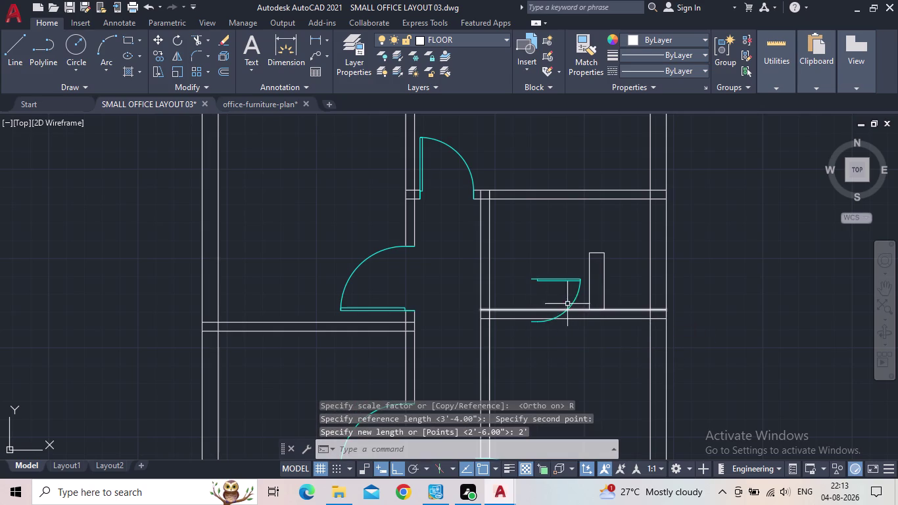
Move the resized door swing from its end point onto the wall stub corner, with Ortho off.
click(546, 279)
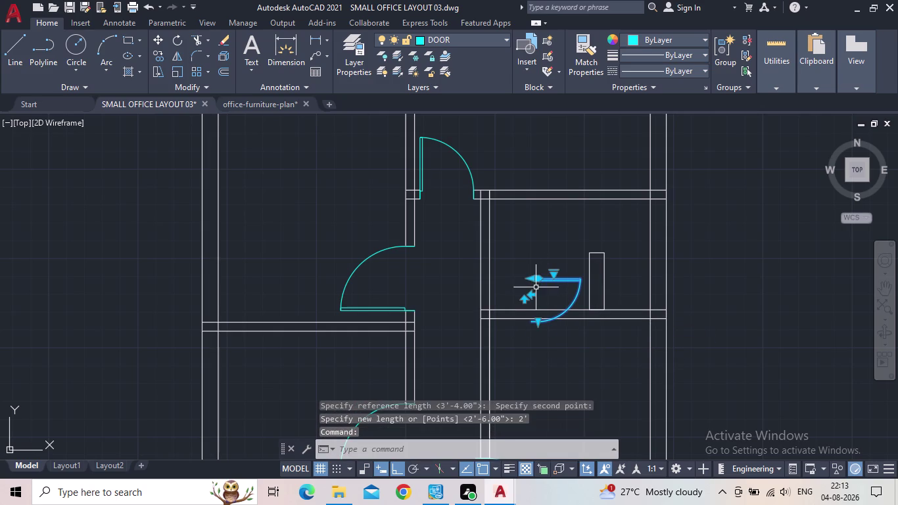
text(m)
key(space)
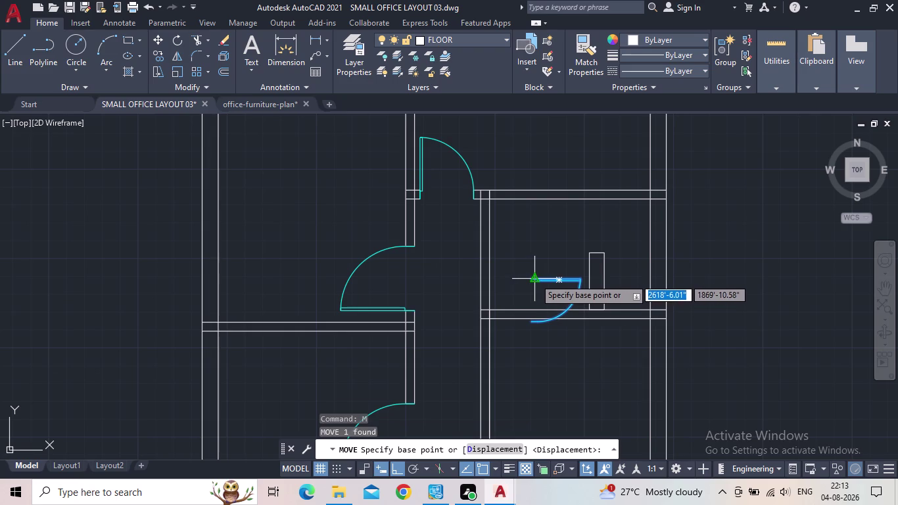
scroll(up, 3)
click(541, 277)
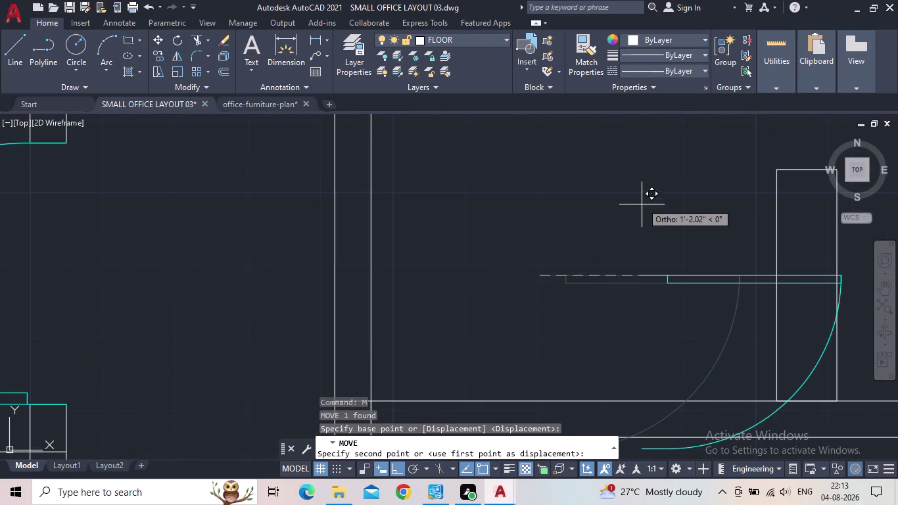
click(404, 464)
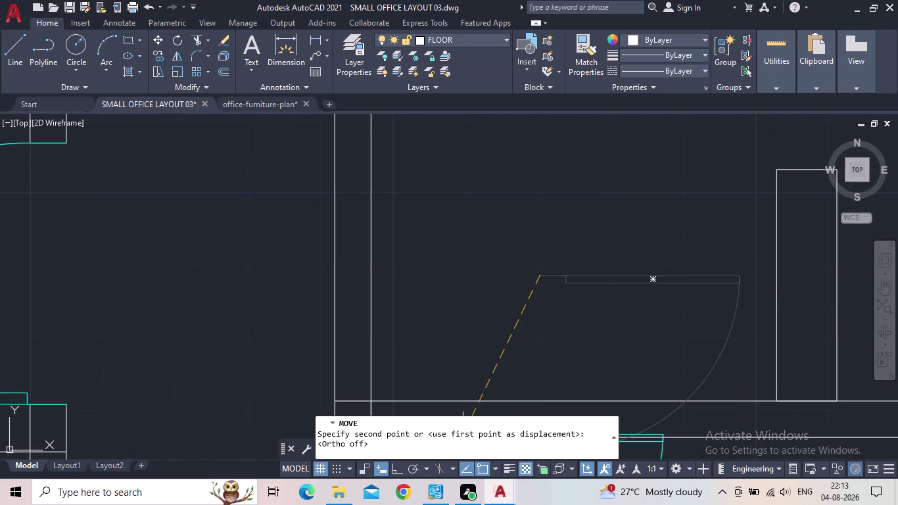
middle_drag(671, 303, 485, 351)
scroll(down, 3)
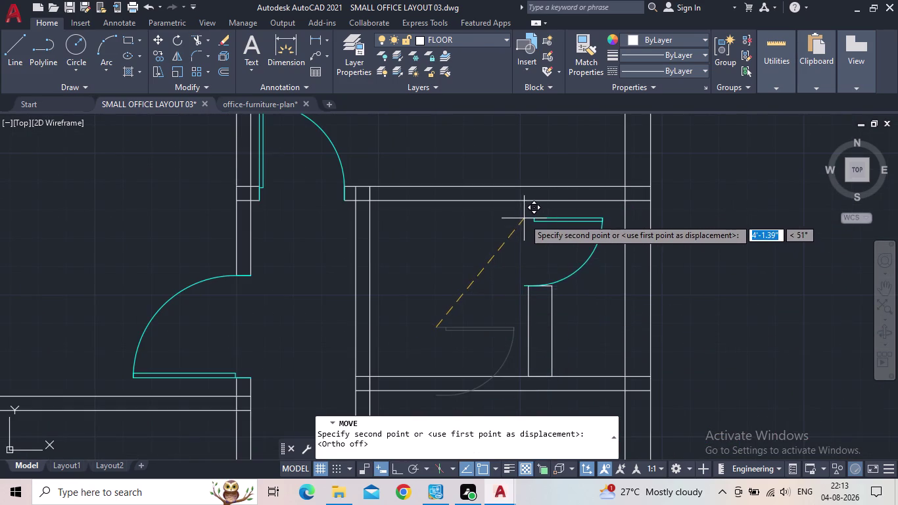
scroll(up, 3)
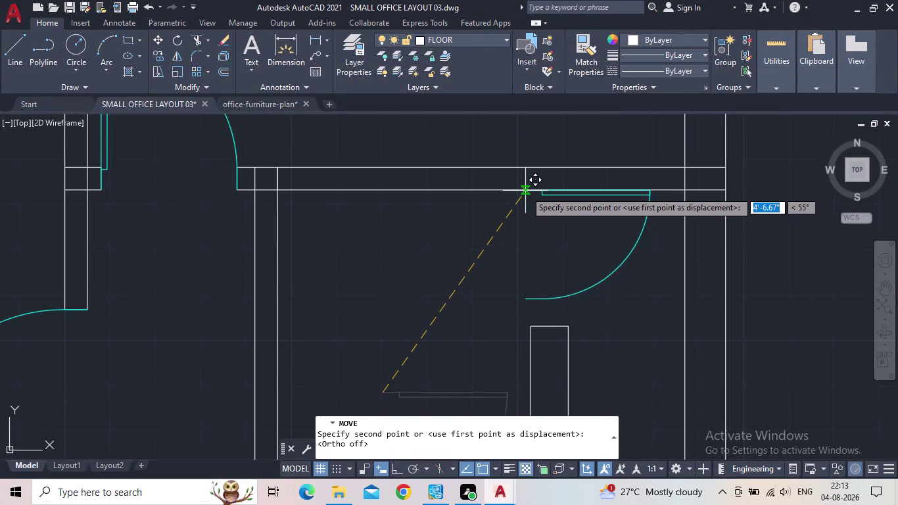
scroll(up, 3)
scroll(down, 3)
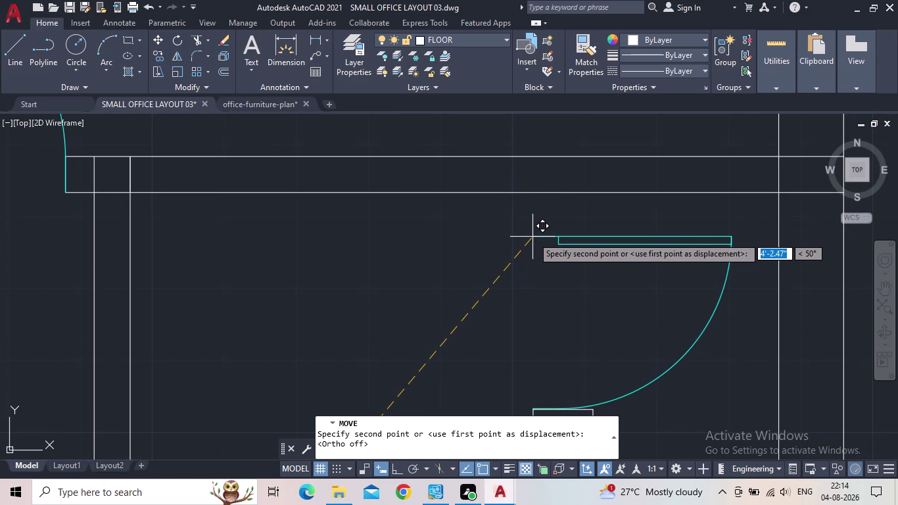
click(532, 236)
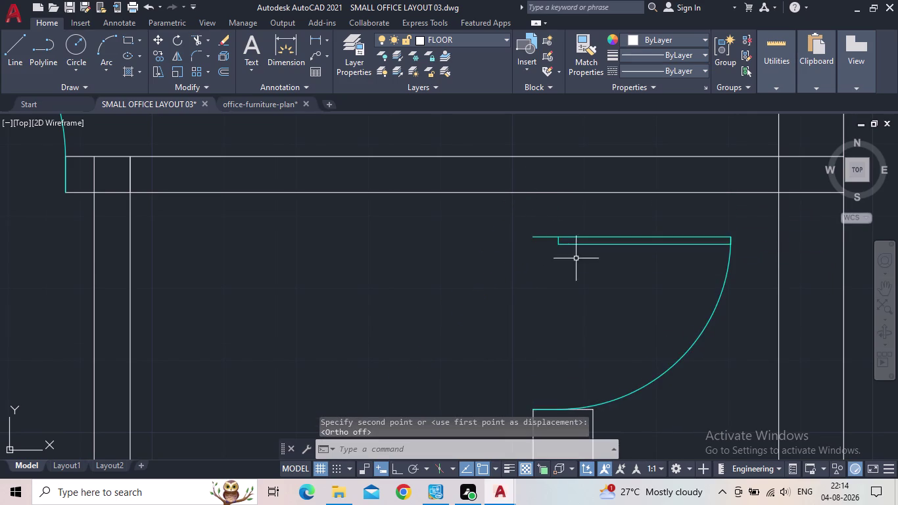
scroll(down, 3)
middle_click(564, 370)
scroll(up, 3)
scroll(up, 3)
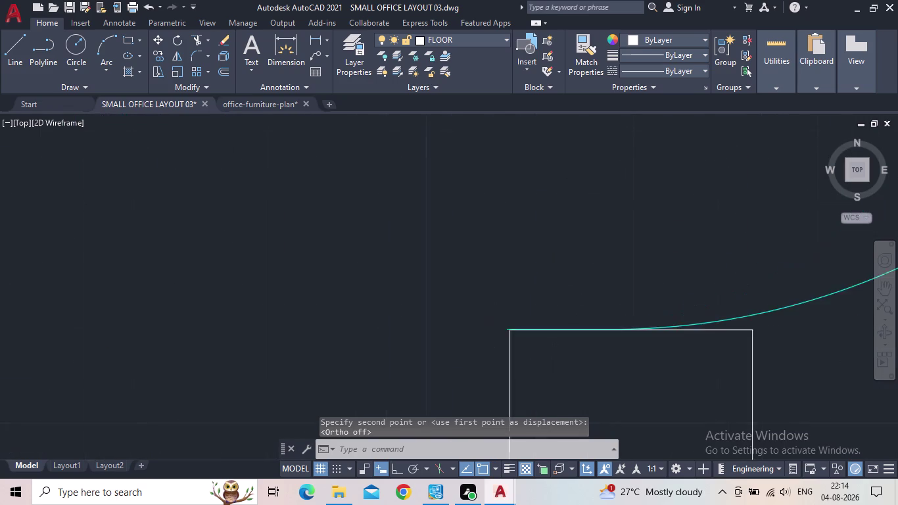
middle_drag(751, 347, 564, 320)
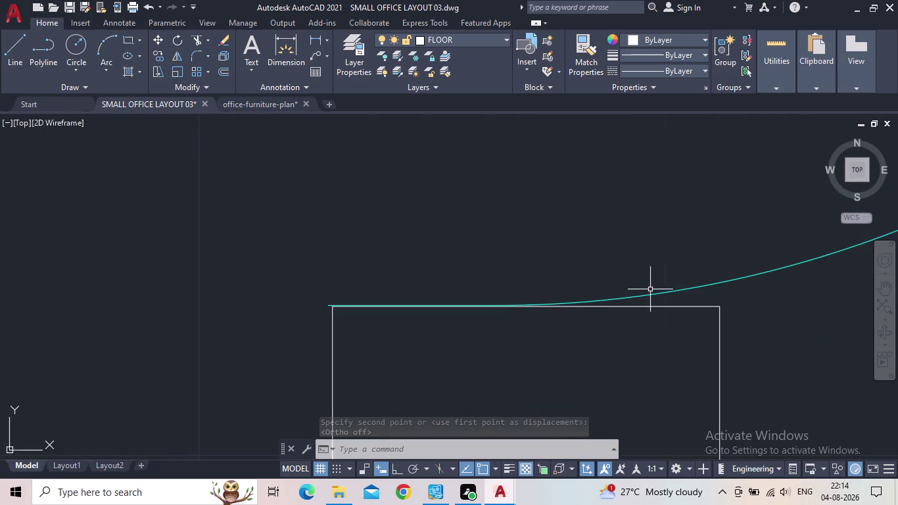
Window-select the door again and nudge it into exact alignment with the stub.
click(655, 295)
scroll(up, 3)
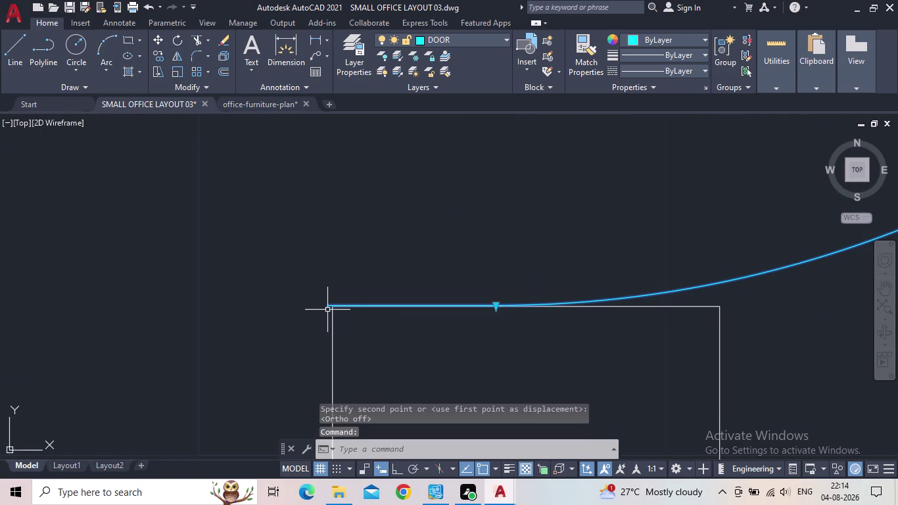
scroll(up, 3)
click(331, 299)
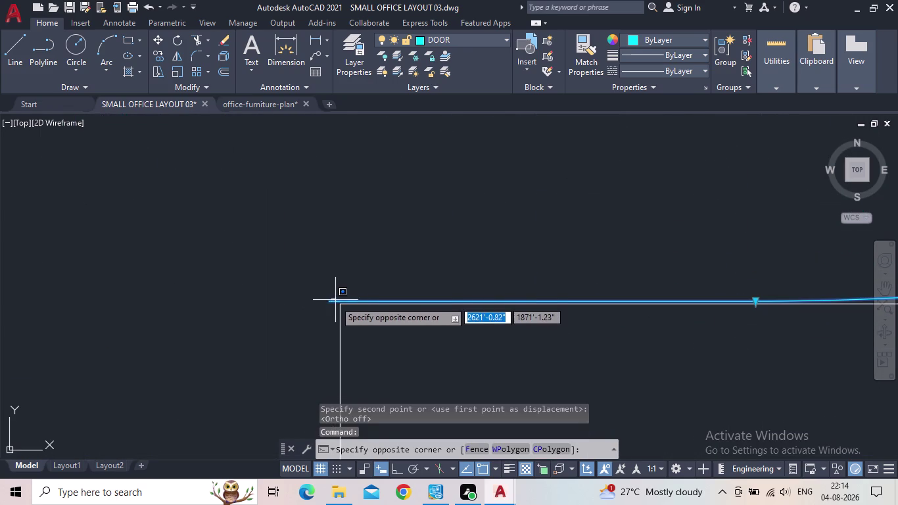
click(333, 294)
text(m)
key(space)
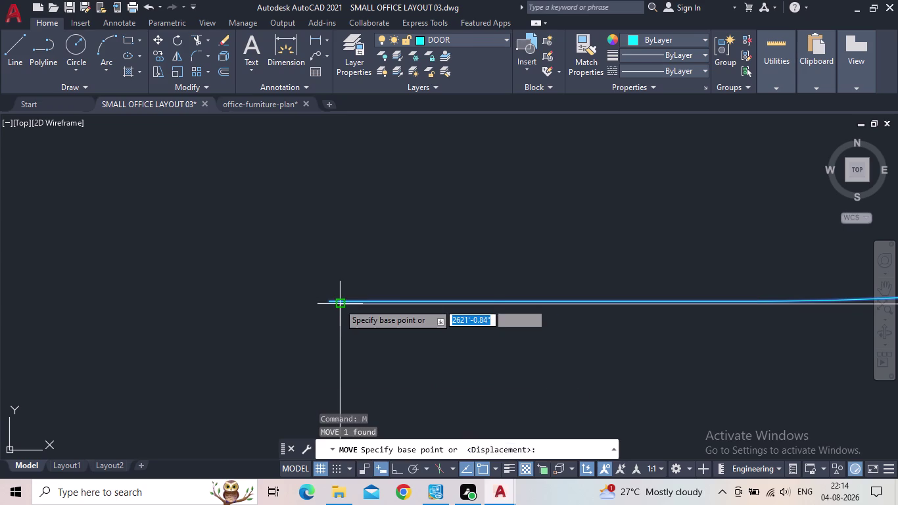
click(328, 302)
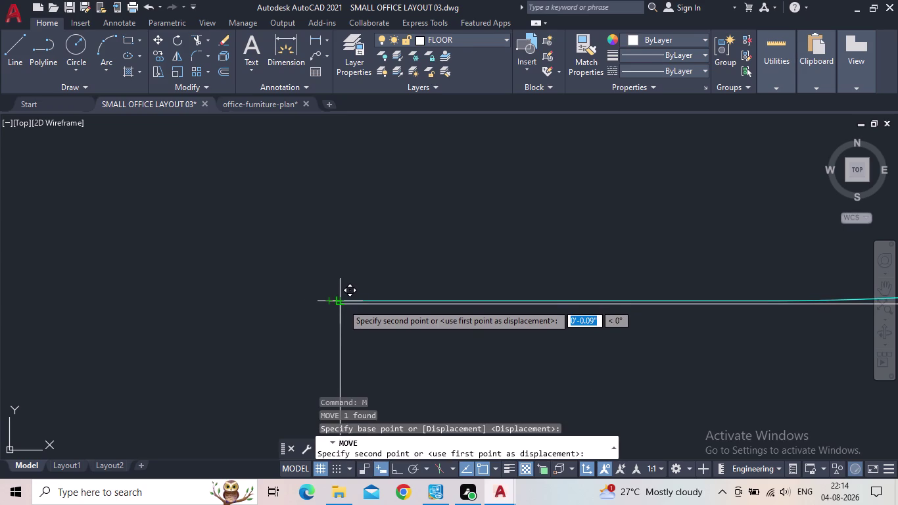
scroll(up, 3)
click(337, 303)
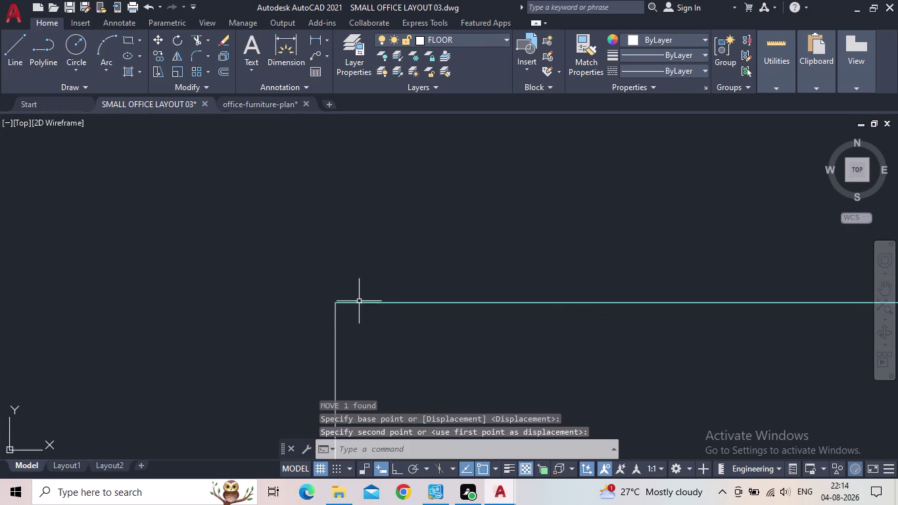
key(Escape)
scroll(down, 3)
scroll(down, 3)
middle_drag(398, 291, 388, 305)
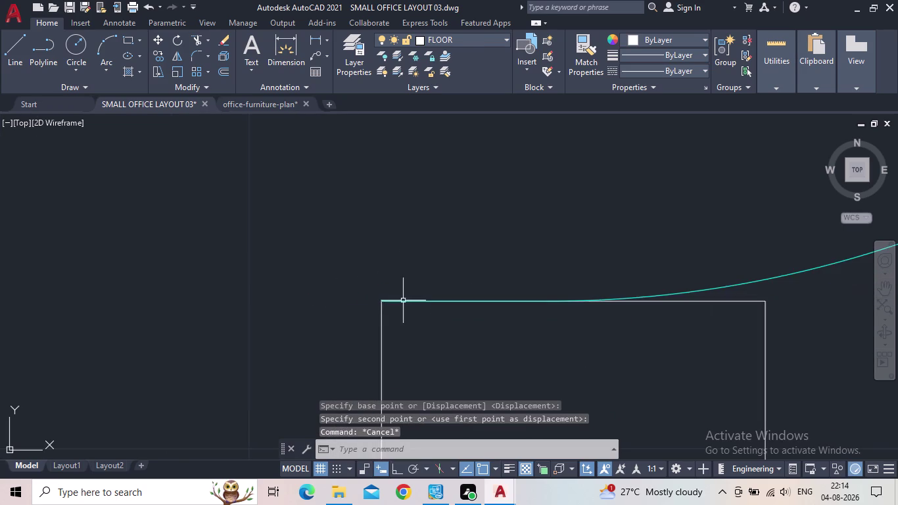
scroll(down, 3)
middle_drag(479, 267, 459, 381)
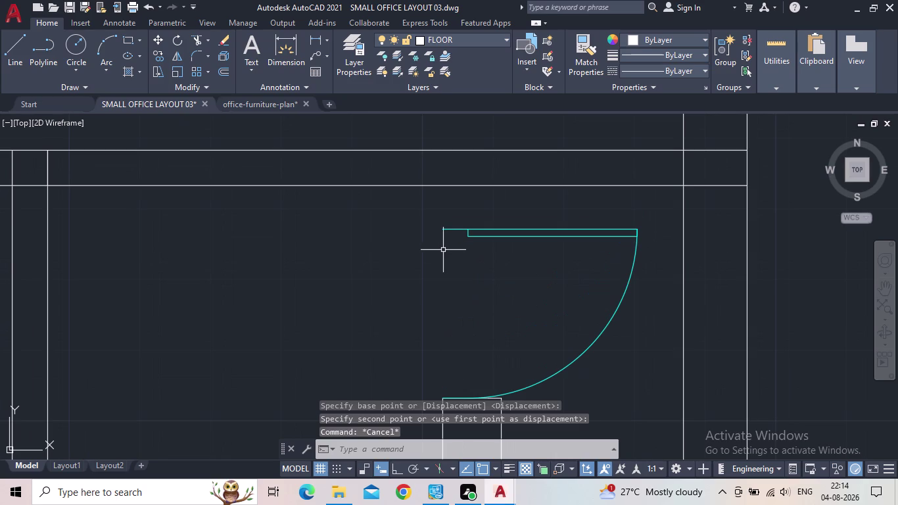
middle_drag(459, 304, 453, 281)
scroll(up, 3)
scroll(down, 3)
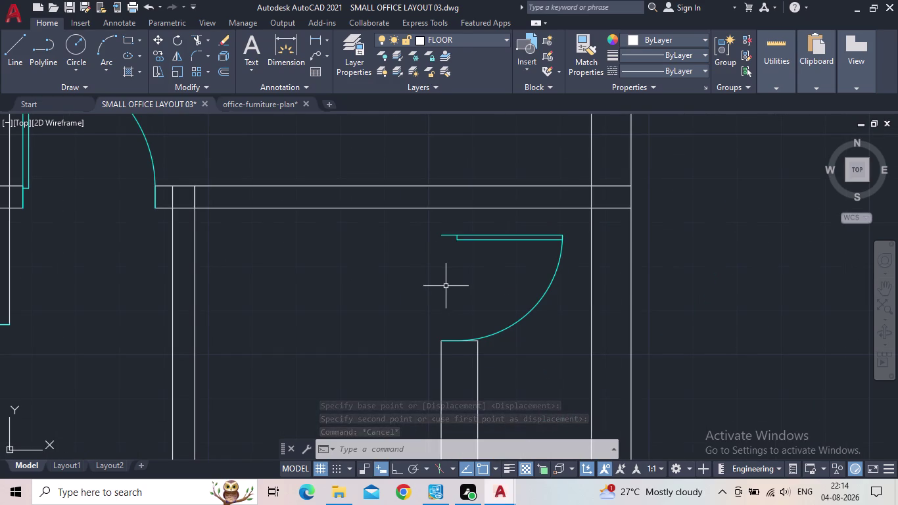
Try extending the wall stub with an EXTEND fence, then cancel it.
text(ex)
key(space)
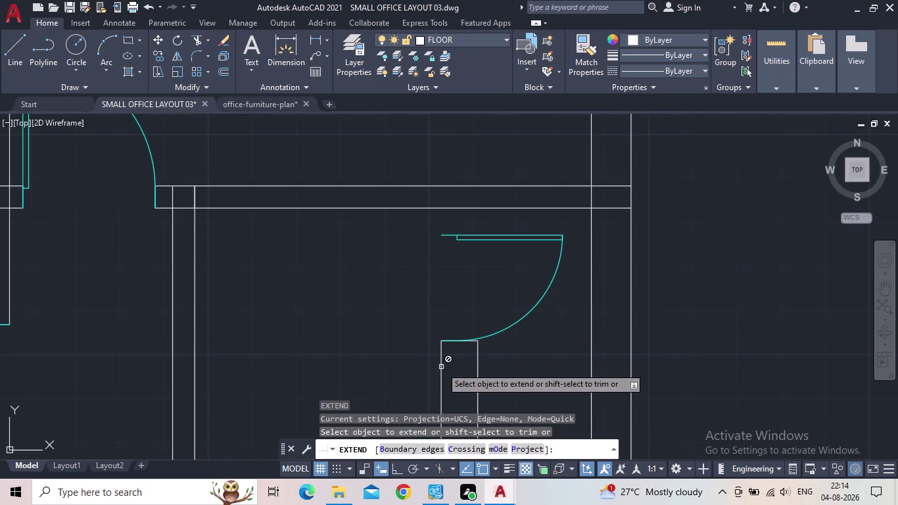
drag(447, 369, 399, 370)
drag(481, 367, 468, 371)
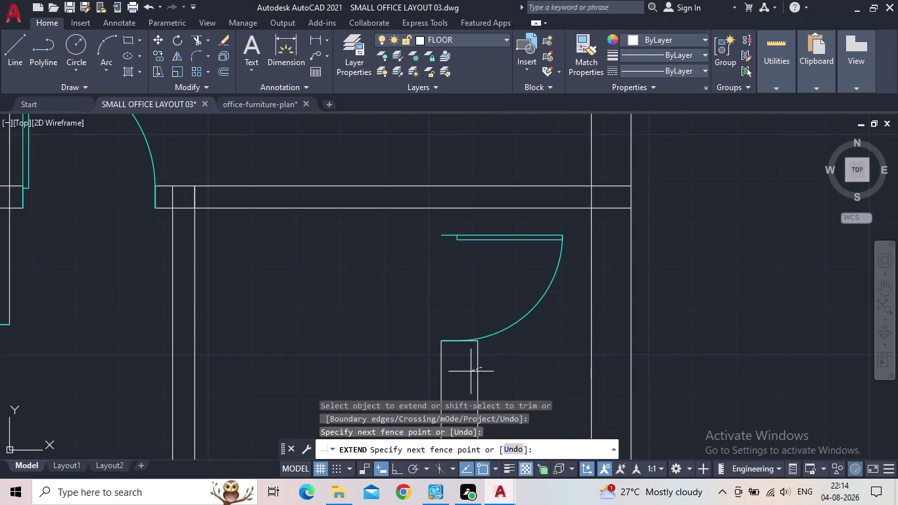
drag(468, 372, 461, 372)
key(Escape)
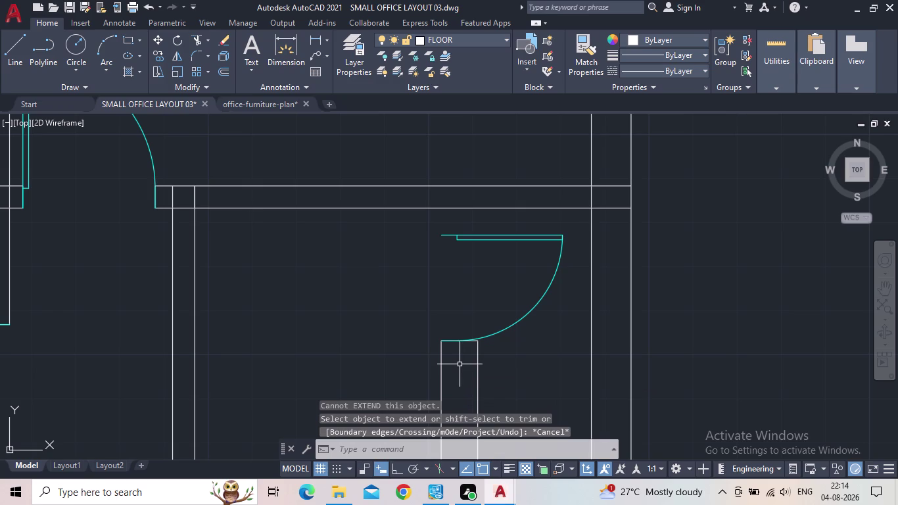
Draw two vertical lines from the stub's left and right edges up to the top wall.
key(l)
key(space)
click(443, 341)
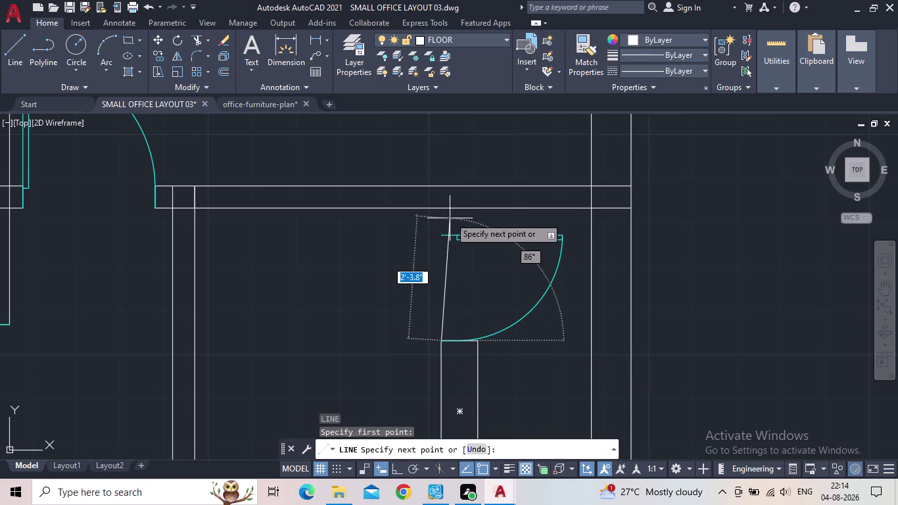
click(441, 210)
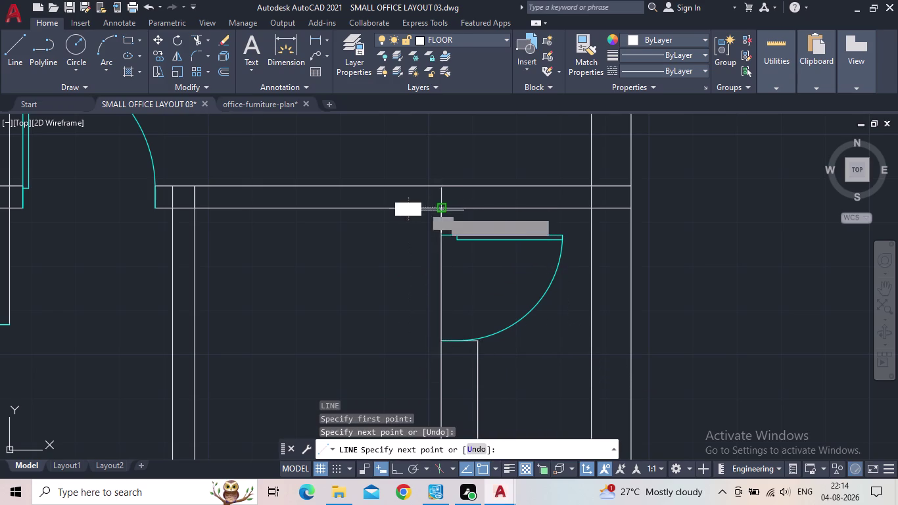
key(Escape)
key(space)
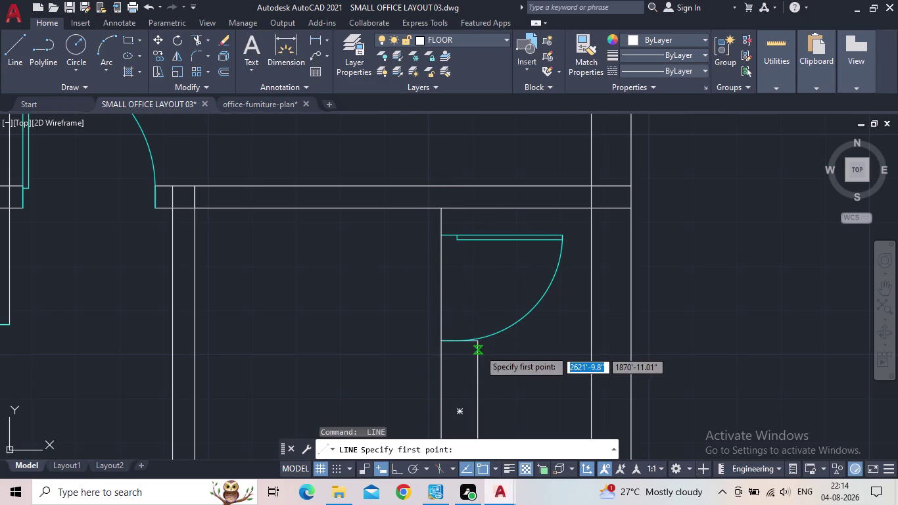
click(478, 346)
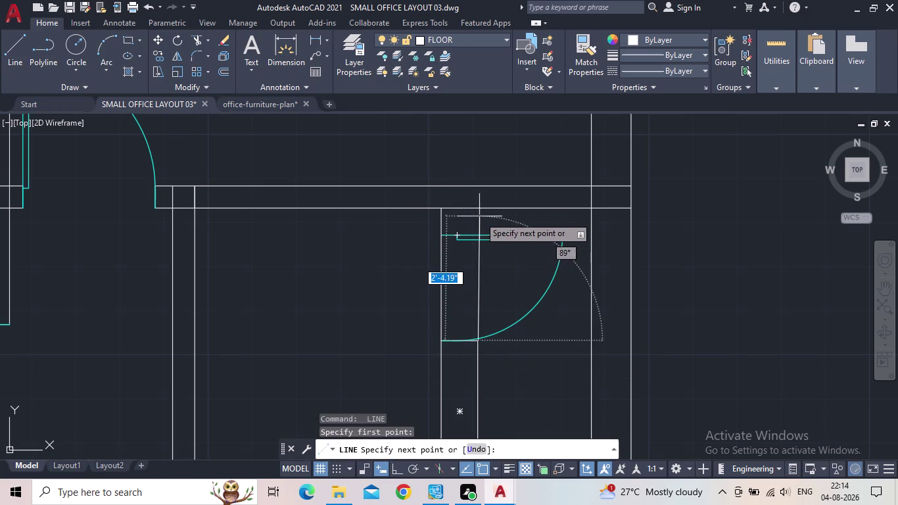
click(478, 209)
key(Escape)
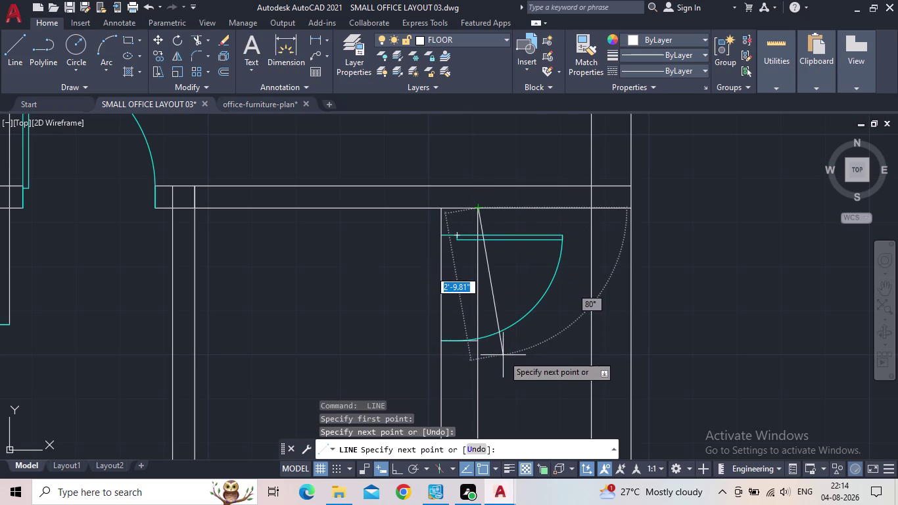
text(tr)
key(space)
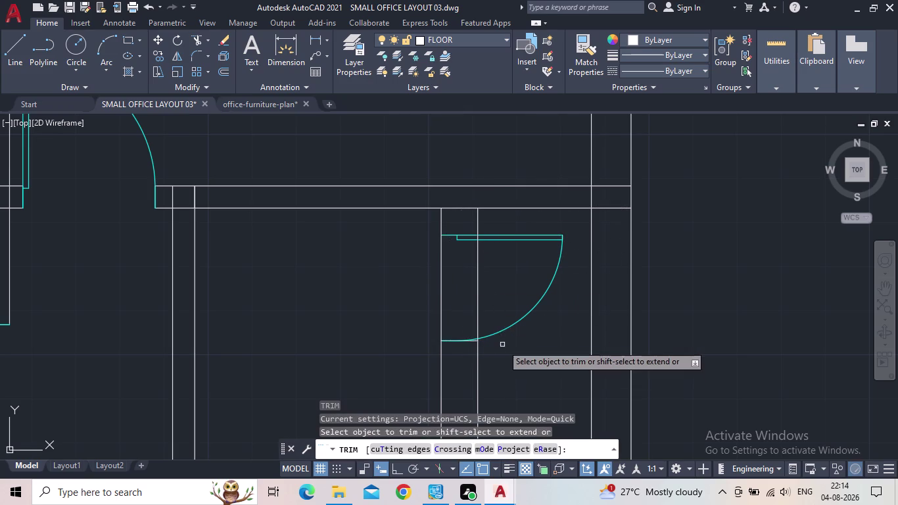
Trim the extra line segments around the new door opening.
drag(493, 311, 417, 304)
scroll(up, 3)
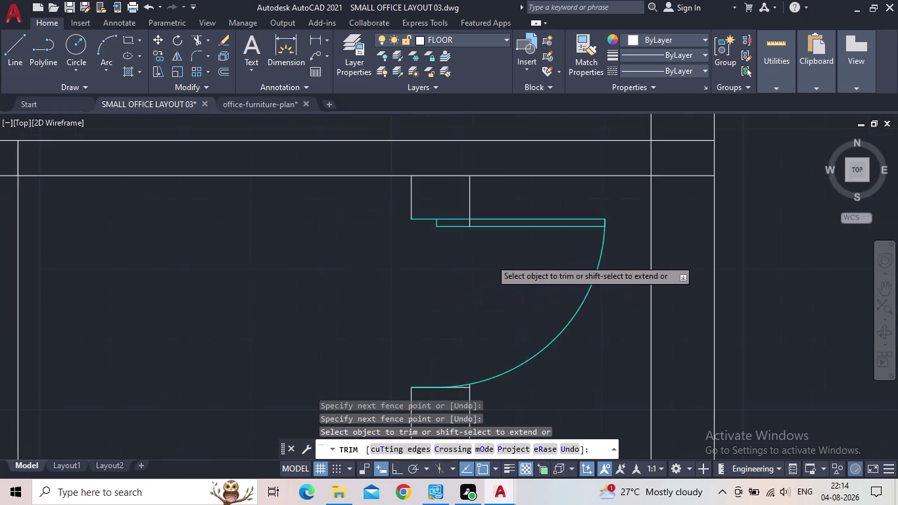
scroll(up, 3)
scroll(up, 3)
drag(456, 202, 442, 205)
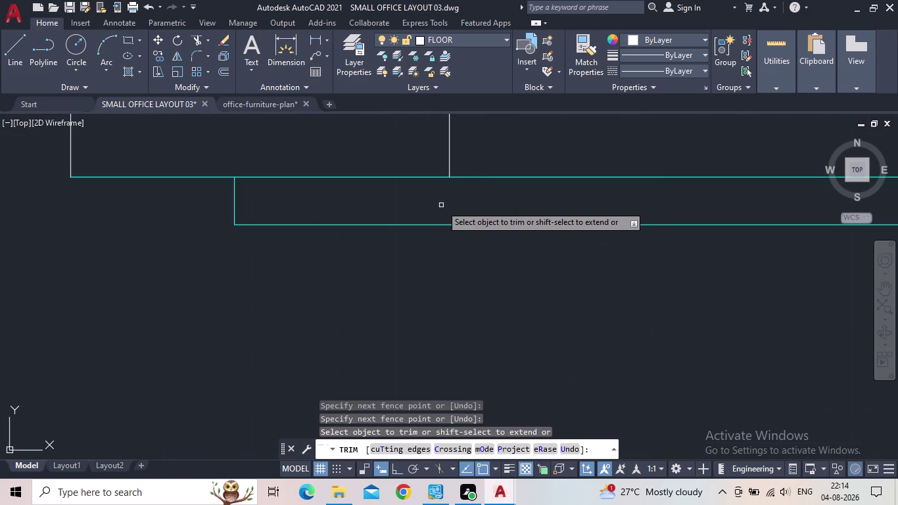
scroll(down, 3)
middle_drag(453, 290, 466, 289)
scroll(down, 3)
middle_click(482, 297)
scroll(down, 3)
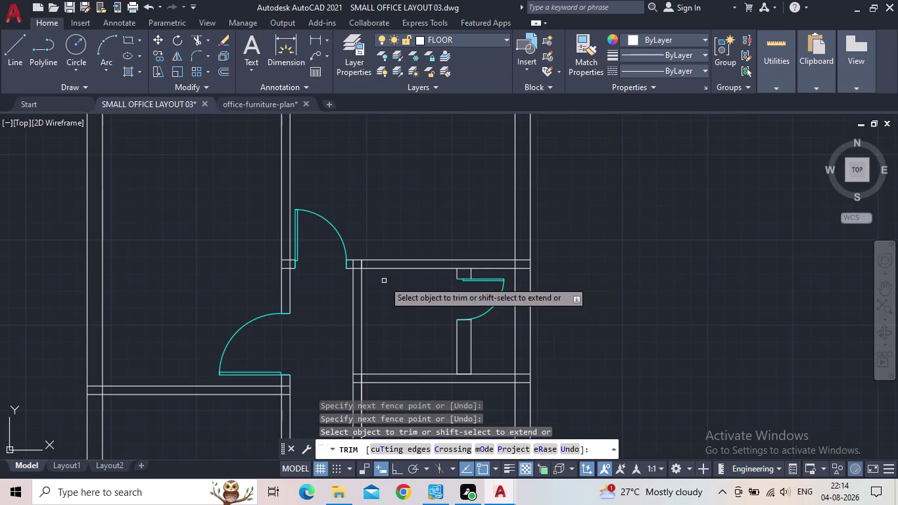
scroll(up, 3)
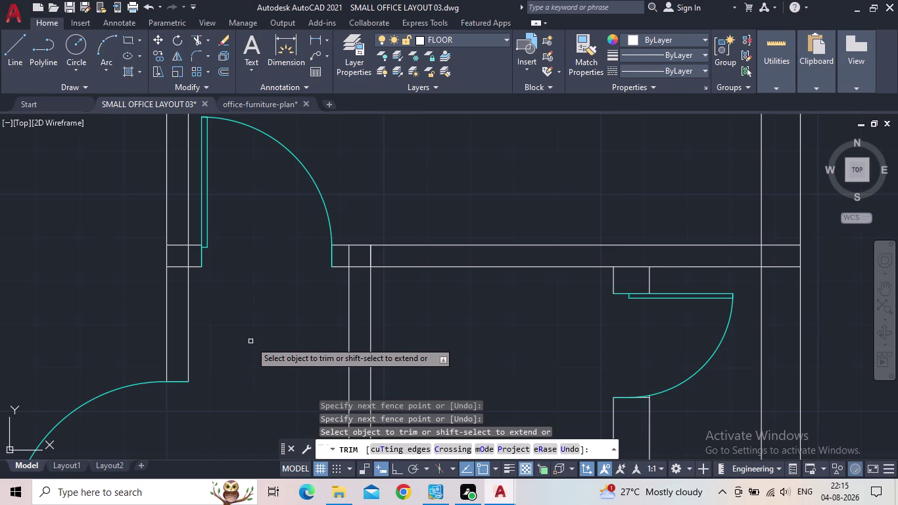
scroll(up, 3)
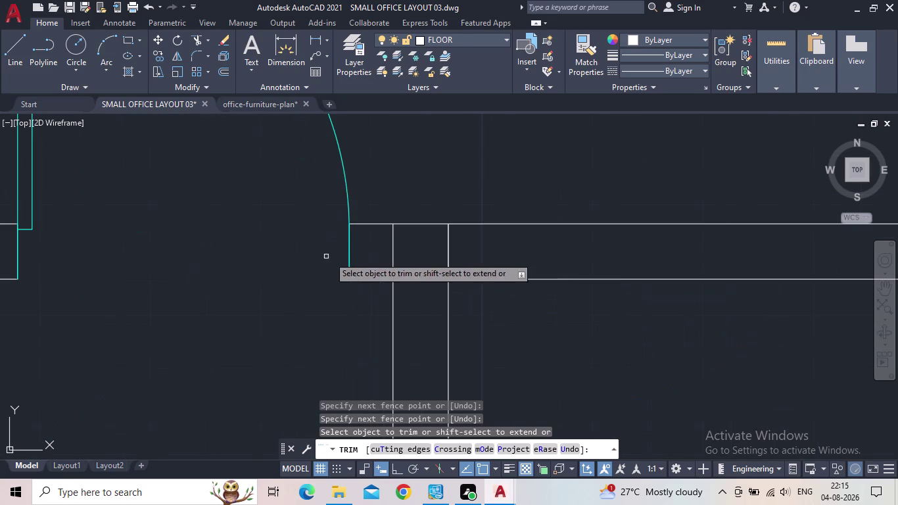
Fence-trim the wall lines crossing the first doorway.
drag(461, 258, 387, 254)
drag(418, 274, 427, 326)
scroll(down, 3)
scroll(down, 3)
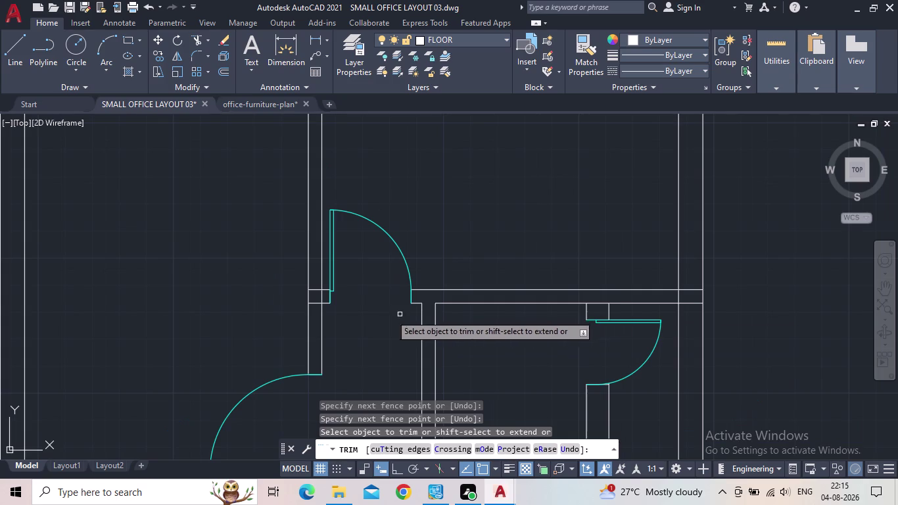
scroll(up, 3)
Trim the wall lines at the next doorway, then end trimming and save the drawing.
drag(397, 291, 350, 249)
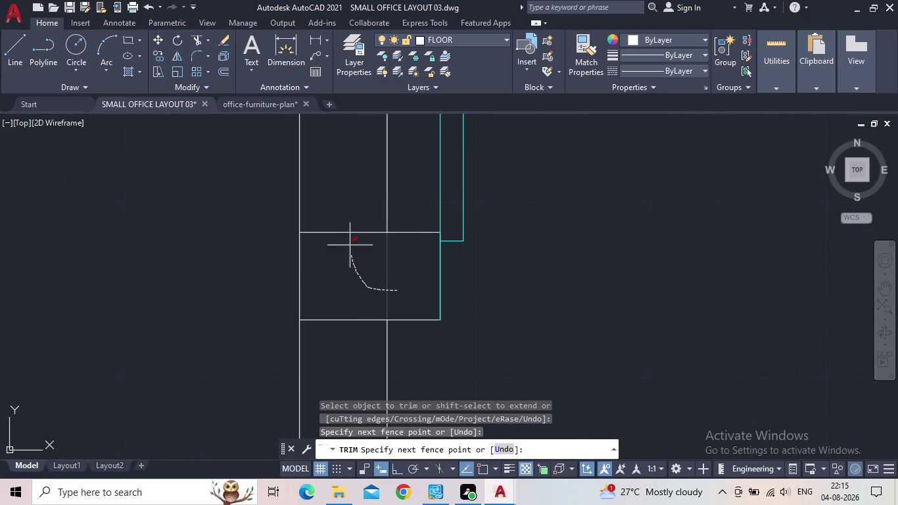
drag(350, 249, 345, 204)
drag(337, 277, 344, 341)
scroll(down, 3)
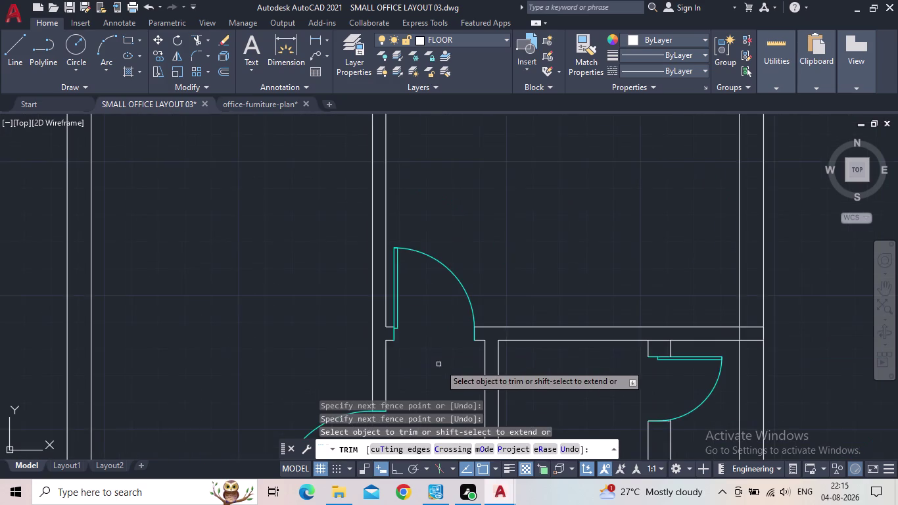
scroll(down, 3)
middle_drag(446, 364, 463, 284)
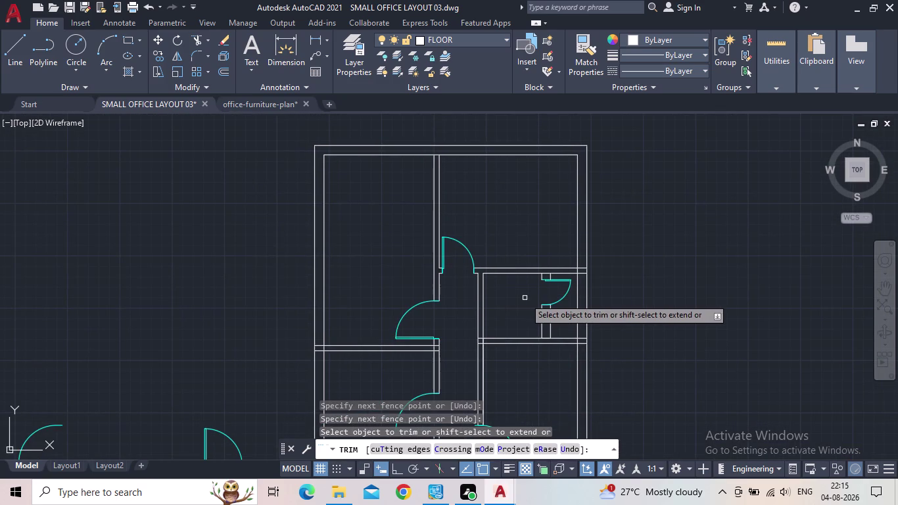
key(Escape)
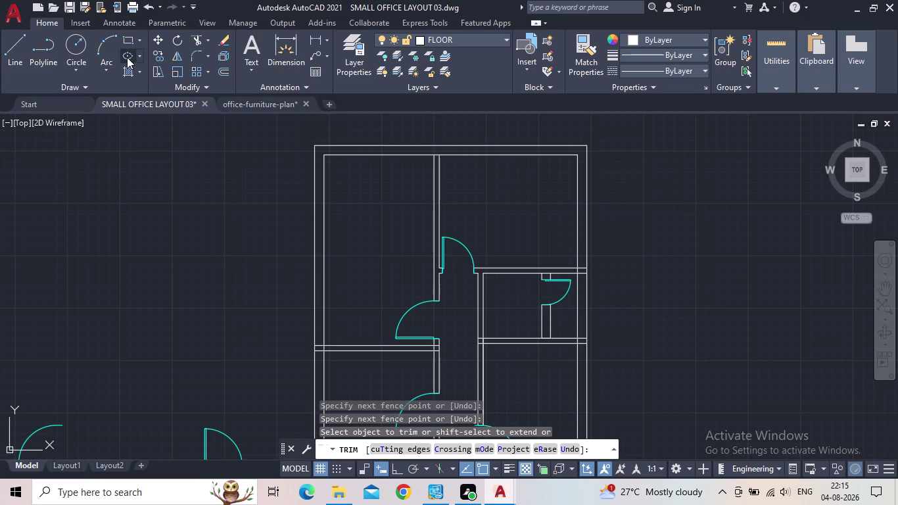
click(73, 7)
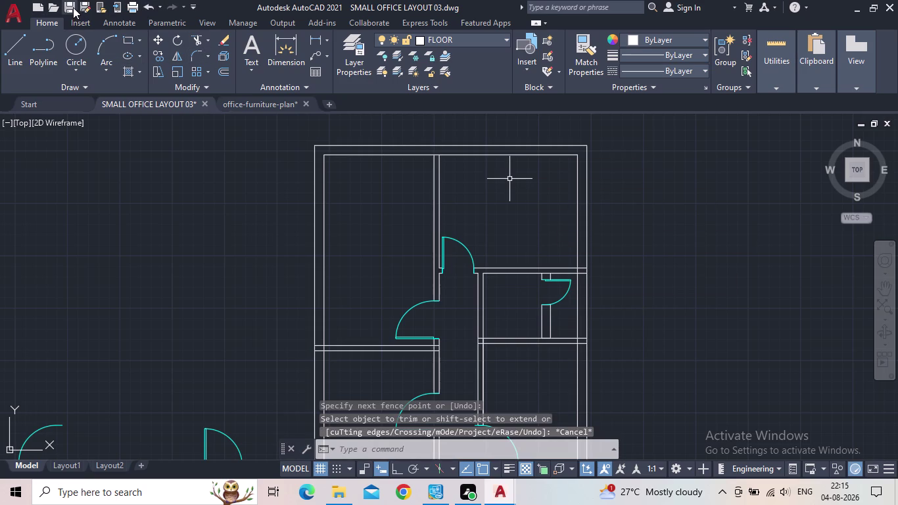
Window-select the loose door symbols left of the plan, then clear the selection.
scroll(down, 3)
middle_drag(282, 193, 284, 158)
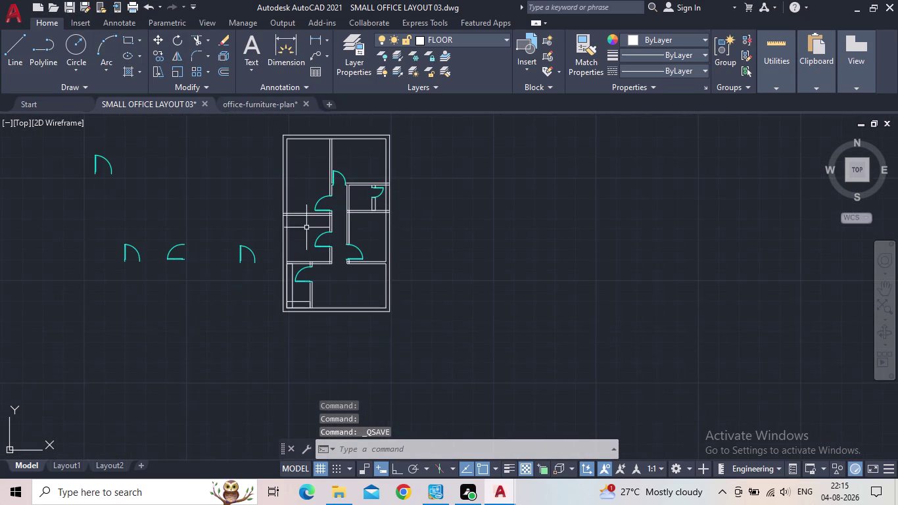
scroll(up, 3)
middle_drag(359, 208, 358, 248)
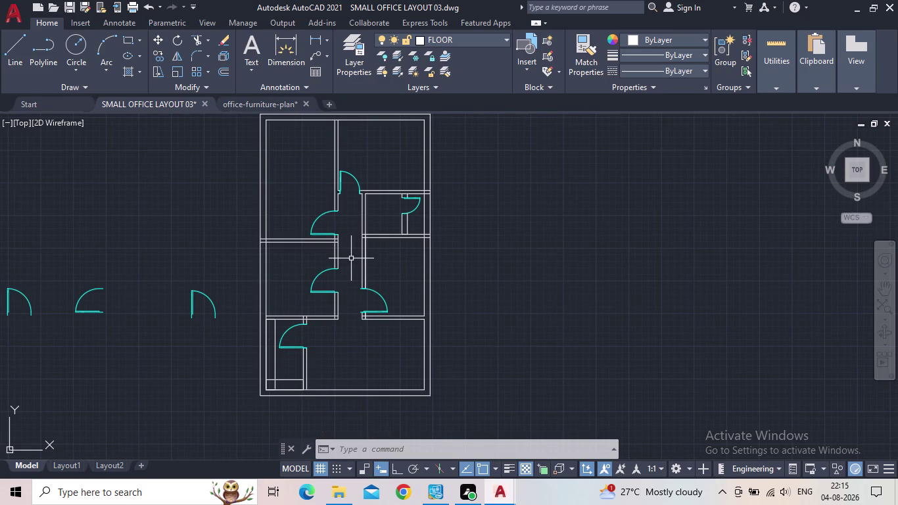
scroll(down, 3)
scroll(down, 3)
scroll(up, 3)
drag(234, 324, 225, 322)
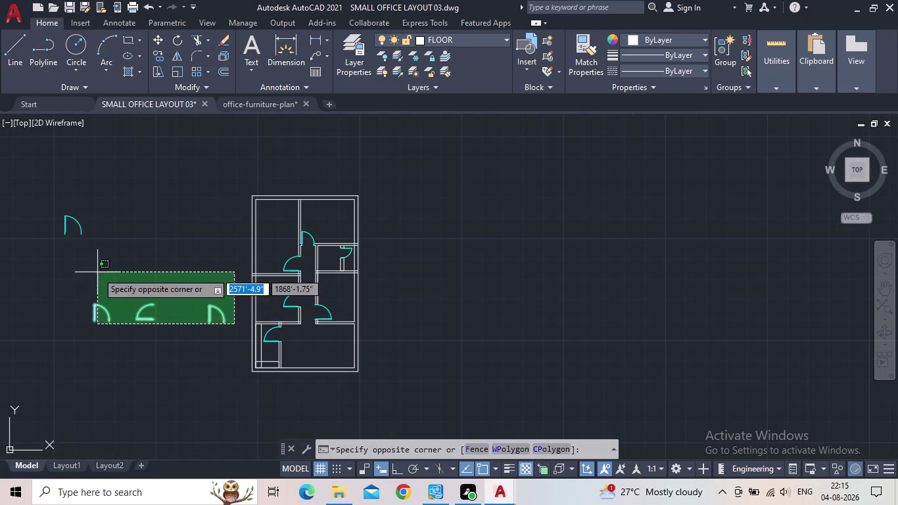
click(44, 215)
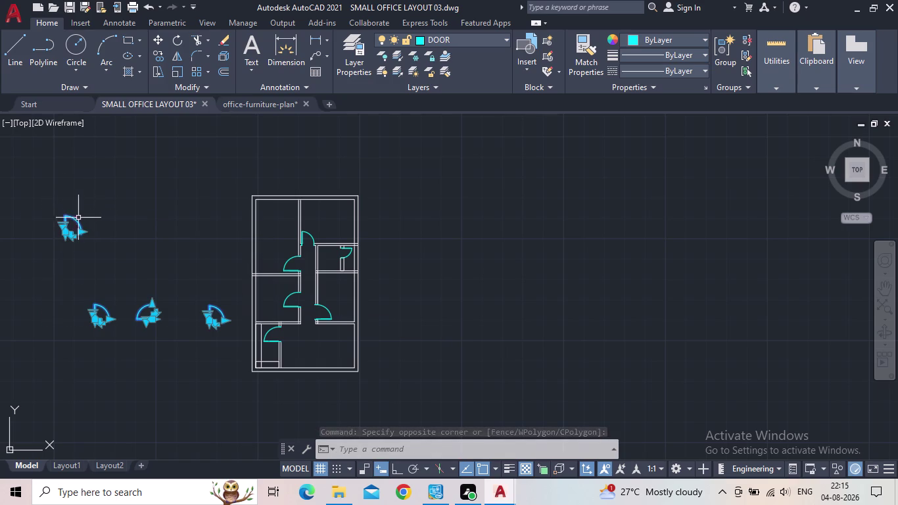
key(Escape)
Pan around a loose door symbol and back over the floor plan rooms.
scroll(up, 3)
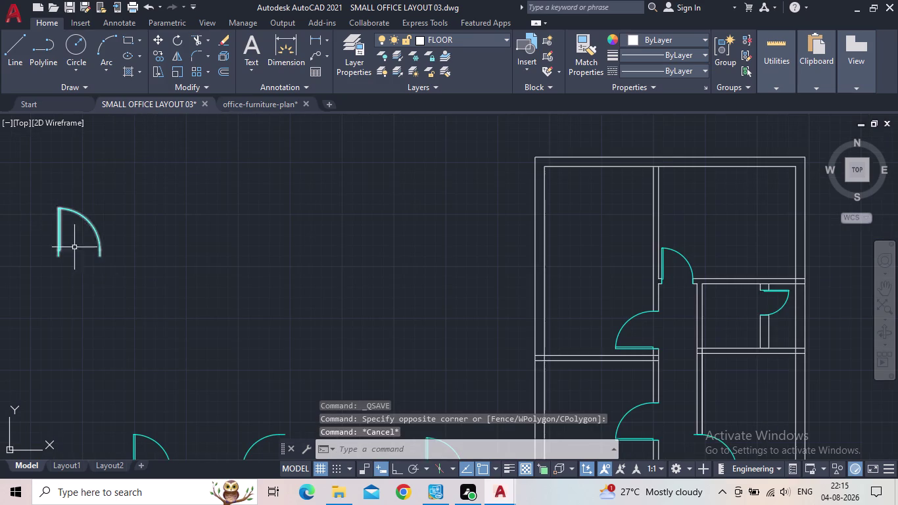
middle_drag(107, 290, 111, 283)
scroll(up, 3)
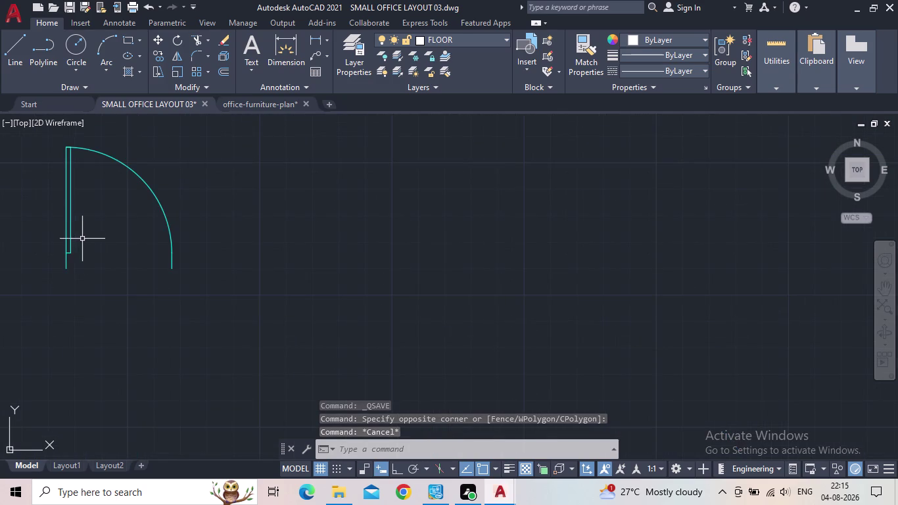
middle_drag(86, 251, 93, 276)
scroll(down, 3)
middle_drag(174, 301, 187, 212)
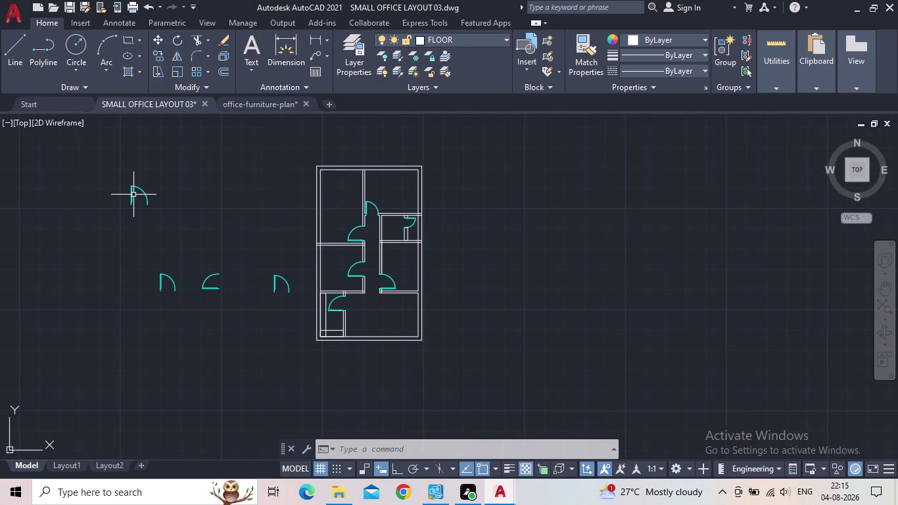
scroll(up, 3)
middle_drag(271, 328, 181, 256)
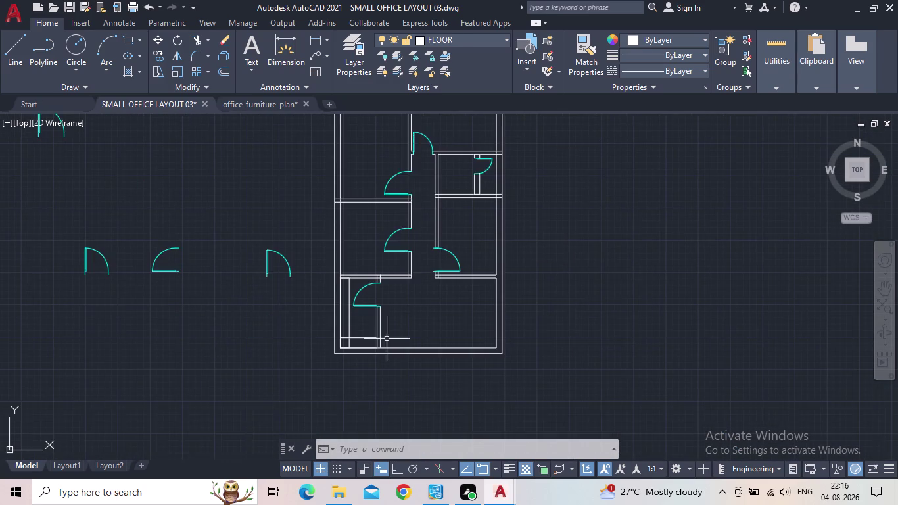
scroll(up, 3)
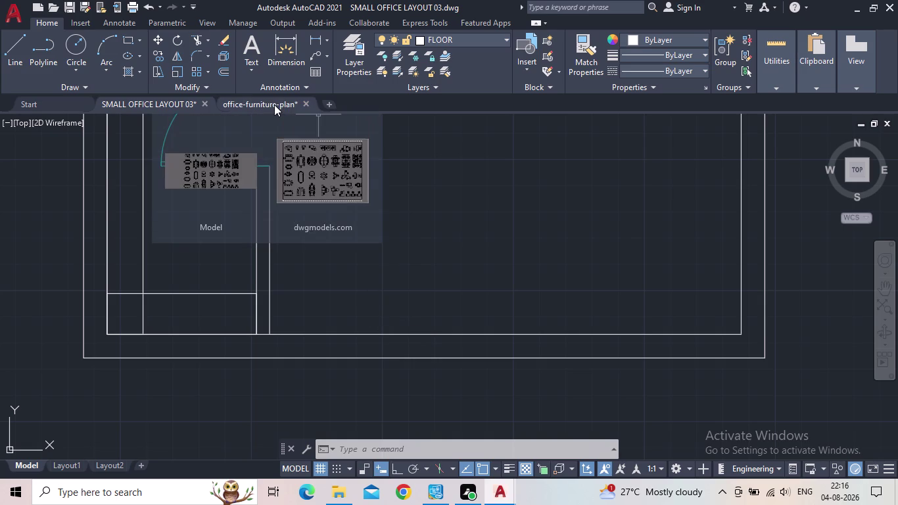
scroll(down, 3)
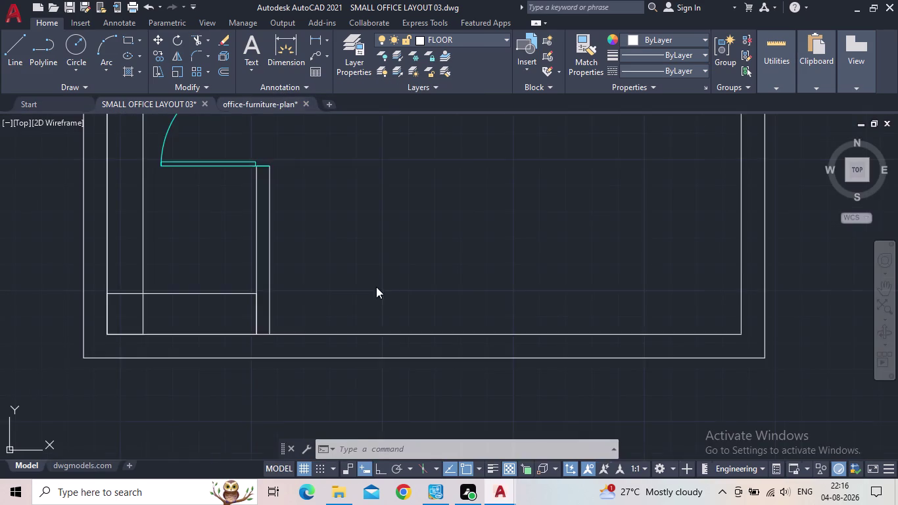
Pan and zoom around the floor plan to inspect the doors in their openings.
scroll(down, 3)
middle_drag(376, 287, 351, 303)
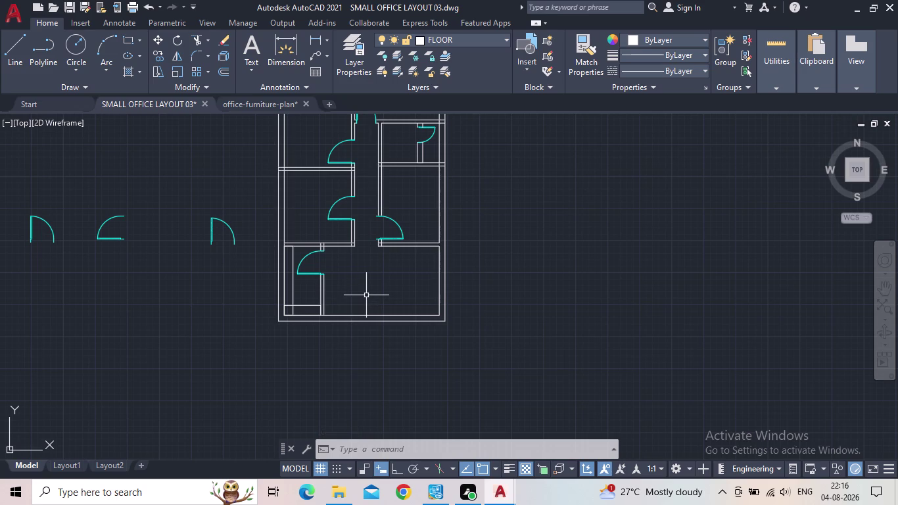
scroll(down, 3)
middle_drag(360, 302, 360, 336)
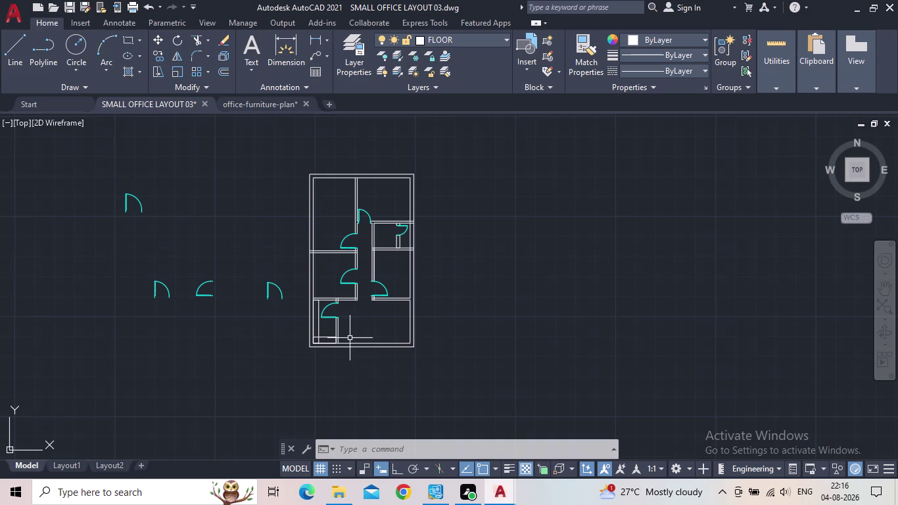
middle_click(354, 351)
scroll(up, 3)
middle_click(363, 325)
scroll(up, 3)
middle_drag(362, 322, 368, 303)
scroll(up, 3)
scroll(down, 3)
middle_drag(361, 303, 362, 297)
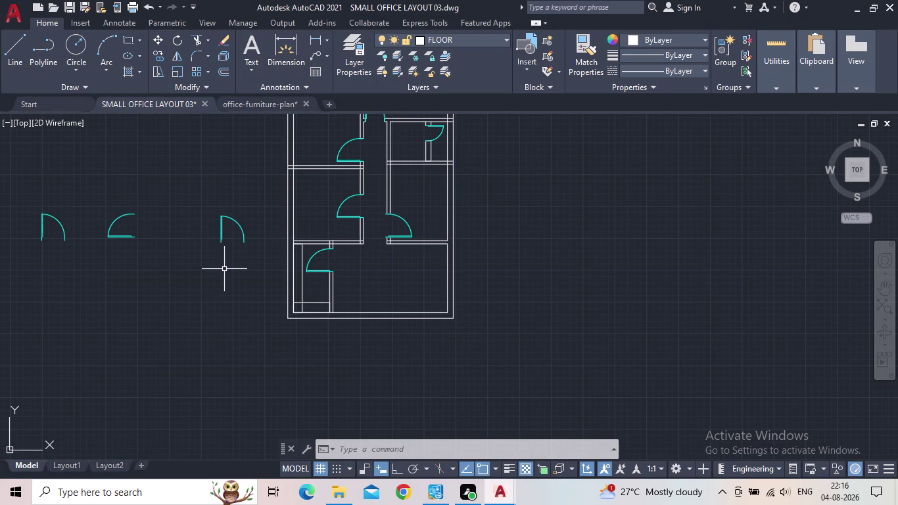
Pan toward the four spare door symbols and zoom around them.
middle_drag(224, 265, 231, 301)
scroll(up, 3)
scroll(up, 3)
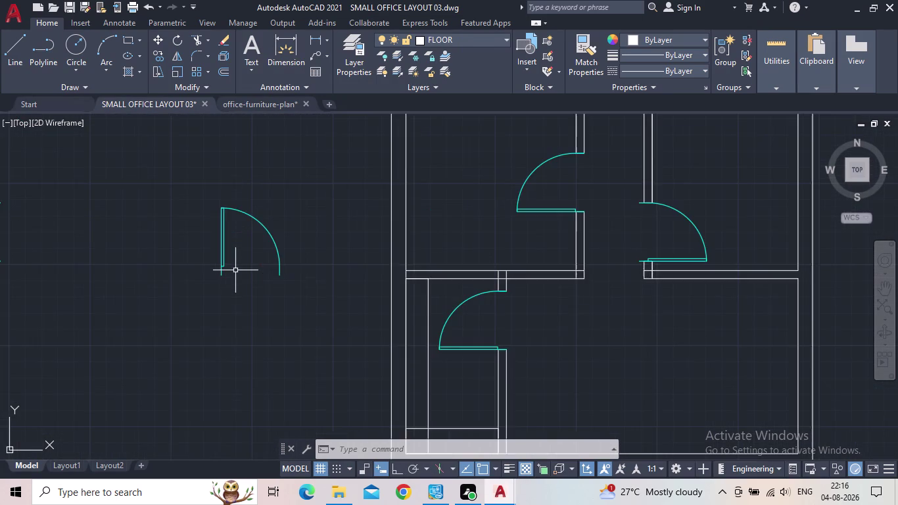
scroll(down, 3)
scroll(down, 3)
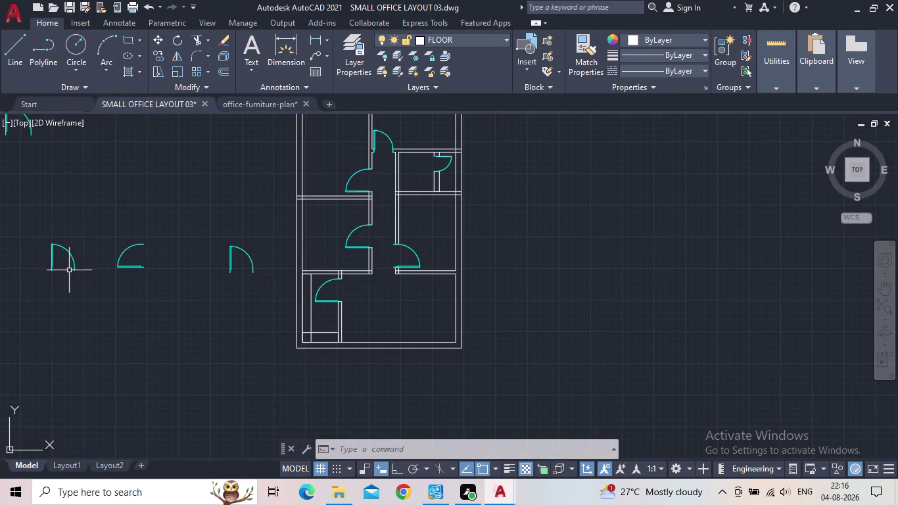
scroll(down, 3)
scroll(up, 3)
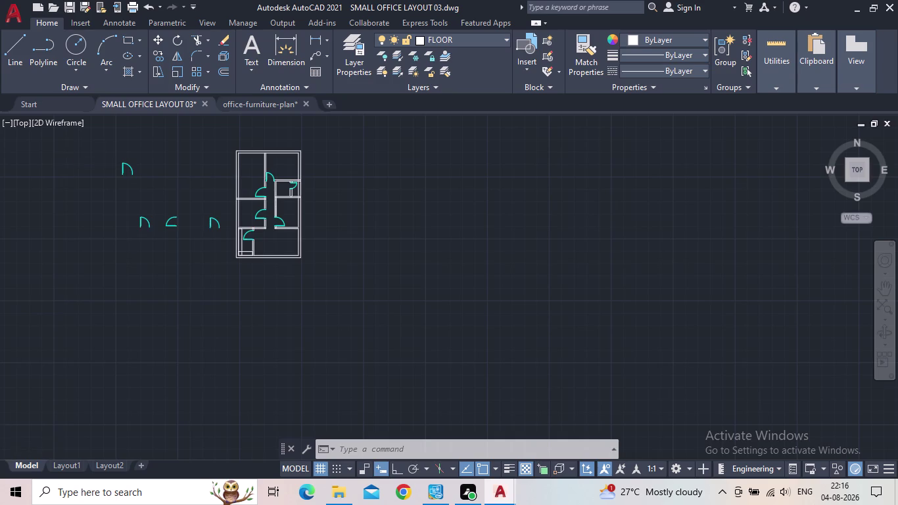
scroll(up, 3)
click(318, 41)
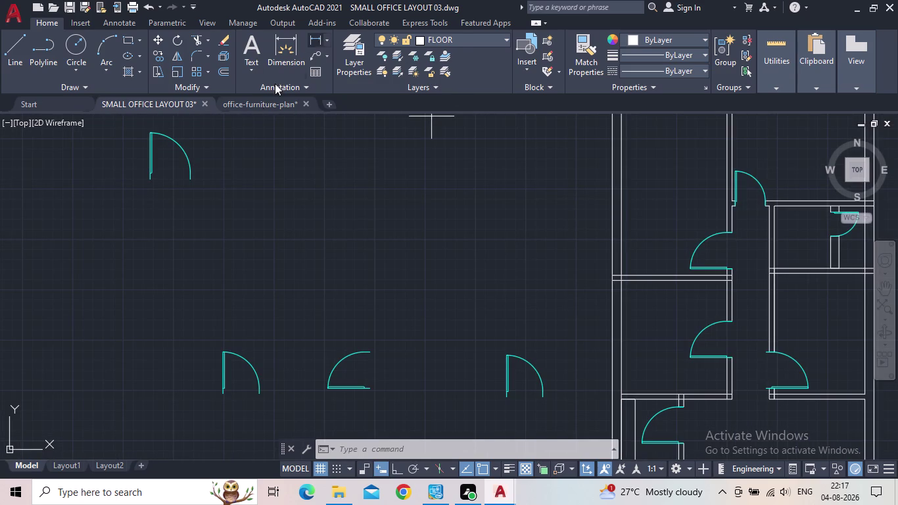
click(153, 180)
click(190, 177)
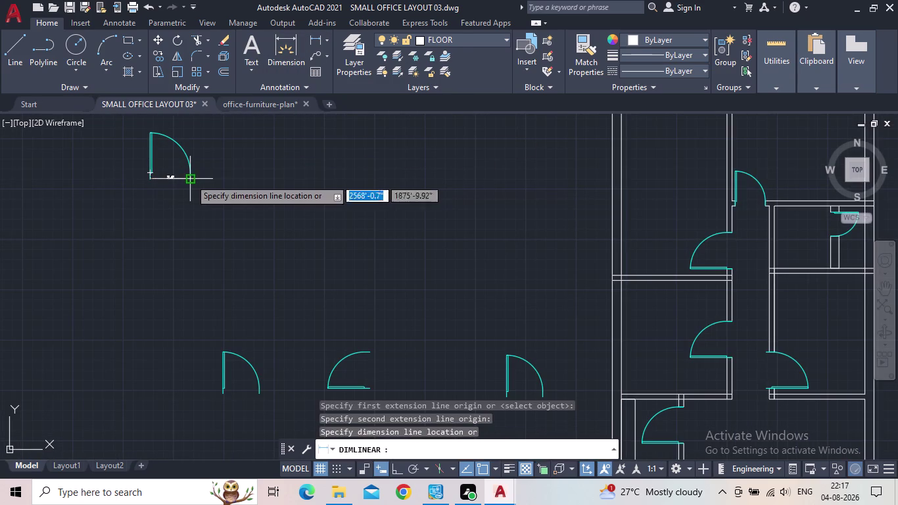
scroll(up, 3)
scroll(up, 3)
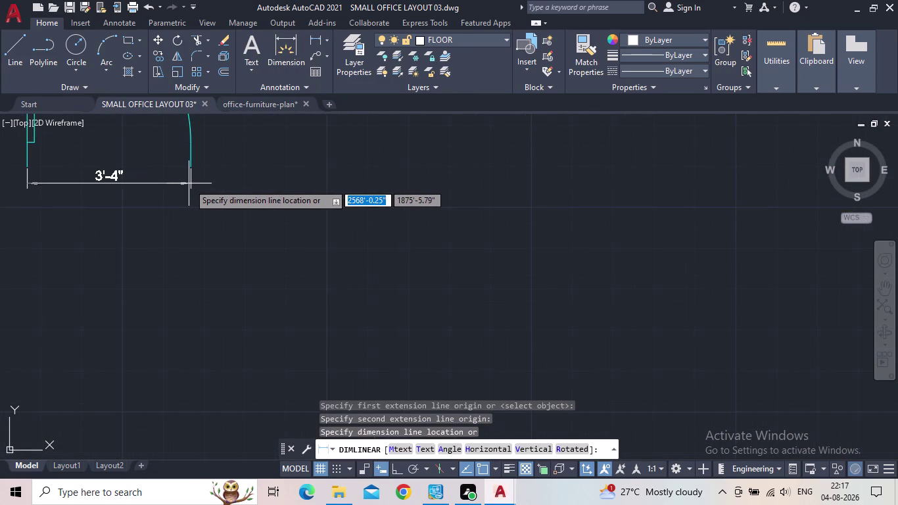
scroll(up, 3)
middle_drag(188, 186, 226, 229)
scroll(down, 3)
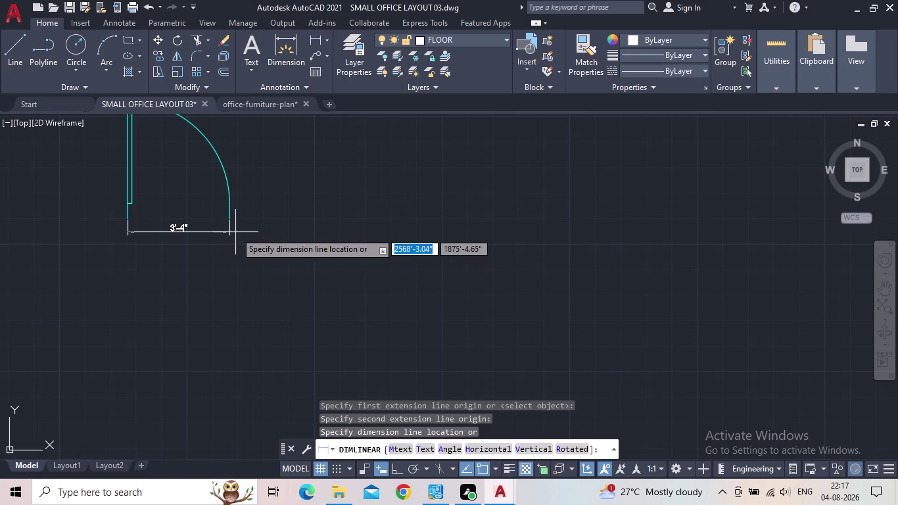
key(Escape)
key(space)
middle_drag(314, 342, 244, 126)
scroll(down, 3)
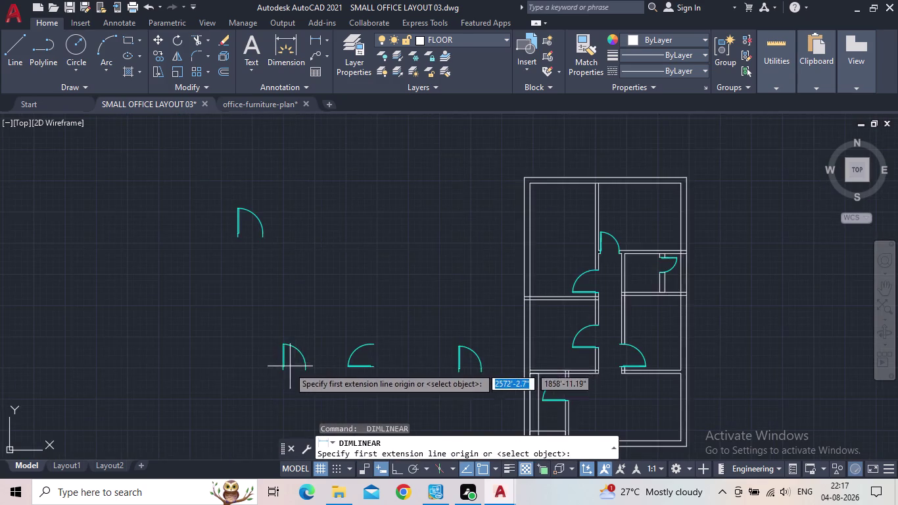
scroll(up, 3)
click(342, 322)
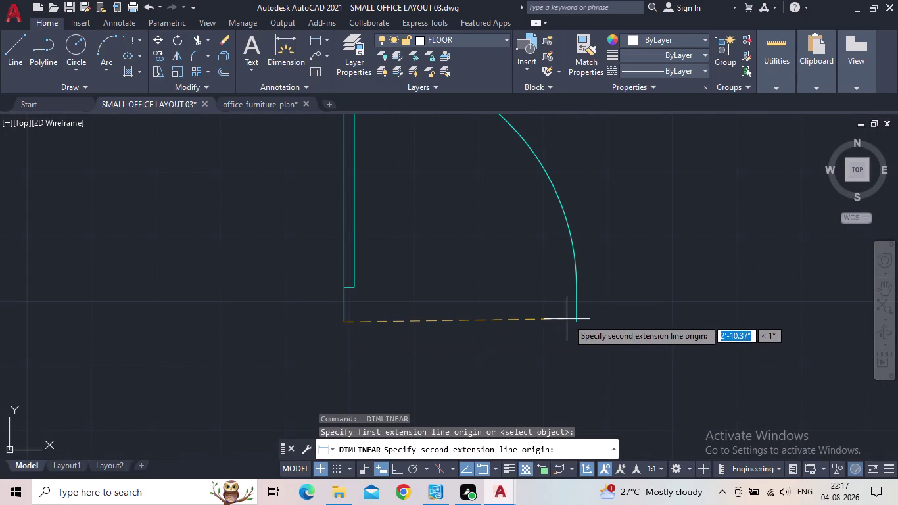
click(578, 322)
click(576, 331)
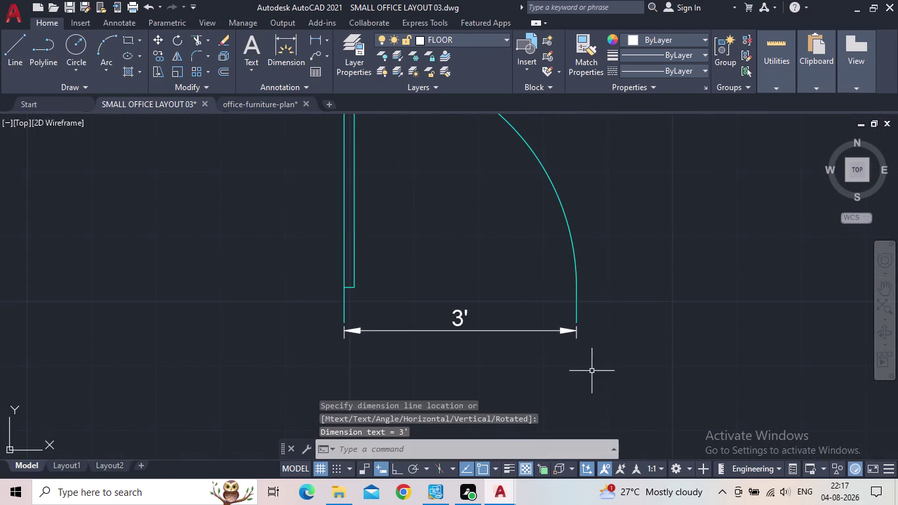
key(Escape)
drag(485, 352, 479, 350)
click(448, 321)
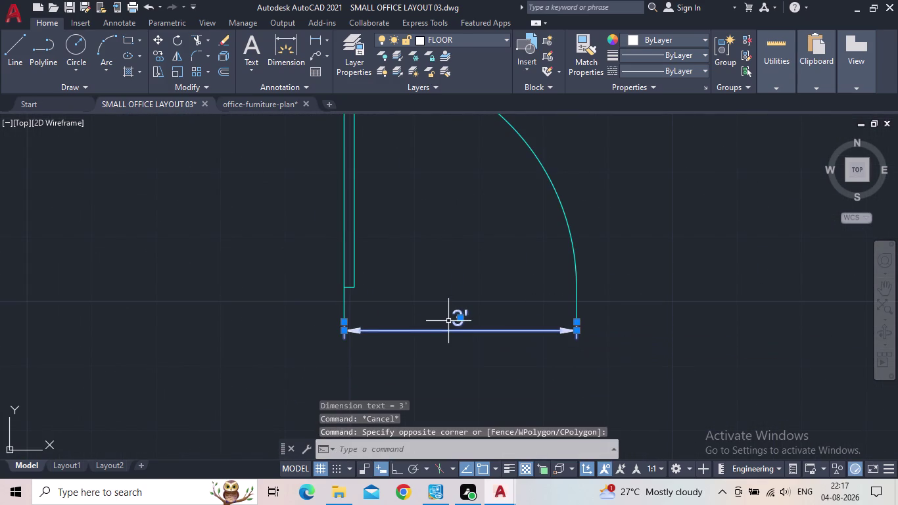
key(Delete)
scroll(down, 3)
middle_drag(452, 316, 438, 340)
drag(435, 331, 424, 324)
click(358, 299)
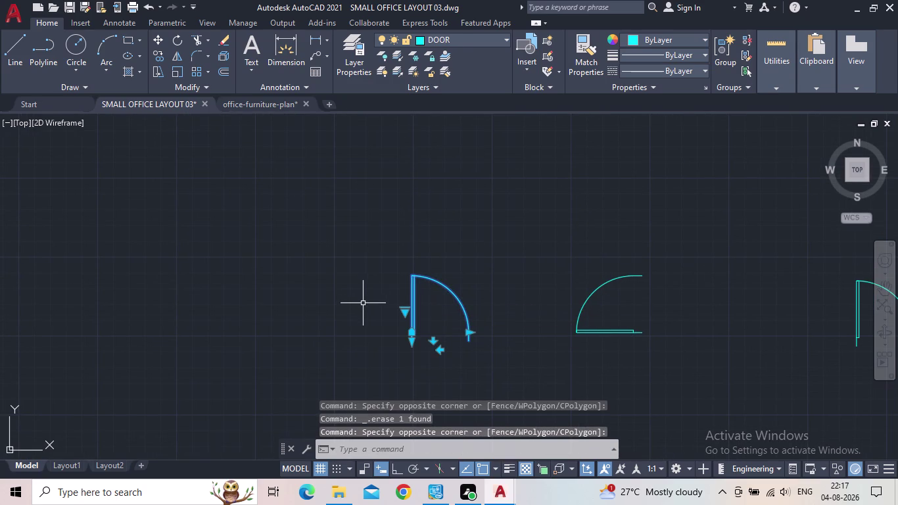
Move a spare door symbol to just below the plan's bottom wall.
key(s)
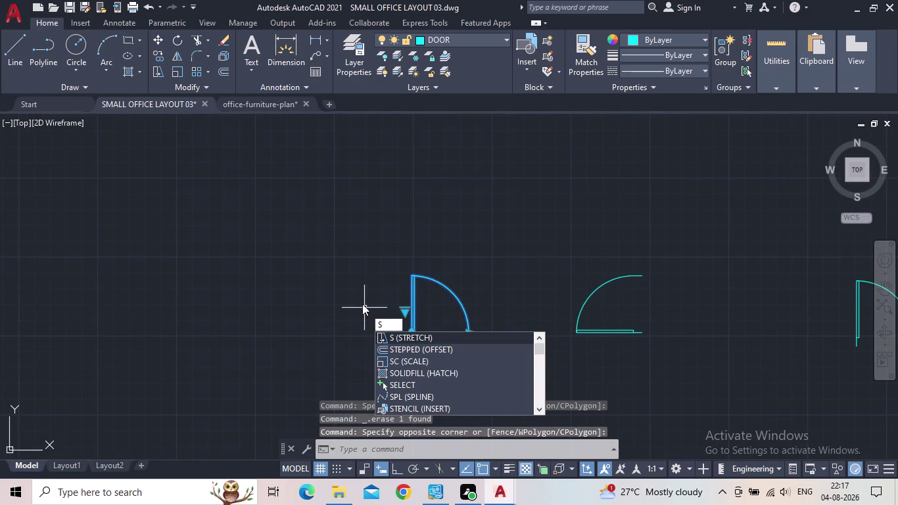
key(BackSpace)
key(m)
key(Return)
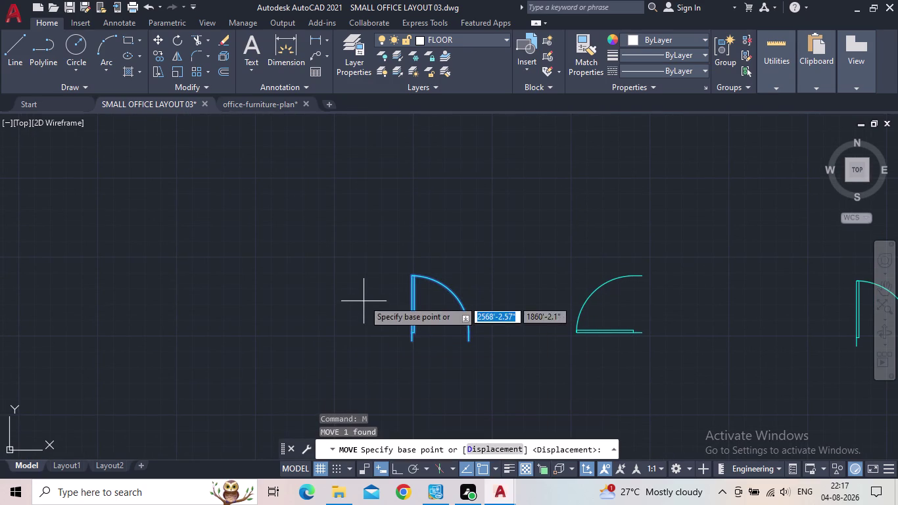
click(410, 343)
middle_drag(446, 353, 257, 318)
scroll(down, 3)
middle_drag(513, 381, 434, 350)
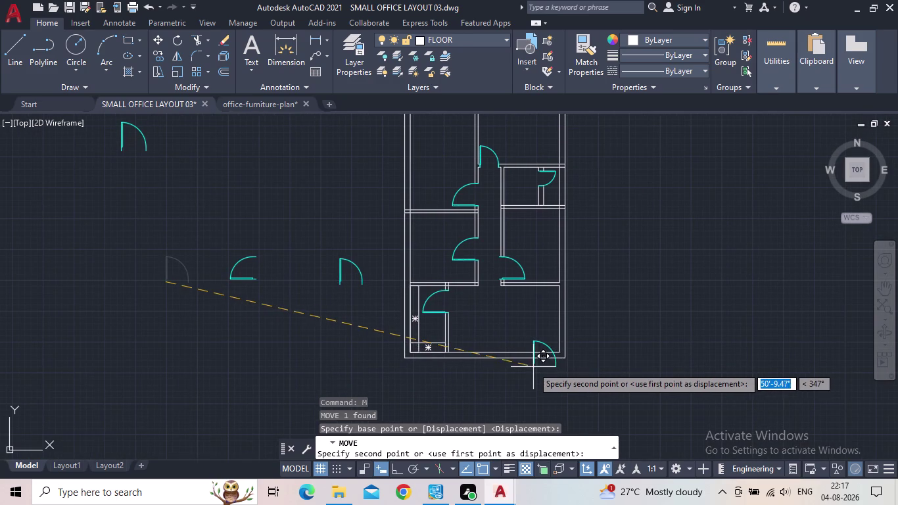
click(496, 391)
key(Escape)
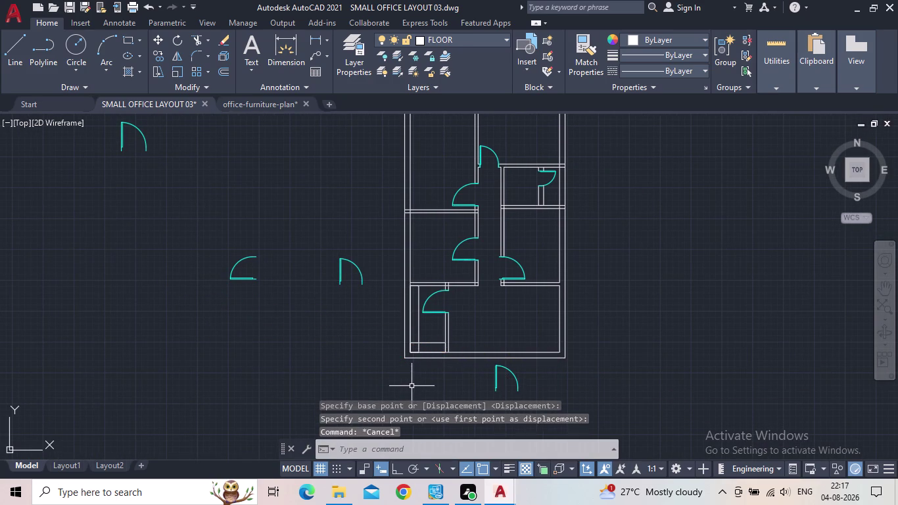
Recenter the floor plan and switch to the office furniture drawing.
middle_drag(408, 376, 319, 458)
scroll(down, 3)
middle_drag(332, 394, 340, 365)
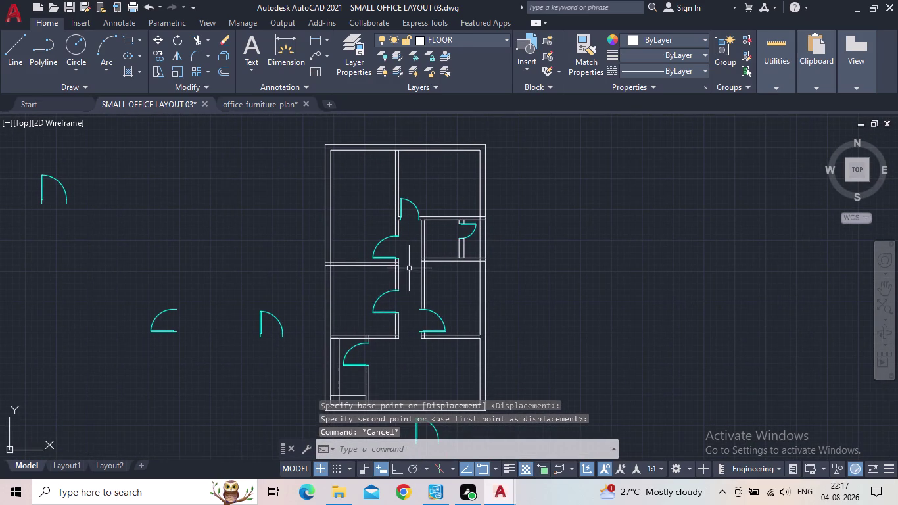
middle_drag(408, 262, 415, 244)
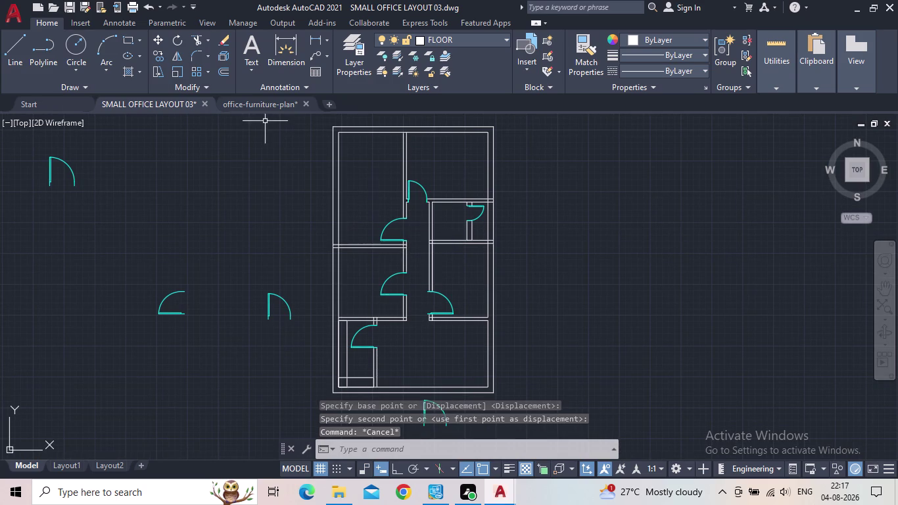
click(267, 102)
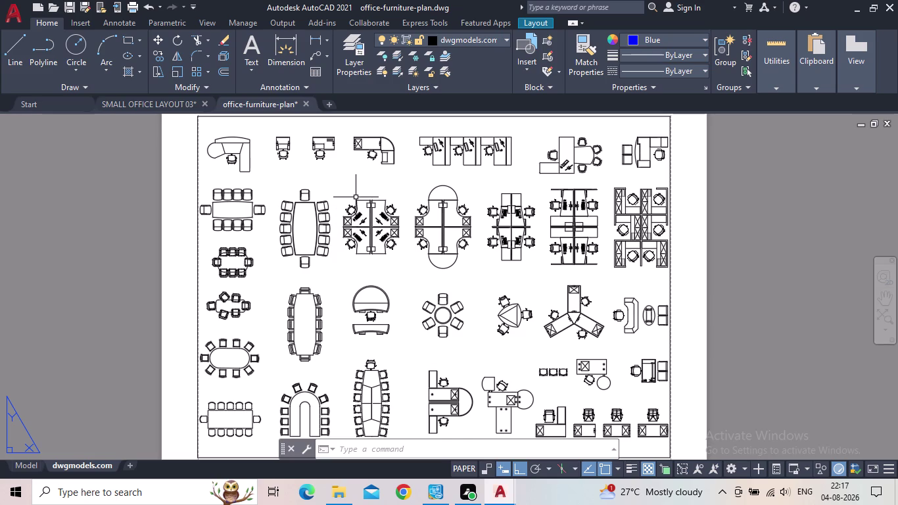
Pan and zoom across the furniture sheet to inspect its conference tables, chairs and workstations.
middle_drag(392, 177, 374, 169)
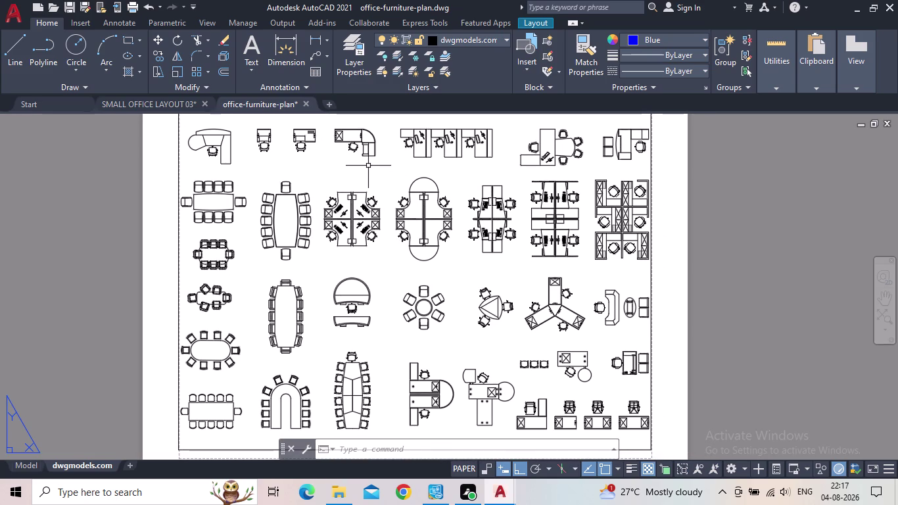
middle_drag(424, 315, 438, 260)
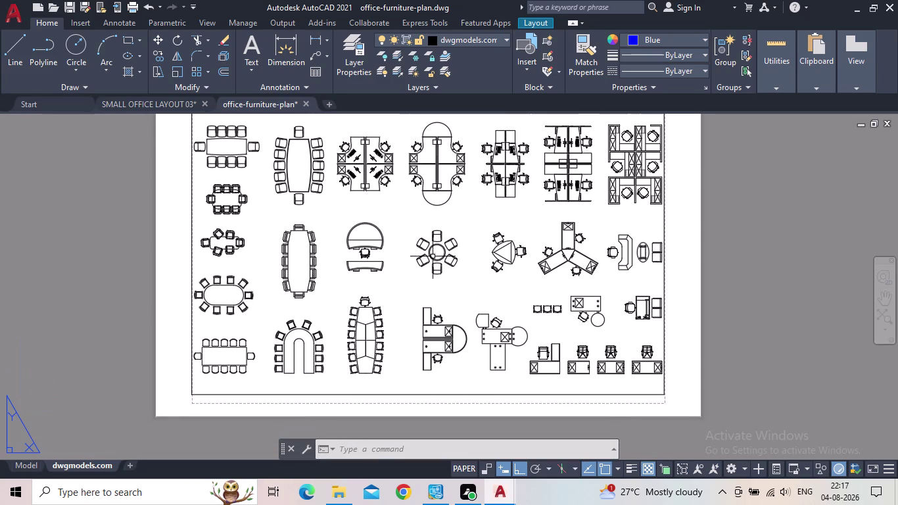
middle_drag(420, 257, 440, 286)
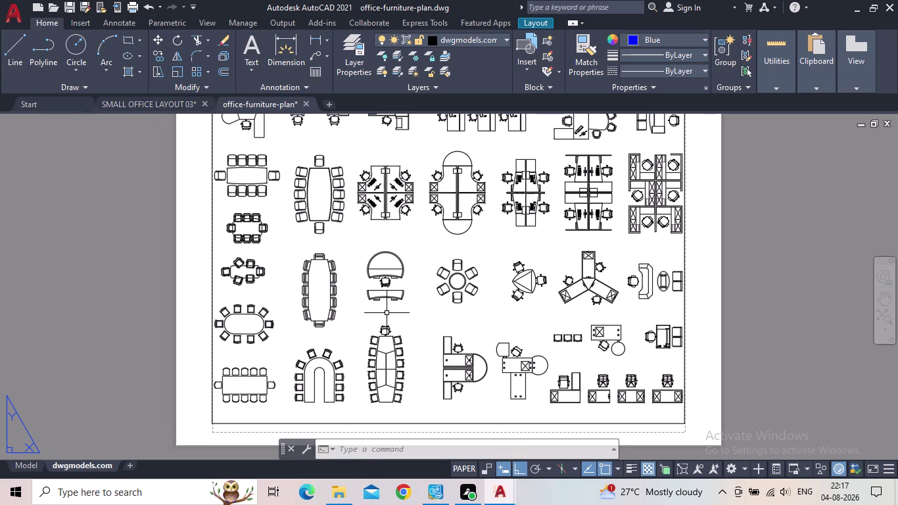
middle_drag(418, 308, 384, 323)
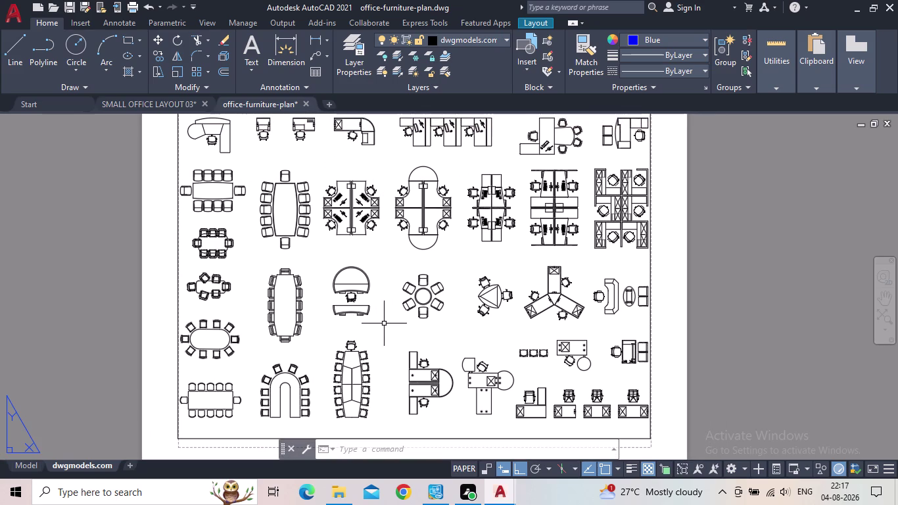
middle_drag(381, 291, 384, 315)
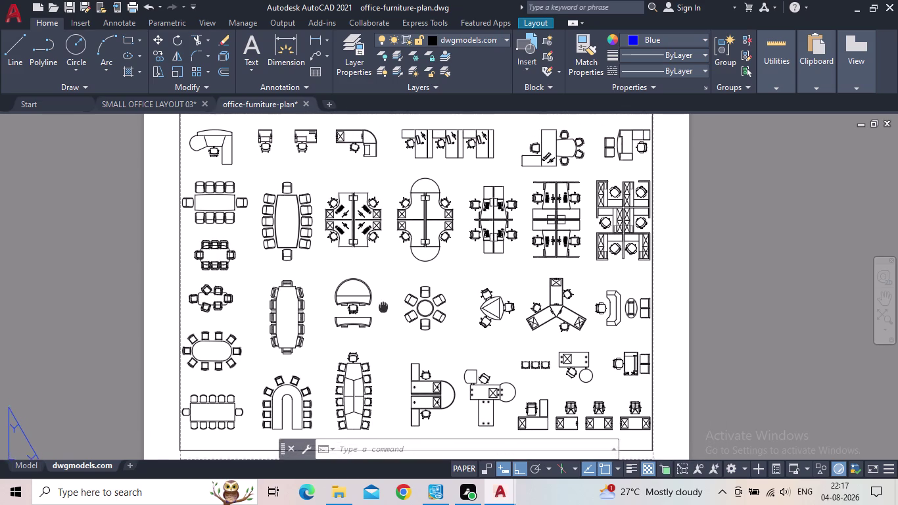
middle_drag(384, 315, 384, 338)
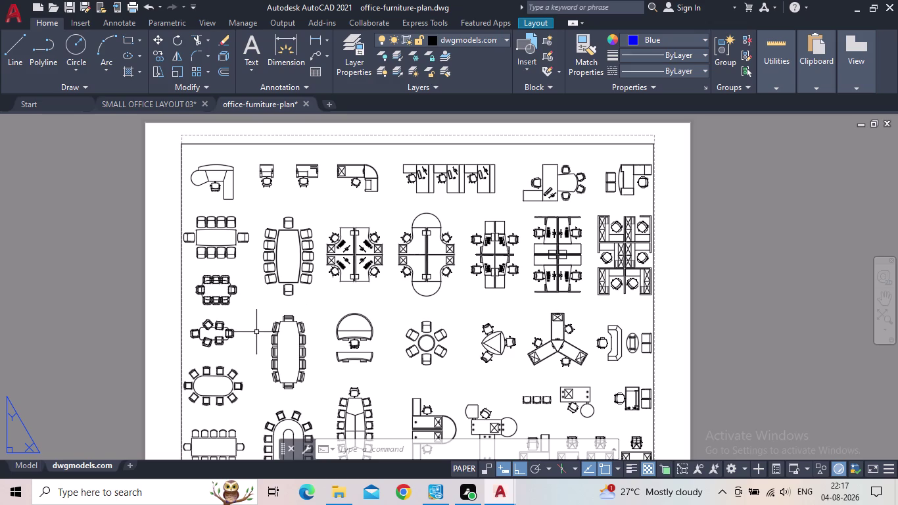
middle_drag(235, 361, 254, 348)
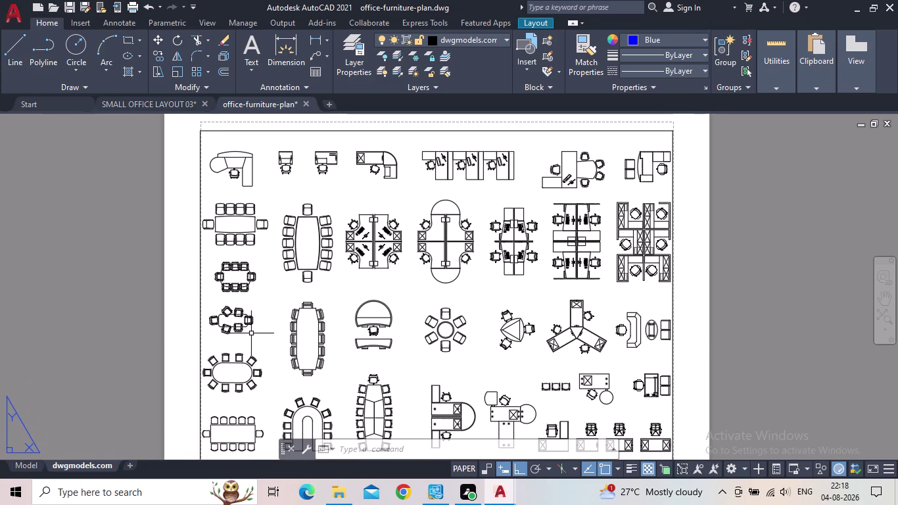
middle_drag(255, 335, 268, 290)
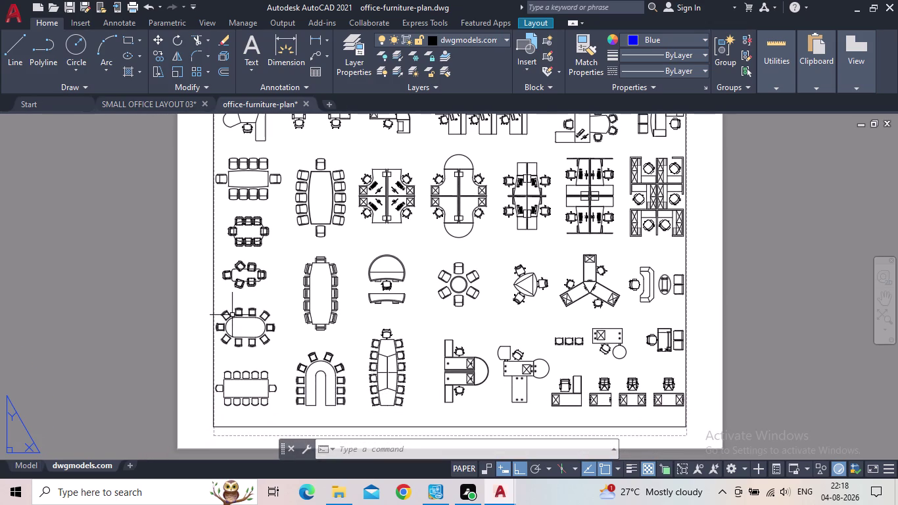
scroll(up, 3)
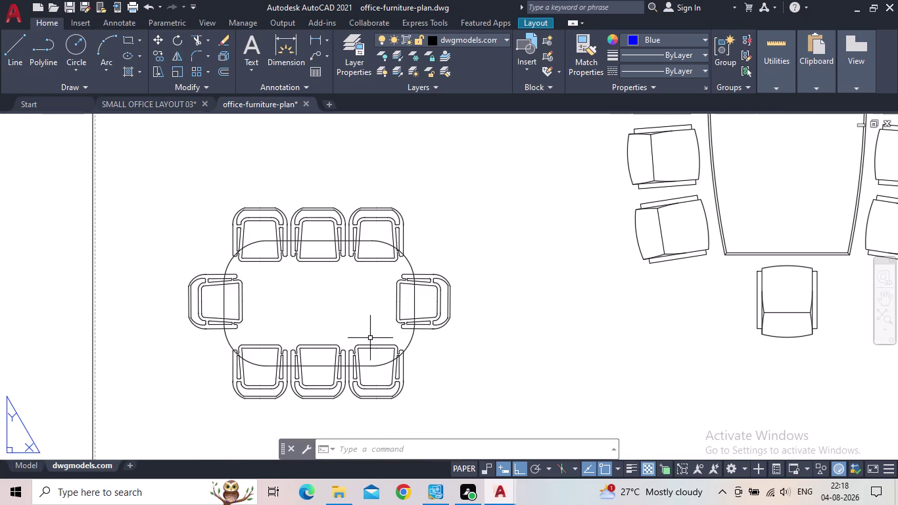
drag(471, 391, 460, 384)
click(332, 341)
scroll(down, 3)
scroll(down, 3)
scroll(up, 3)
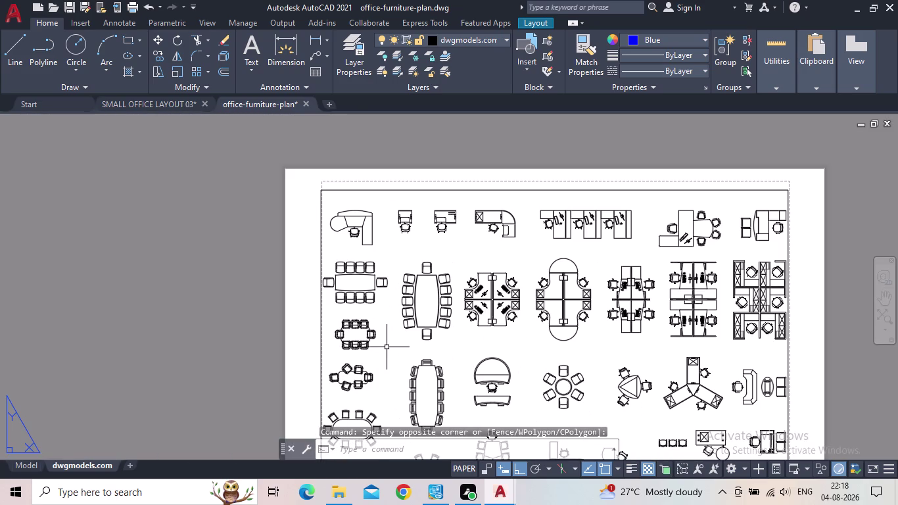
Activate the sheet's viewport and select the small eight-seat conference table.
click(385, 347)
click(322, 325)
click(346, 326)
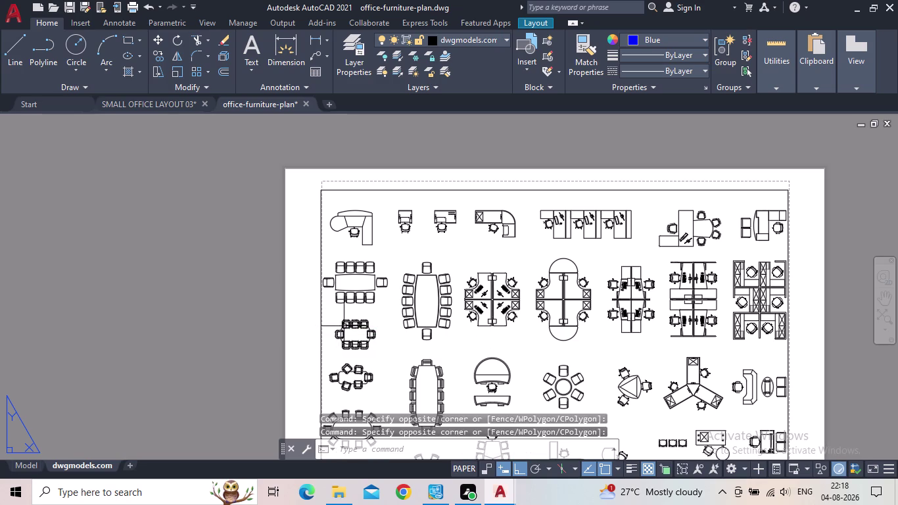
click(355, 329)
click(362, 326)
click(361, 325)
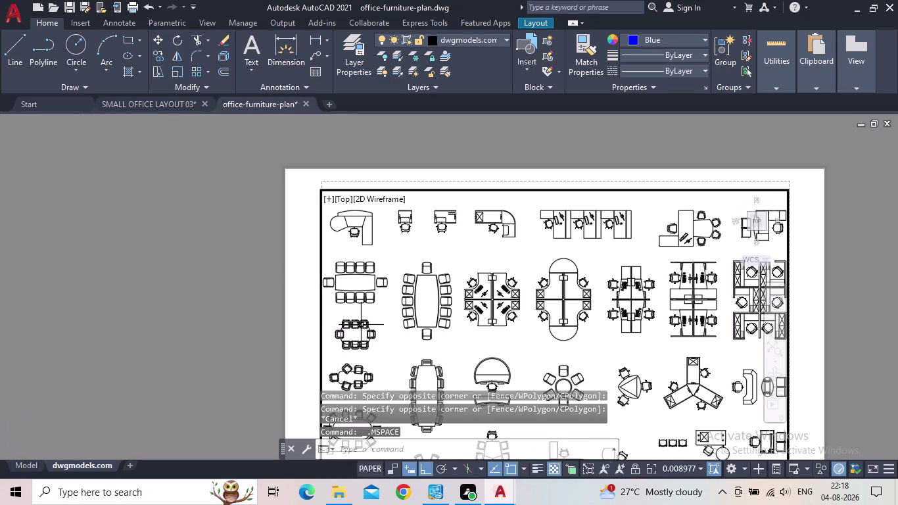
click(361, 325)
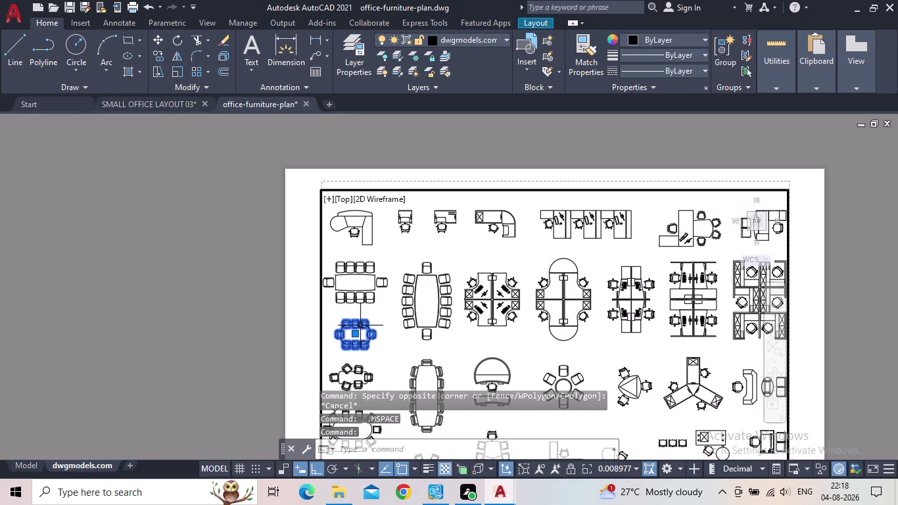
Copy the table to the clipboard and return to the SMALL OFFICE LAYOUT03 drawing.
scroll(up, 3)
scroll(down, 3)
scroll(down, 3)
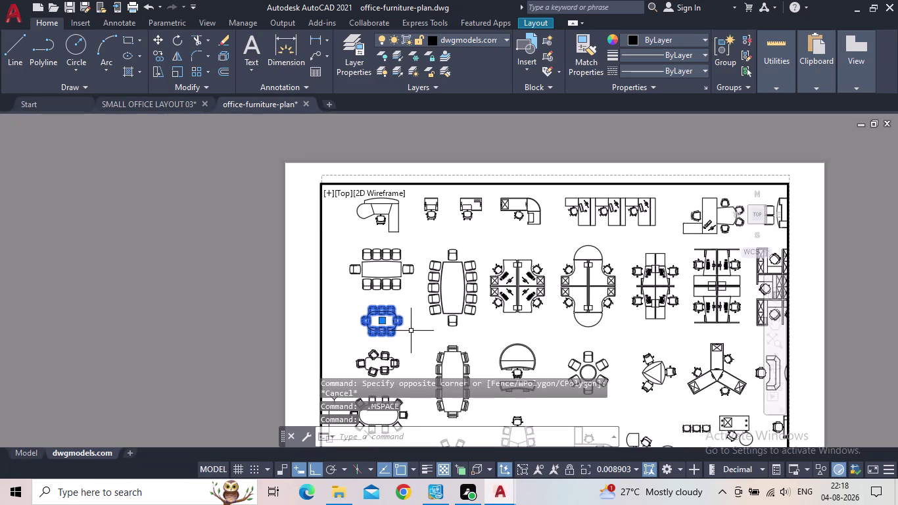
key(c)
key(o)
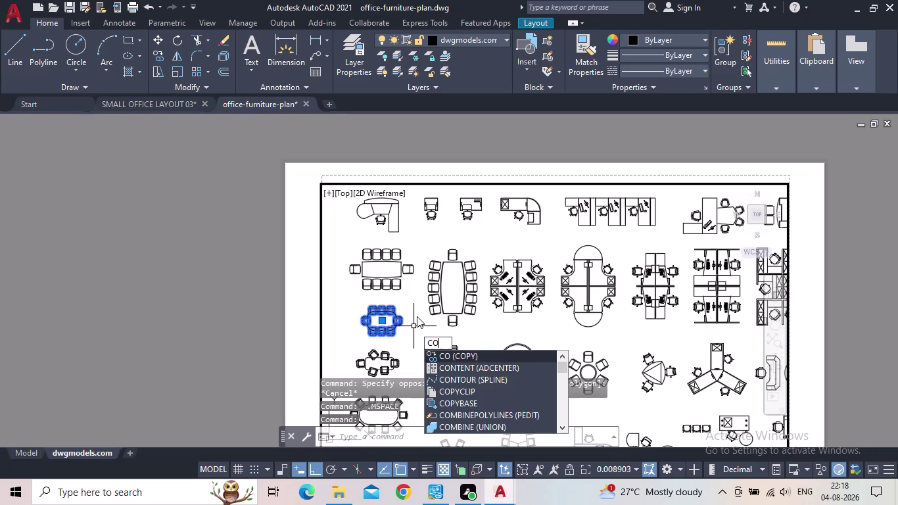
key(Return)
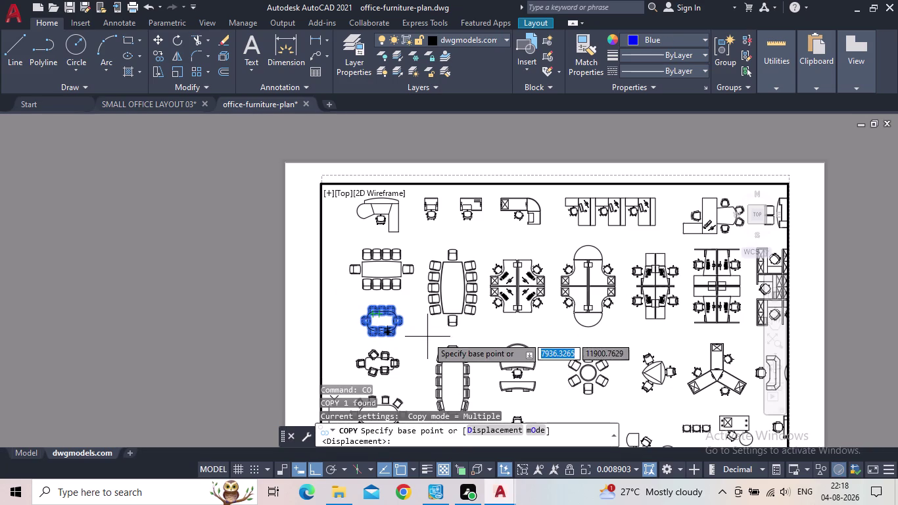
key(Escape)
click(390, 330)
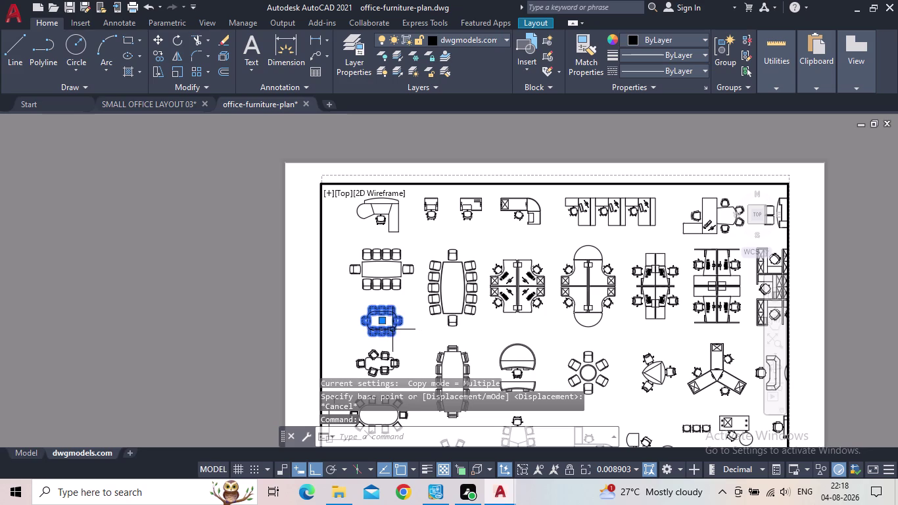
key(ctrl+c)
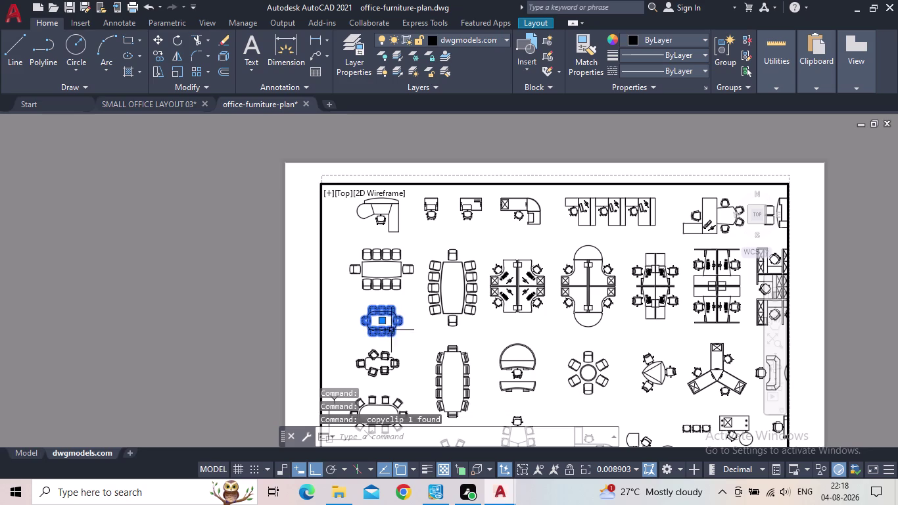
click(151, 102)
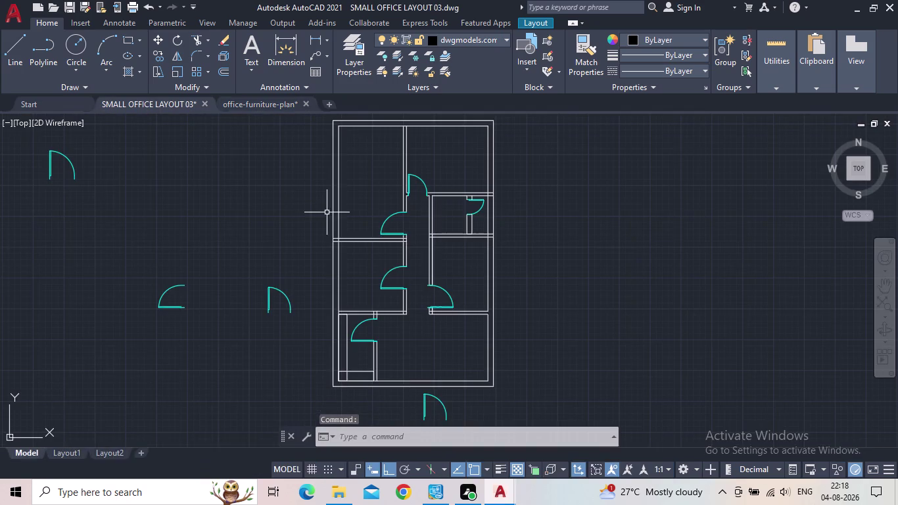
Paste the conference table to the right of the floor plan.
scroll(down, 3)
middle_drag(493, 298, 419, 321)
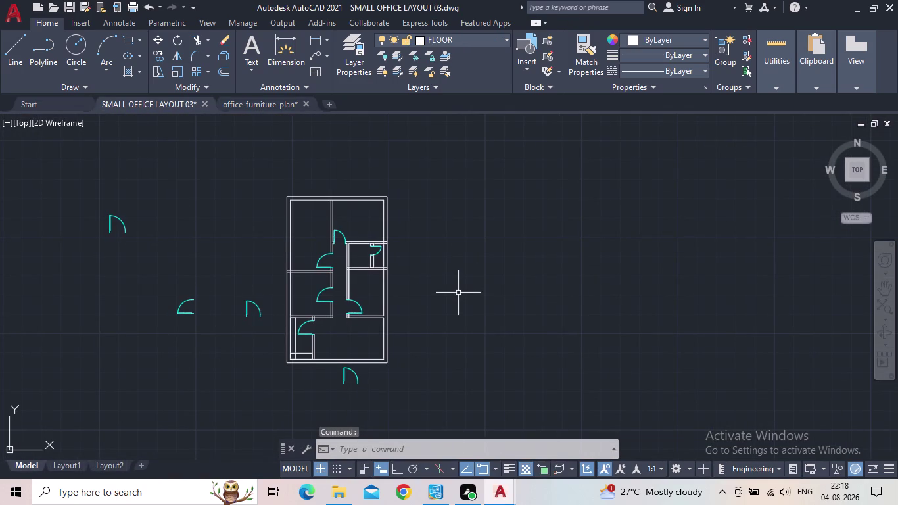
key(ctrl+v)
scroll(down, 3)
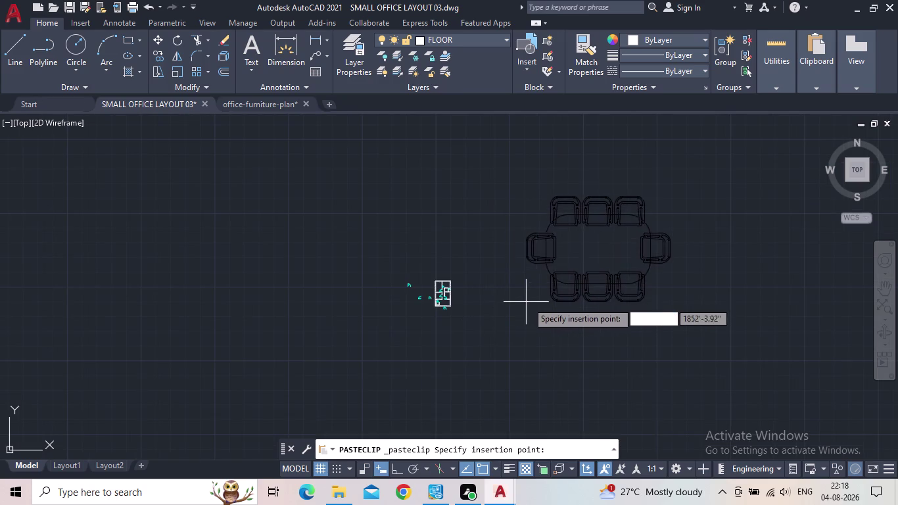
click(487, 341)
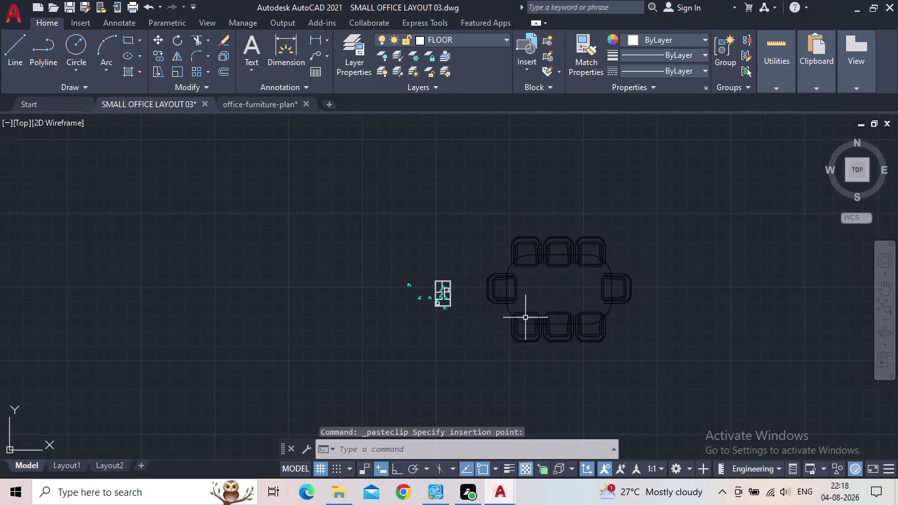
scroll(up, 3)
Put the pasted conference table on the DOOR layer.
click(542, 325)
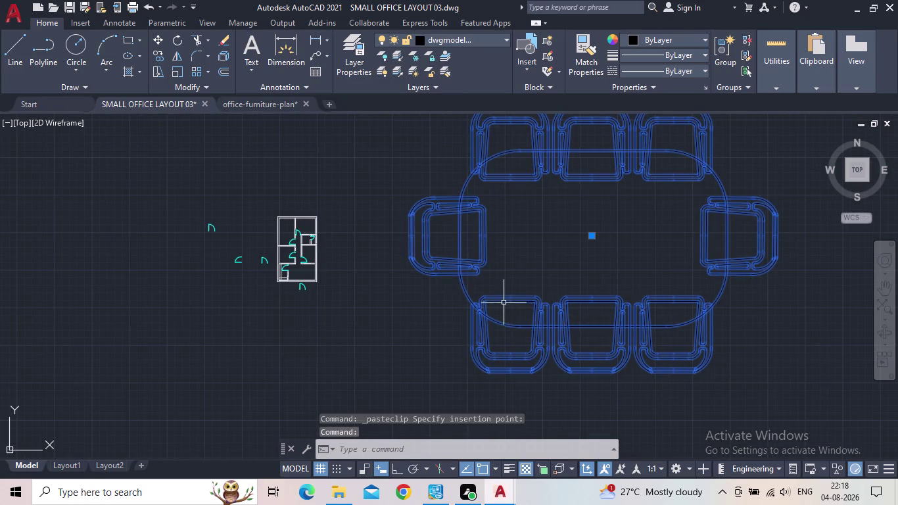
scroll(down, 3)
click(450, 41)
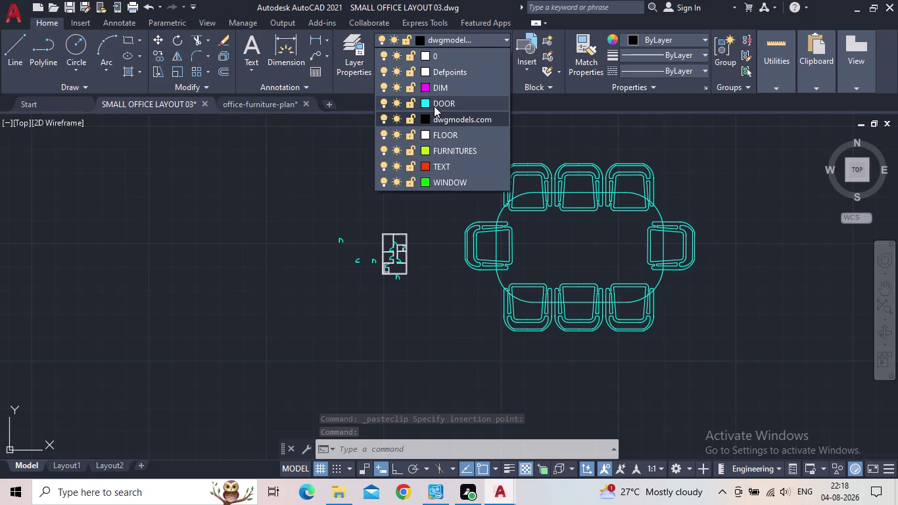
click(433, 105)
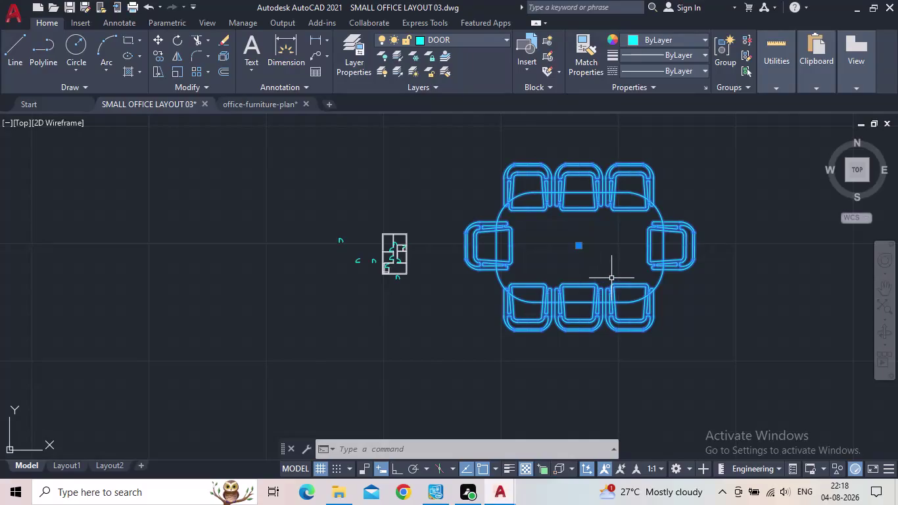
key(Escape)
middle_drag(567, 260, 554, 303)
Window-select the table and chairs and scale them down with SC.
scroll(up, 3)
click(507, 212)
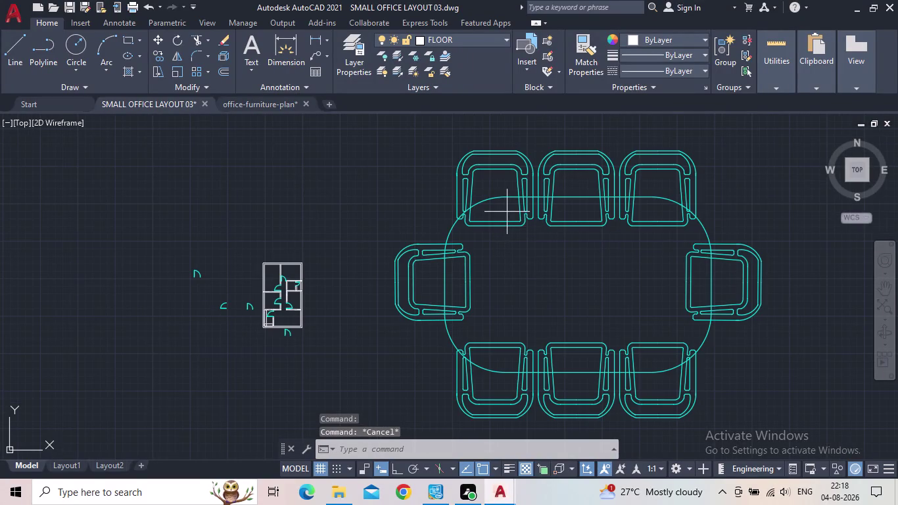
click(490, 211)
click(468, 222)
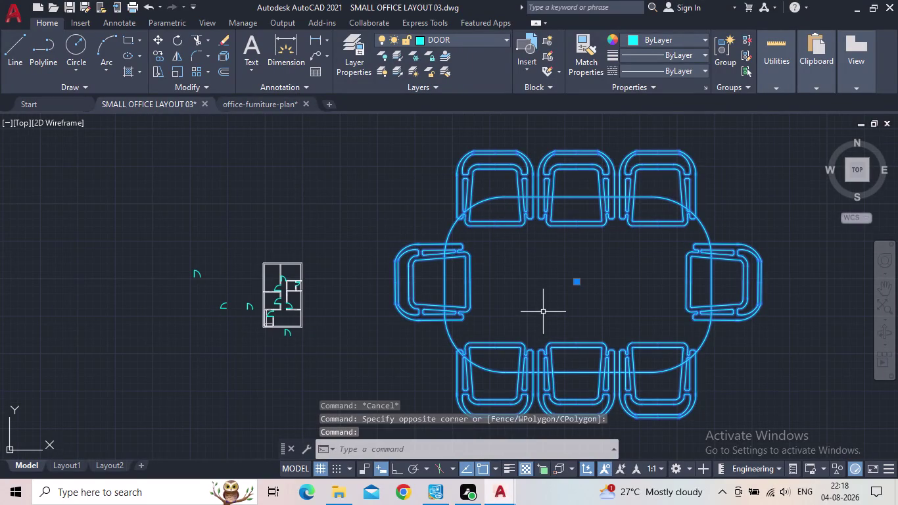
key(s)
key(c)
key(space)
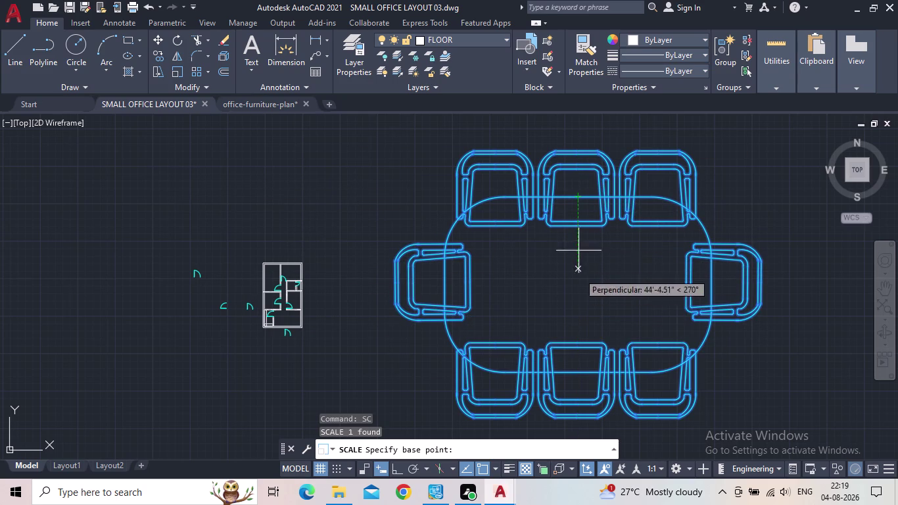
drag(576, 193, 575, 199)
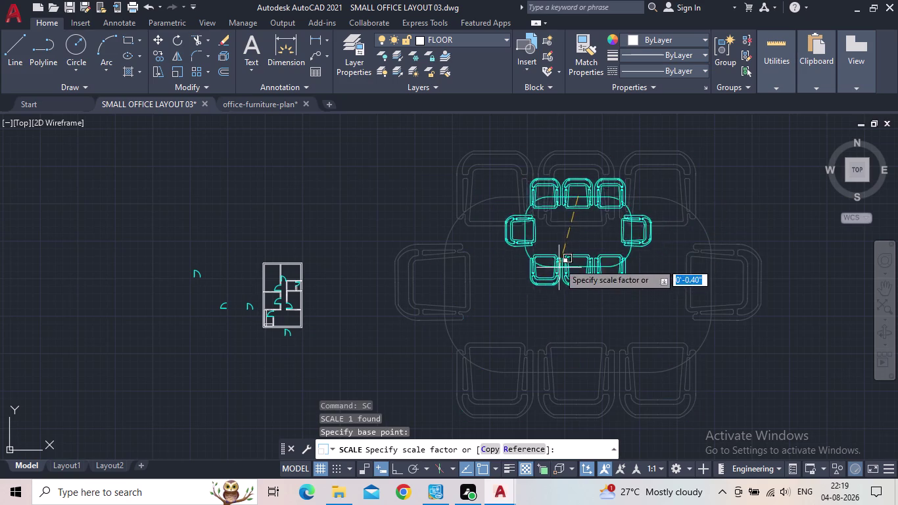
click(564, 211)
Drag the shrunken table set by its grip closer to the floor plan.
scroll(up, 3)
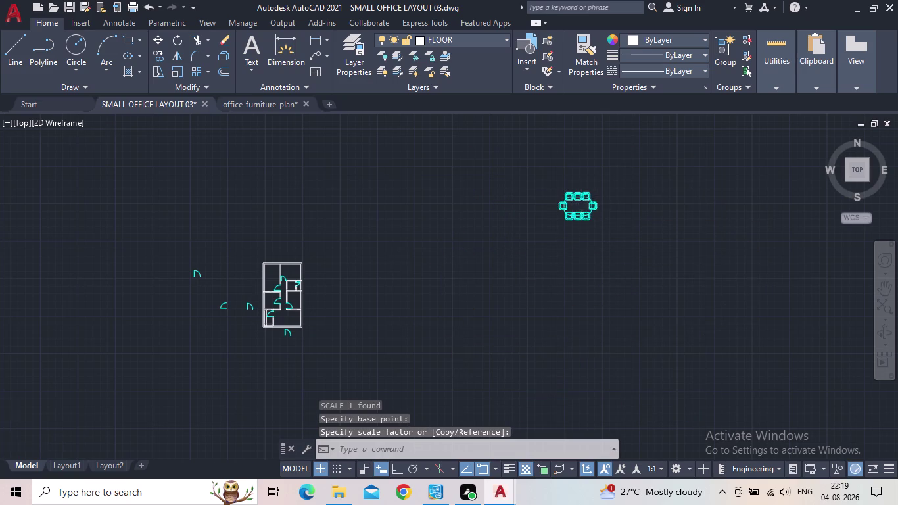
scroll(up, 3)
click(583, 230)
drag(571, 207, 565, 213)
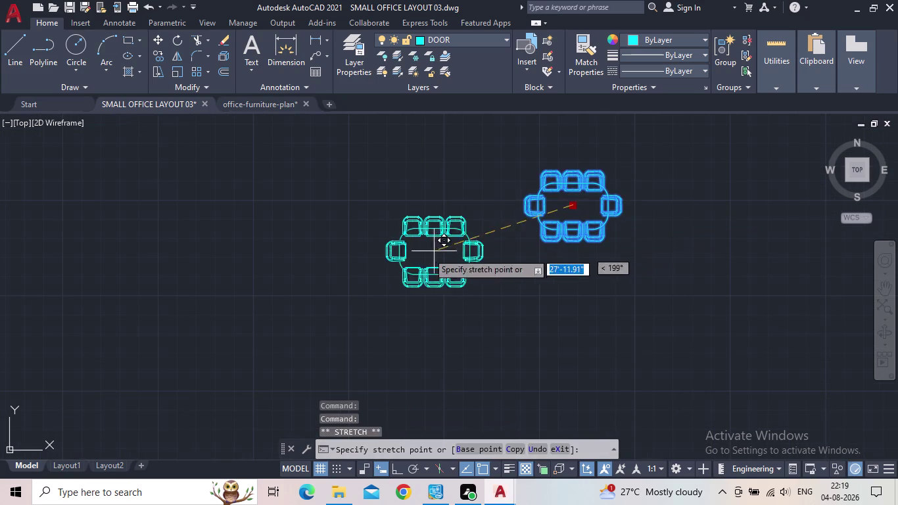
middle_drag(334, 258, 525, 258)
scroll(down, 3)
scroll(up, 3)
middle_drag(360, 316, 391, 297)
click(401, 322)
scroll(down, 3)
middle_drag(410, 322, 420, 290)
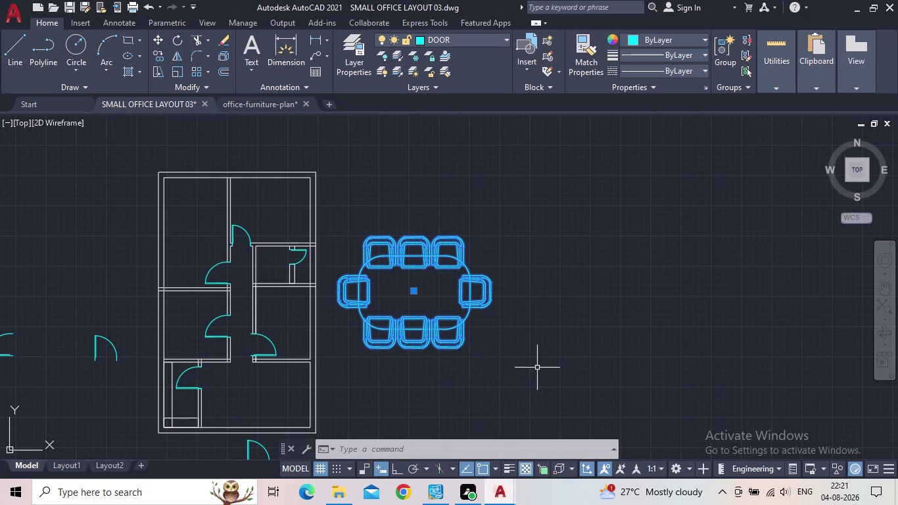
Scale the conference table set down again with SC.
text(sc)
key(Return)
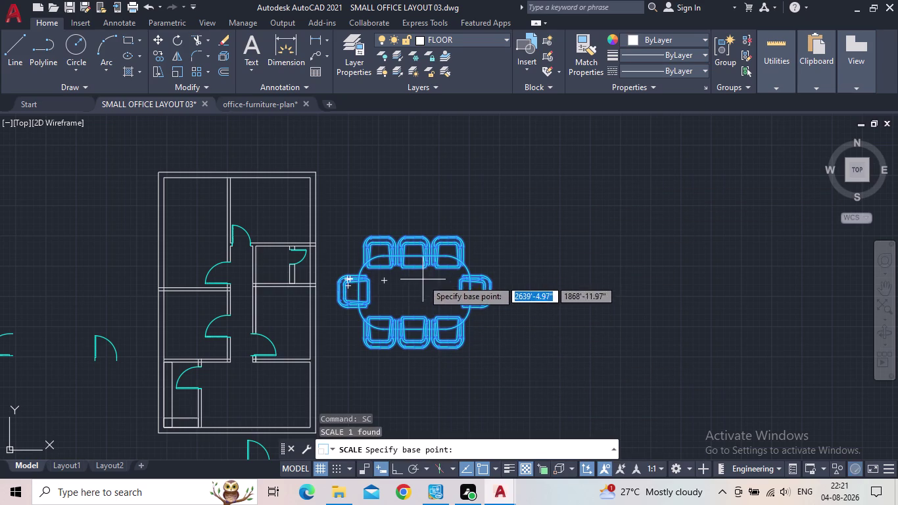
click(409, 258)
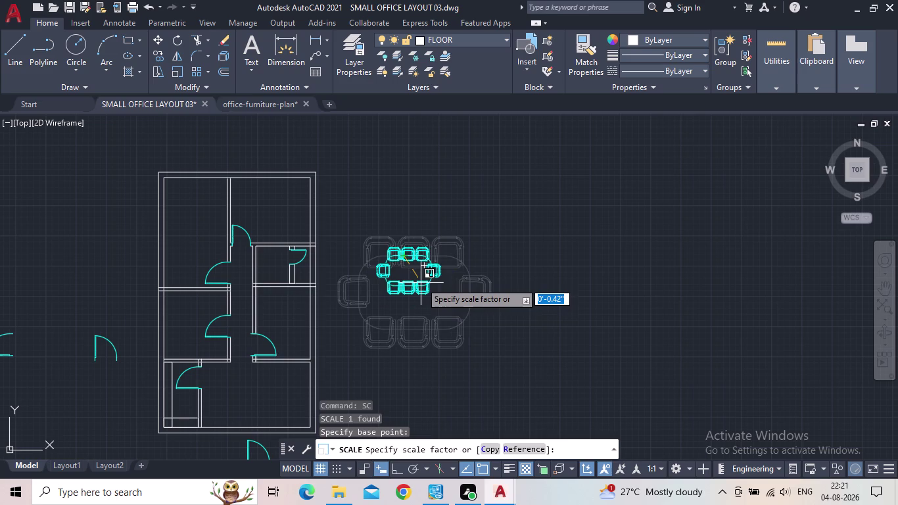
click(419, 281)
scroll(up, 3)
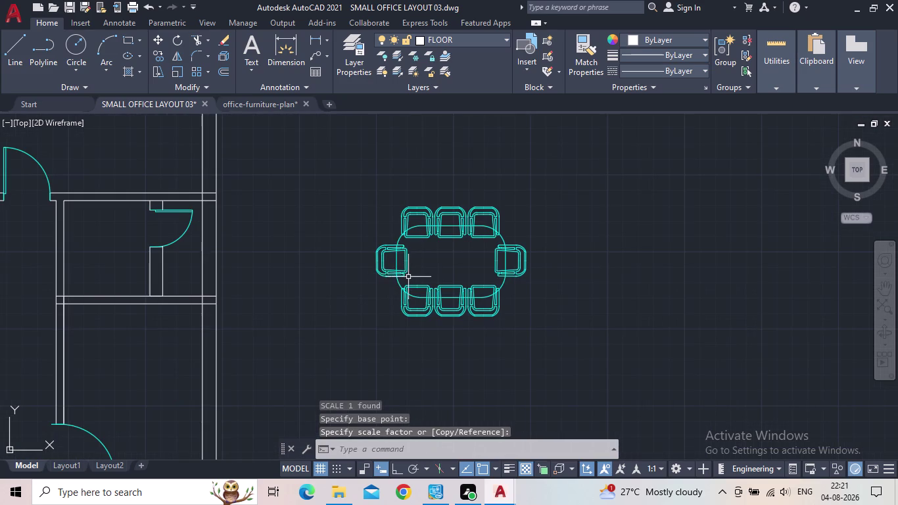
scroll(down, 3)
middle_drag(414, 313, 480, 289)
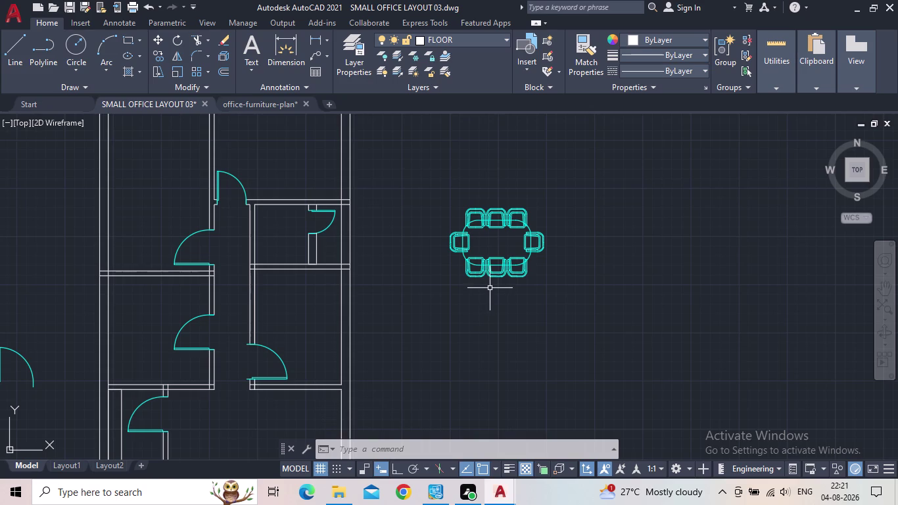
scroll(down, 3)
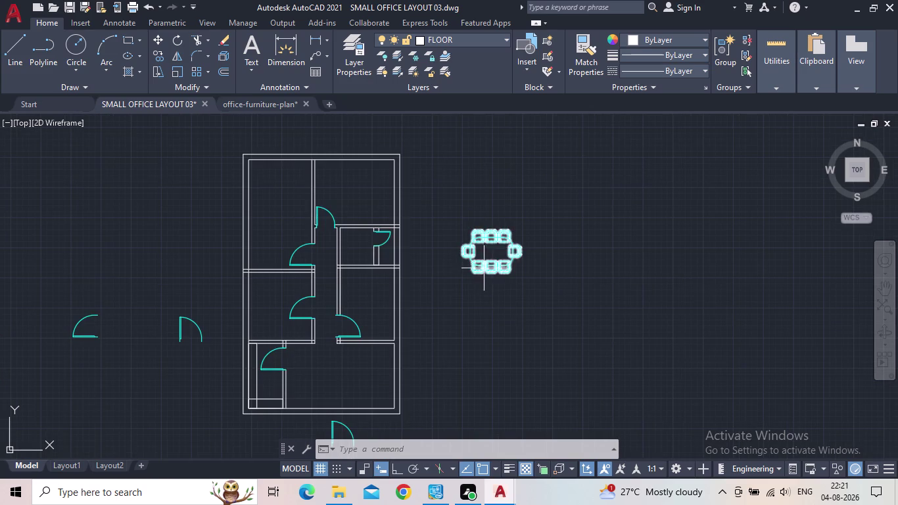
scroll(up, 3)
Move the table set beside the plan's right outer wall.
click(469, 250)
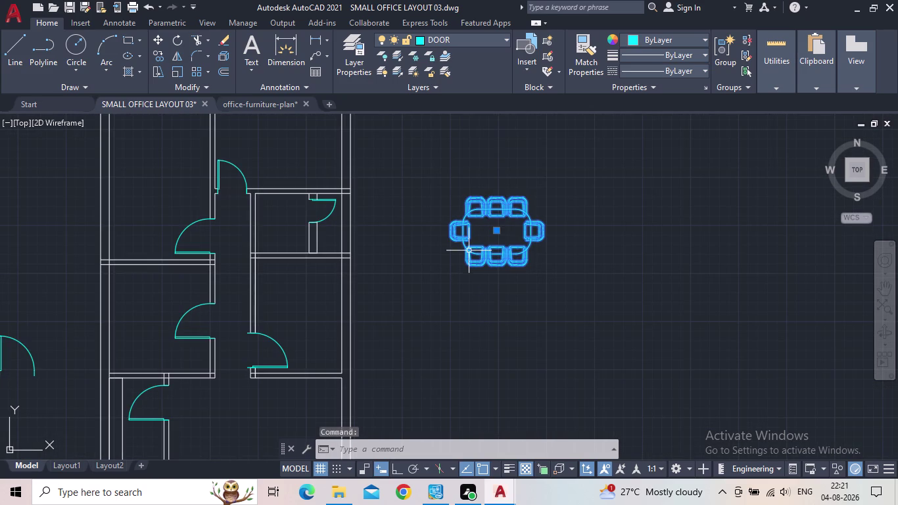
click(495, 229)
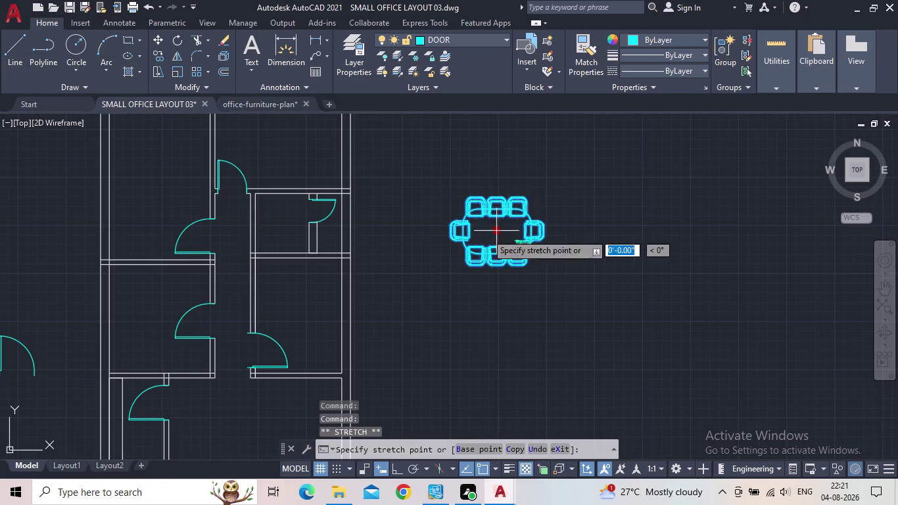
middle_drag(267, 329, 370, 335)
scroll(up, 3)
scroll(up, 3)
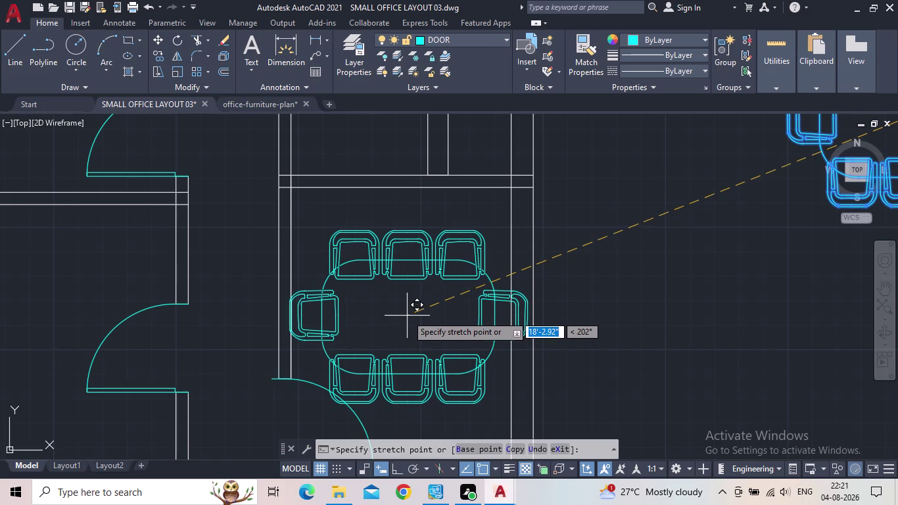
scroll(down, 3)
middle_drag(409, 319, 404, 325)
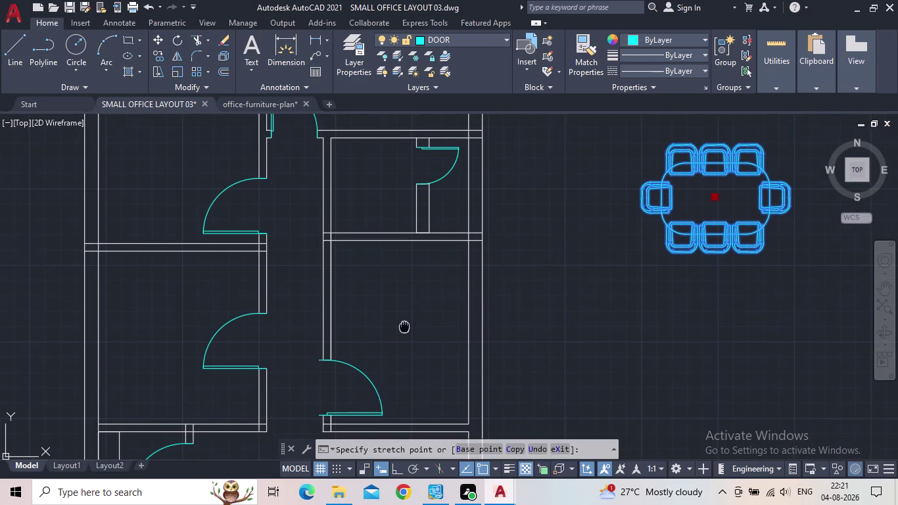
middle_drag(404, 325, 403, 326)
click(554, 326)
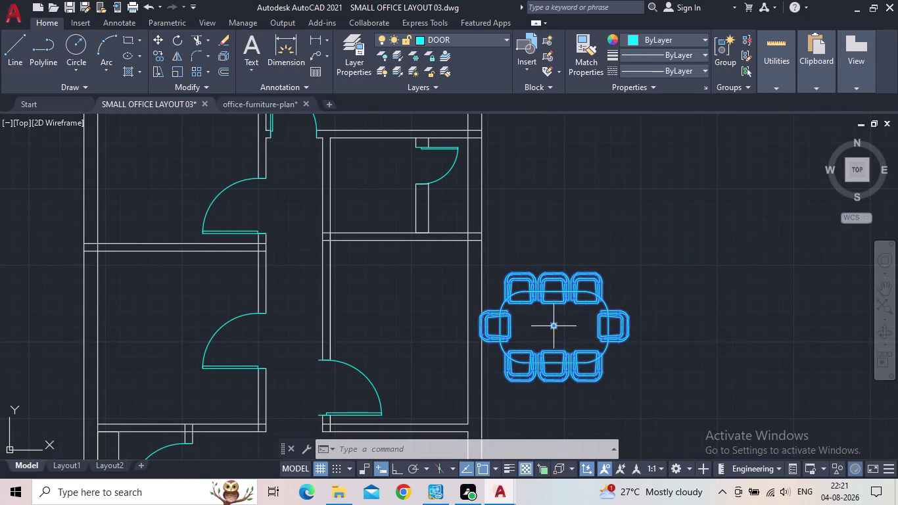
middle_drag(557, 337, 510, 337)
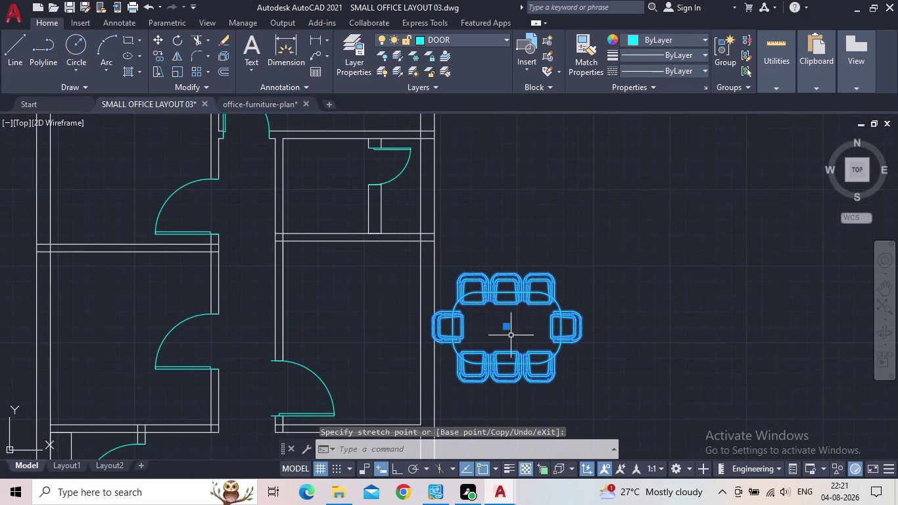
Shrink the conference table set slightly with SC.
text(sc)
key(Return)
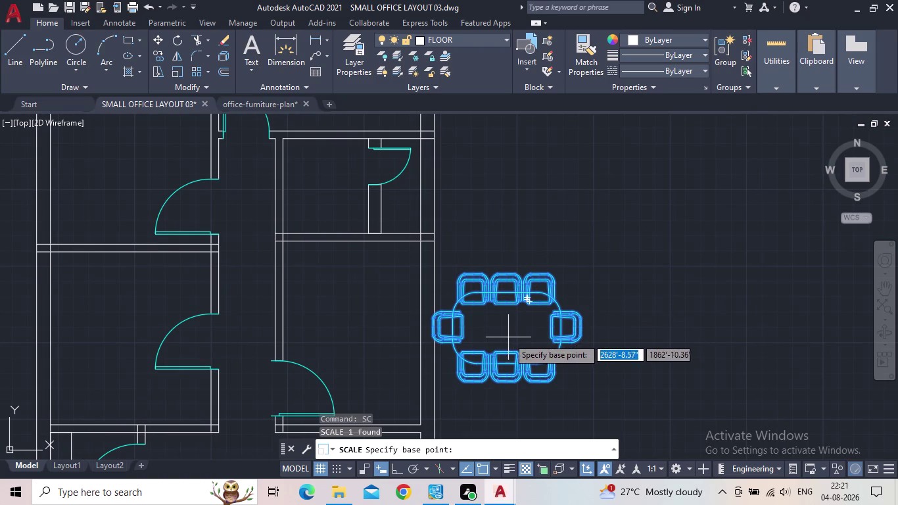
click(509, 366)
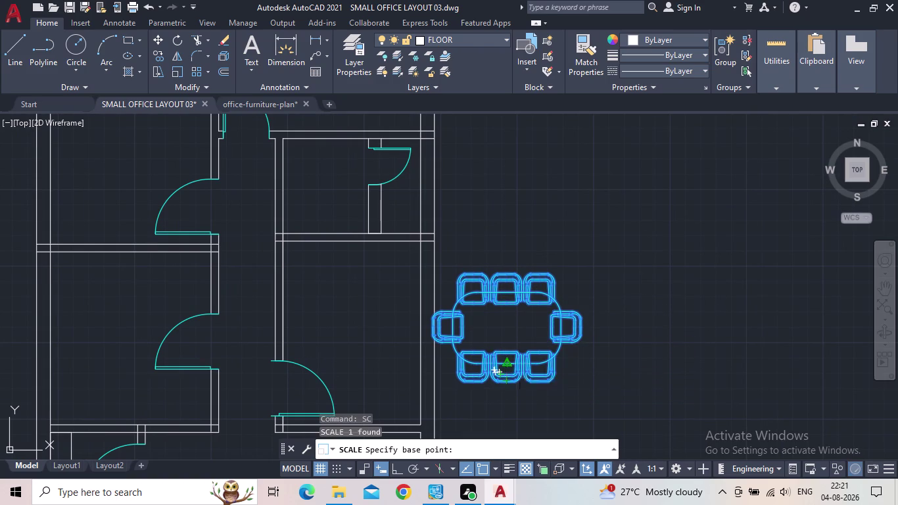
click(537, 315)
click(512, 313)
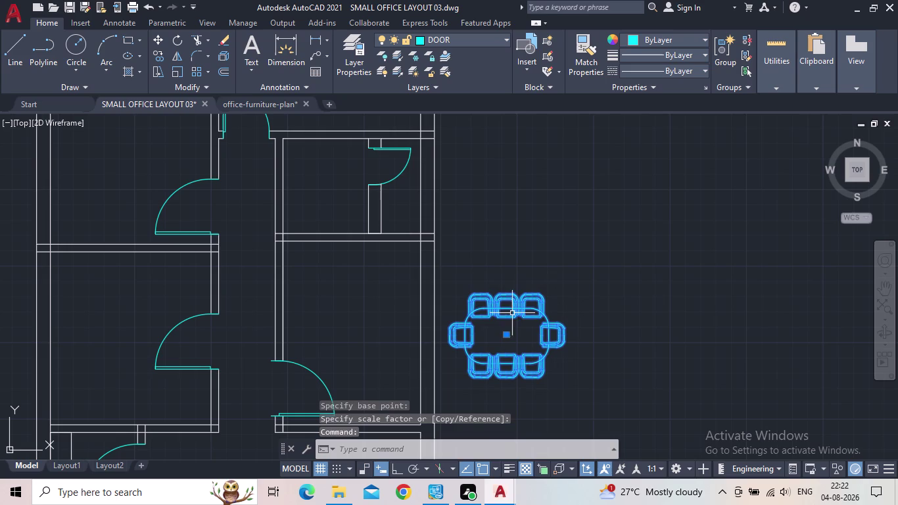
Move the table set into the right-hand room of the plan.
click(505, 335)
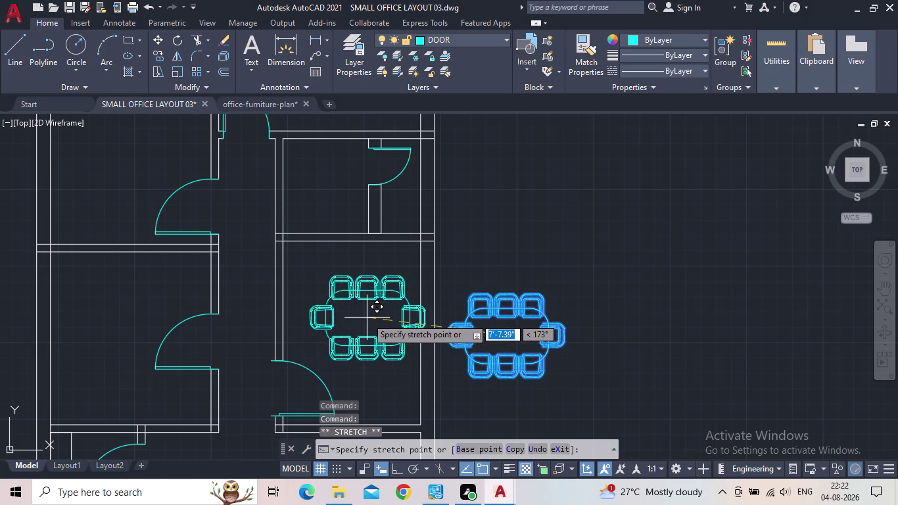
scroll(up, 3)
middle_drag(366, 315, 410, 302)
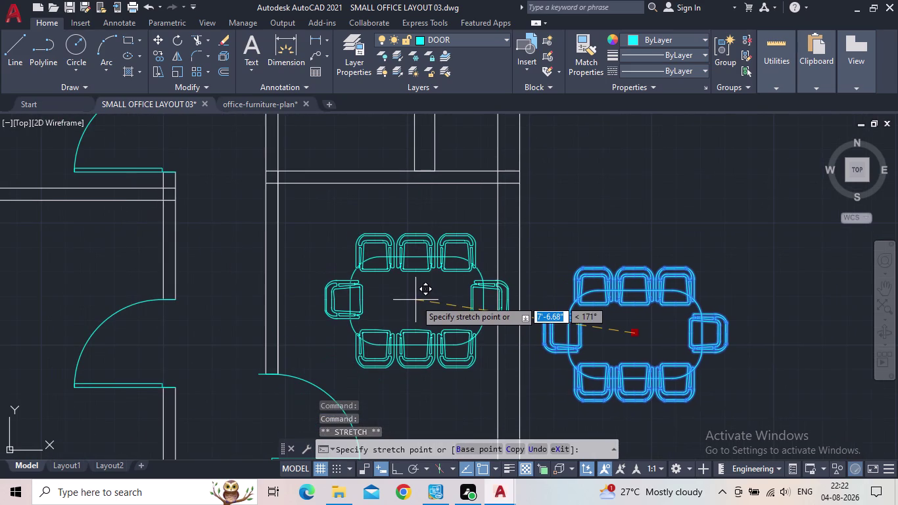
scroll(down, 3)
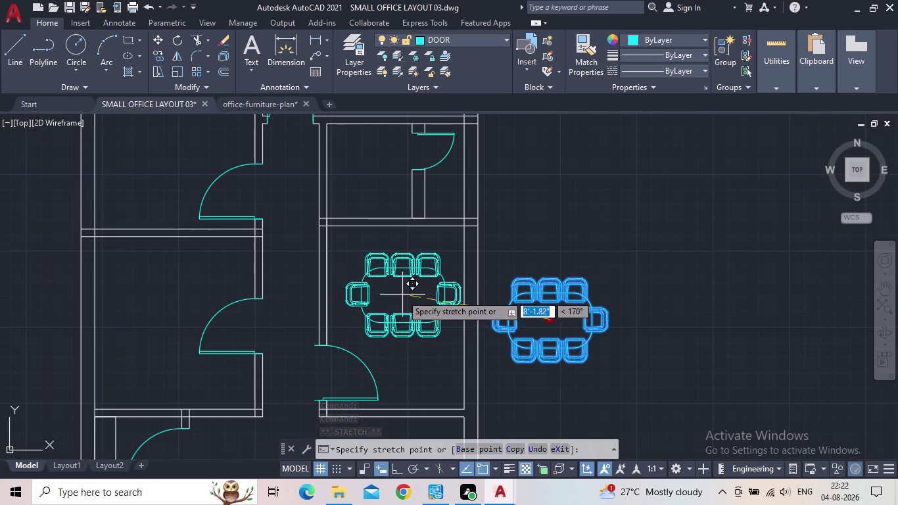
click(401, 294)
key(r)
key(o)
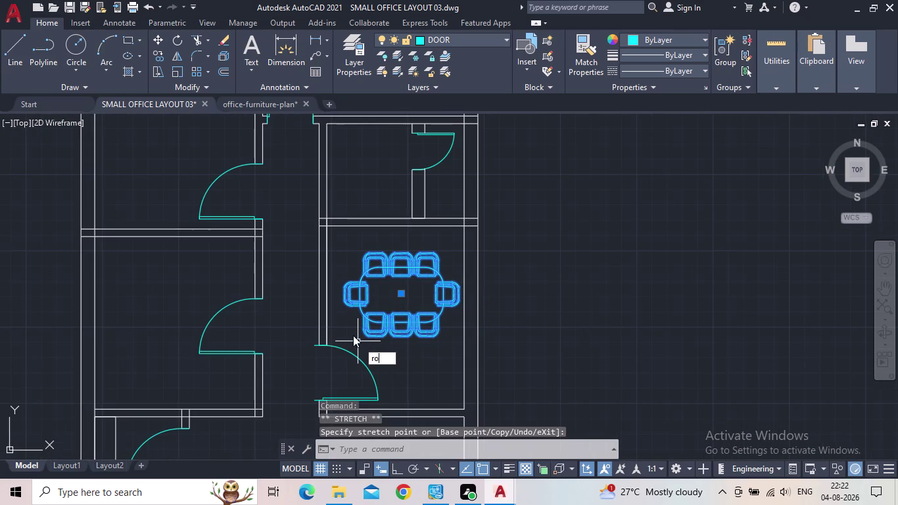
key(Return)
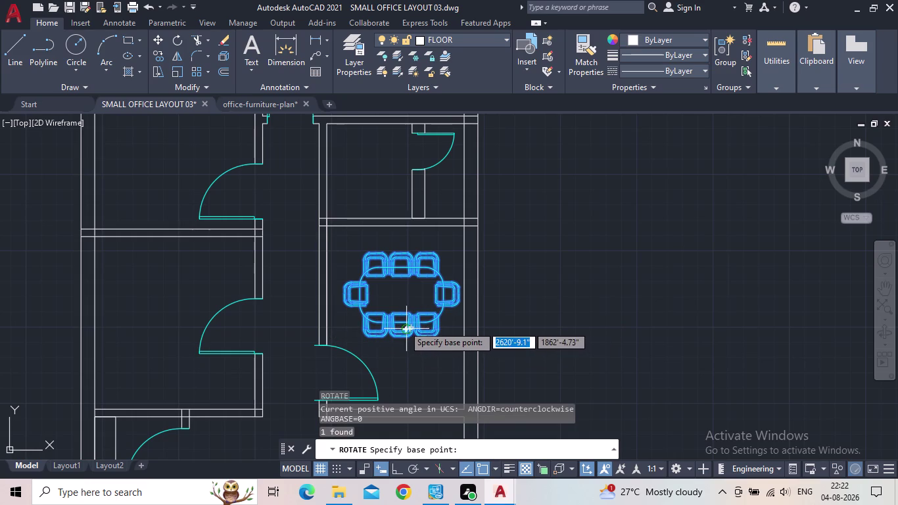
click(403, 323)
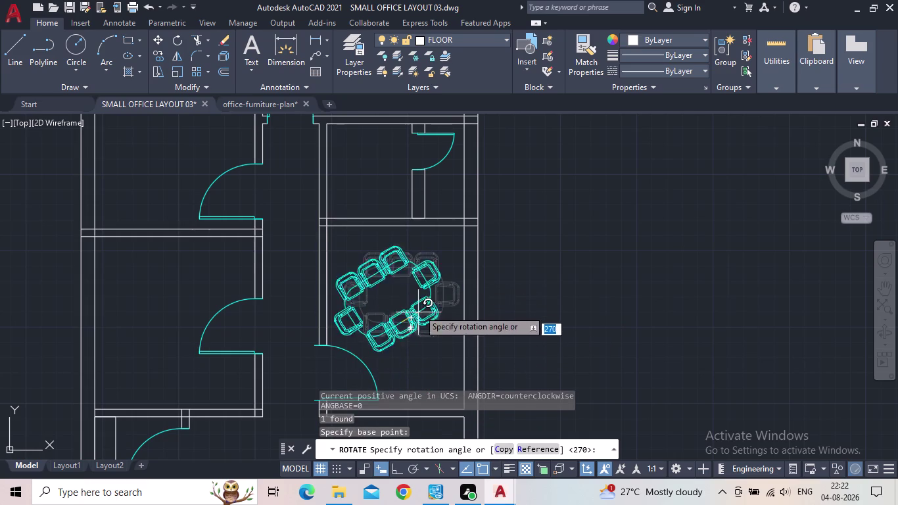
click(397, 470)
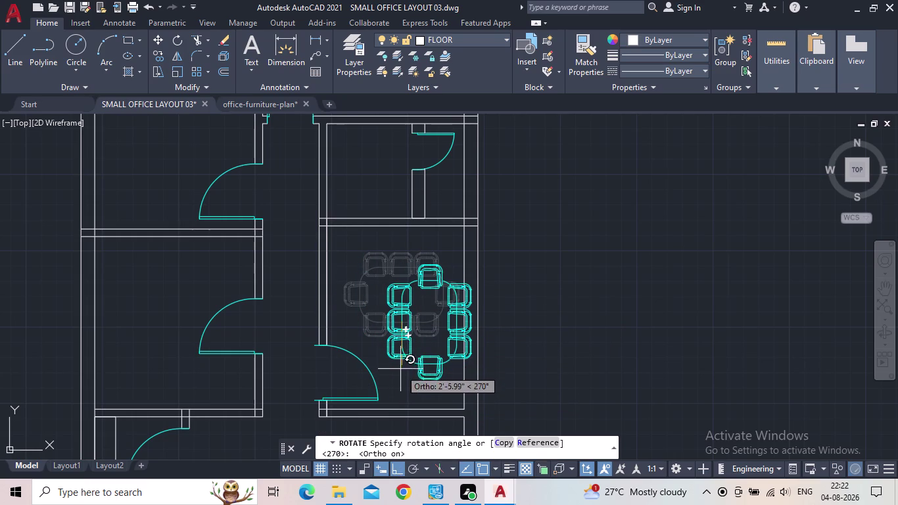
click(406, 385)
click(409, 344)
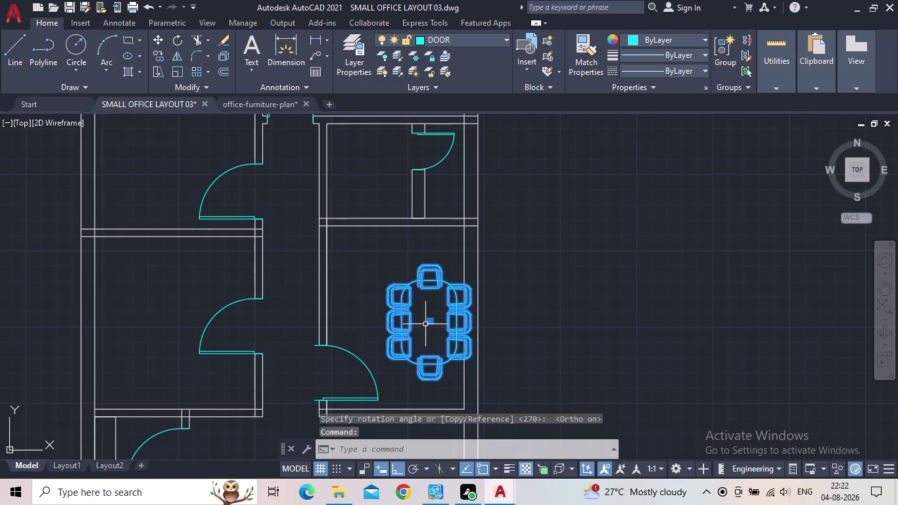
click(428, 322)
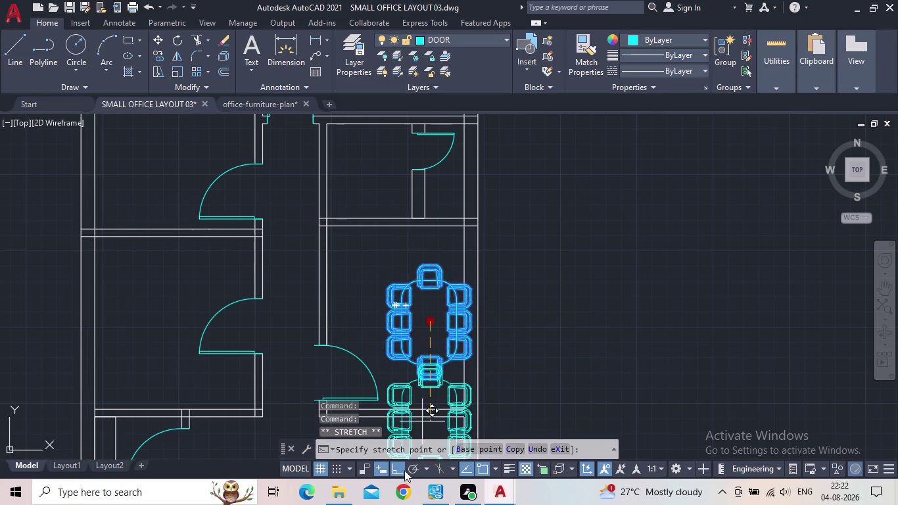
click(402, 469)
scroll(up, 3)
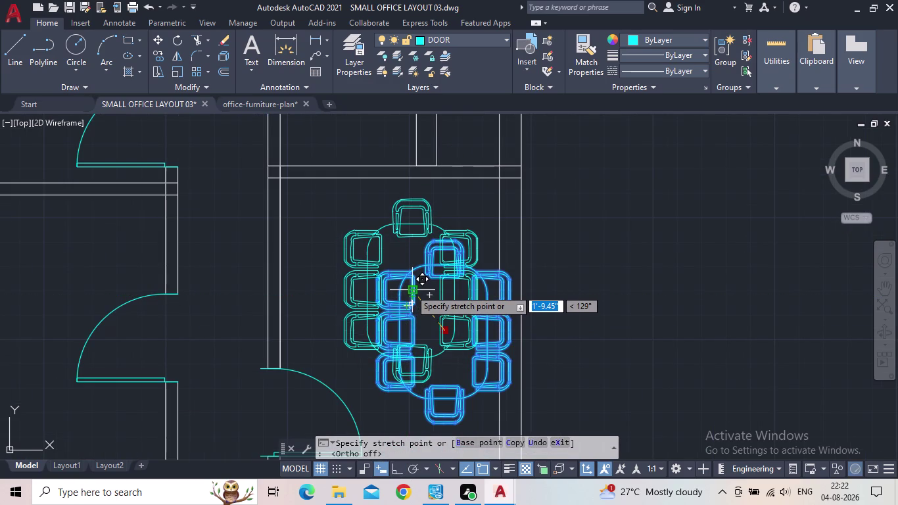
click(410, 288)
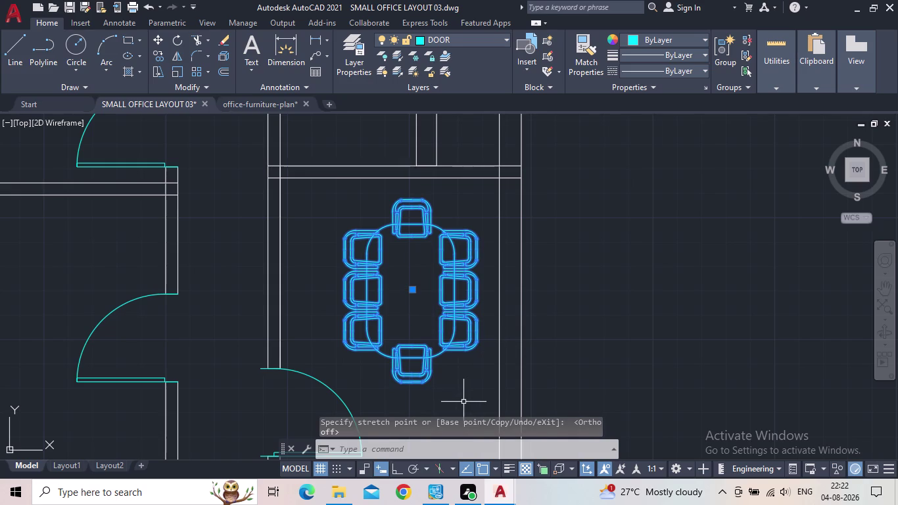
key(Escape)
scroll(down, 3)
scroll(down, 3)
middle_drag(568, 311, 756, 10)
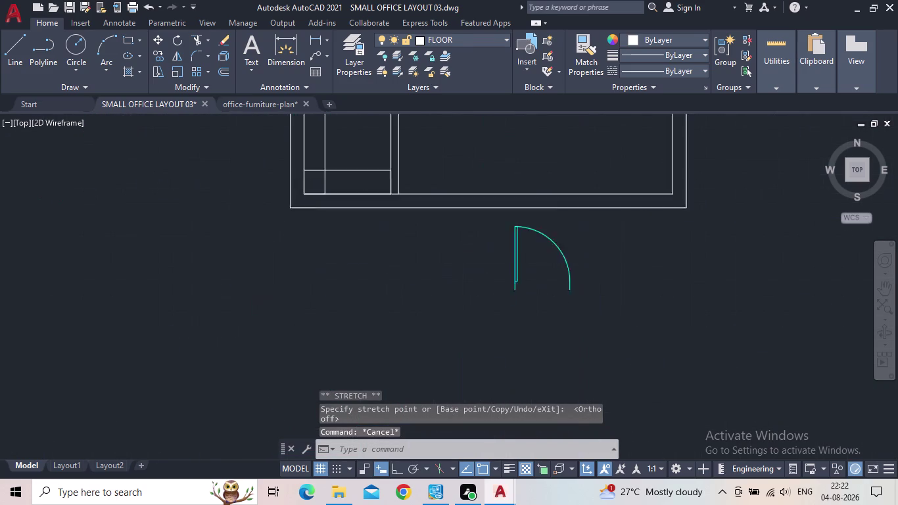
middle_drag(756, 10, 634, 317)
scroll(down, 3)
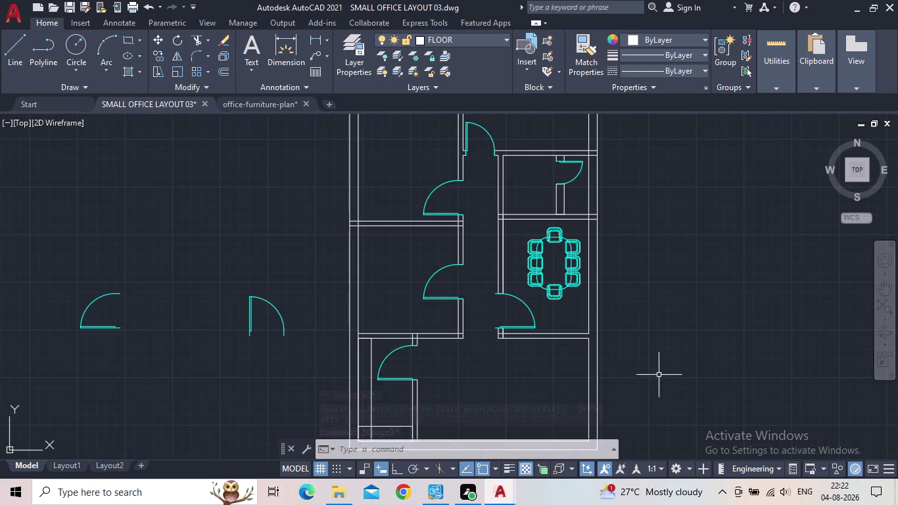
scroll(down, 3)
middle_drag(660, 331, 576, 373)
scroll(up, 3)
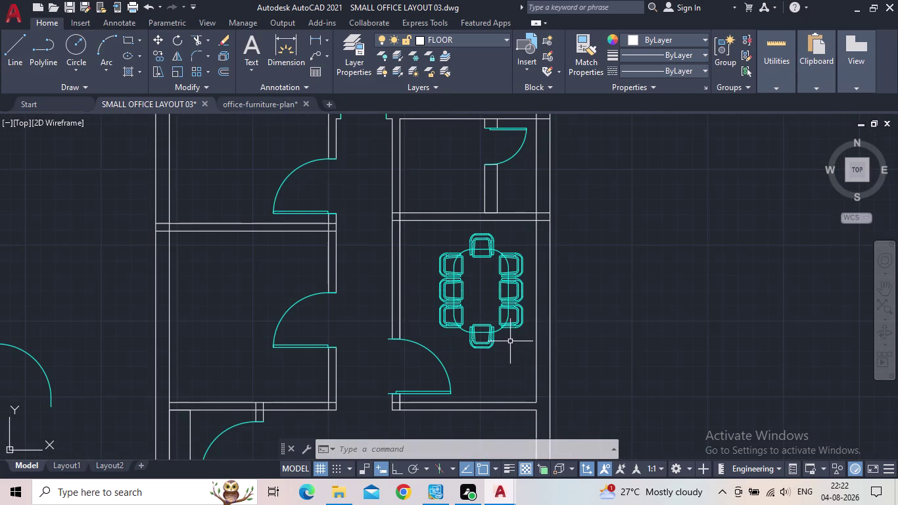
click(260, 104)
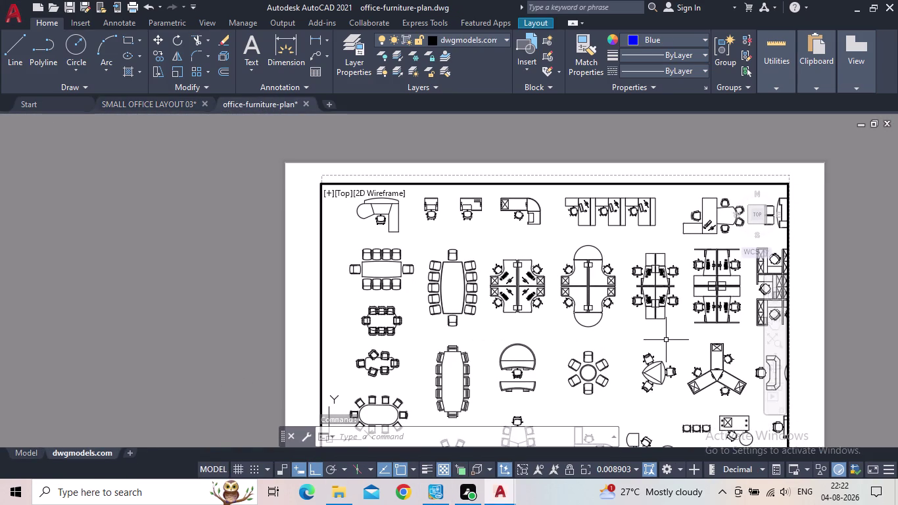
Pan and zoom through the furniture catalogue to find the desks and chairs.
scroll(down, 3)
middle_drag(661, 350, 663, 305)
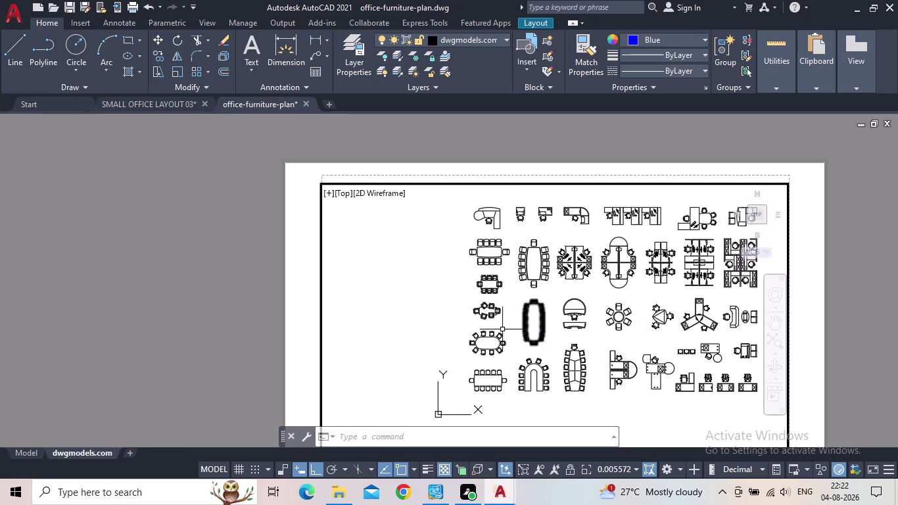
scroll(up, 3)
middle_drag(576, 333, 489, 340)
scroll(down, 3)
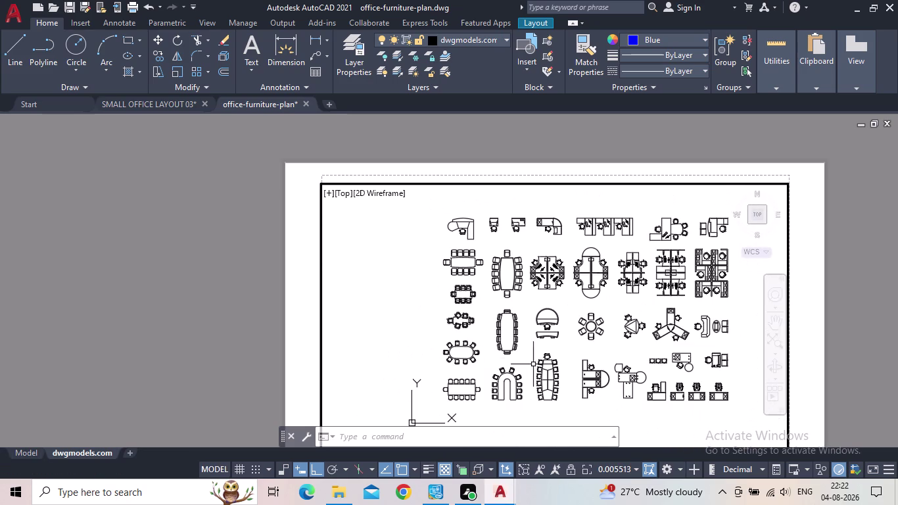
middle_drag(533, 364, 533, 336)
scroll(up, 3)
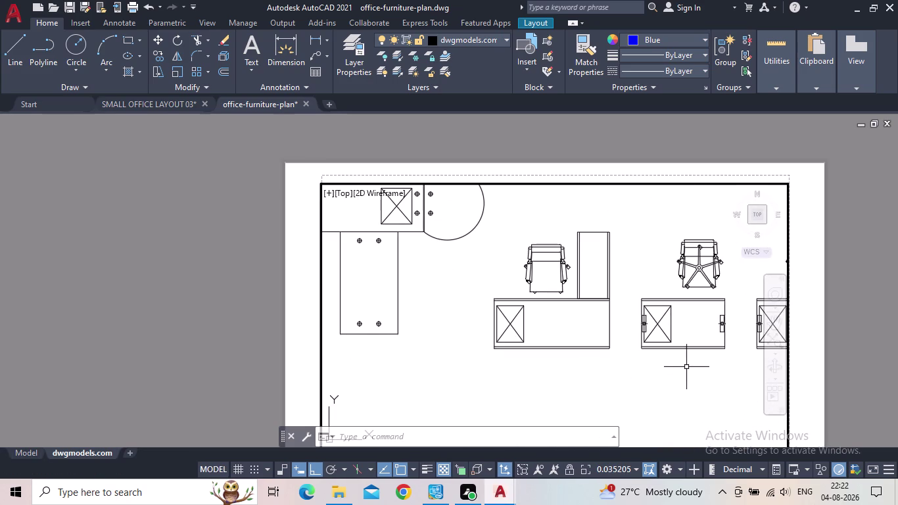
scroll(down, 3)
middle_drag(687, 366, 586, 367)
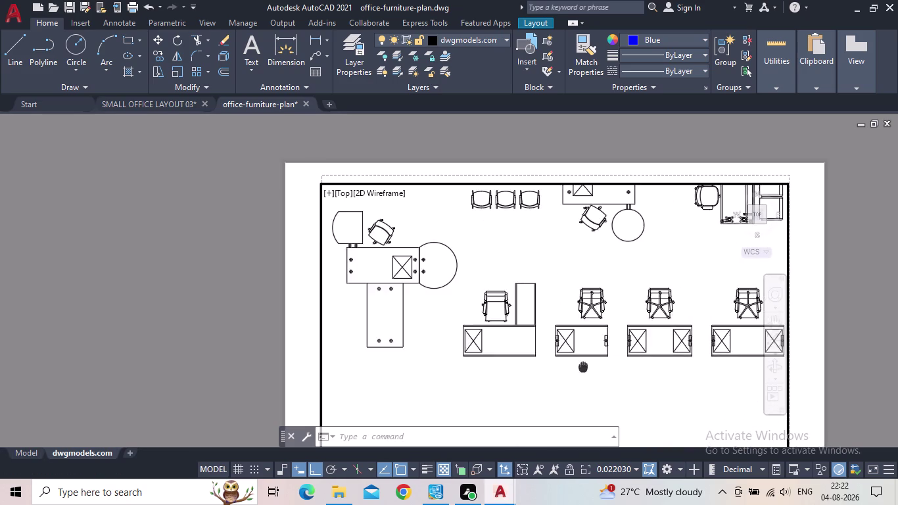
middle_drag(586, 366, 570, 366)
scroll(down, 3)
scroll(up, 3)
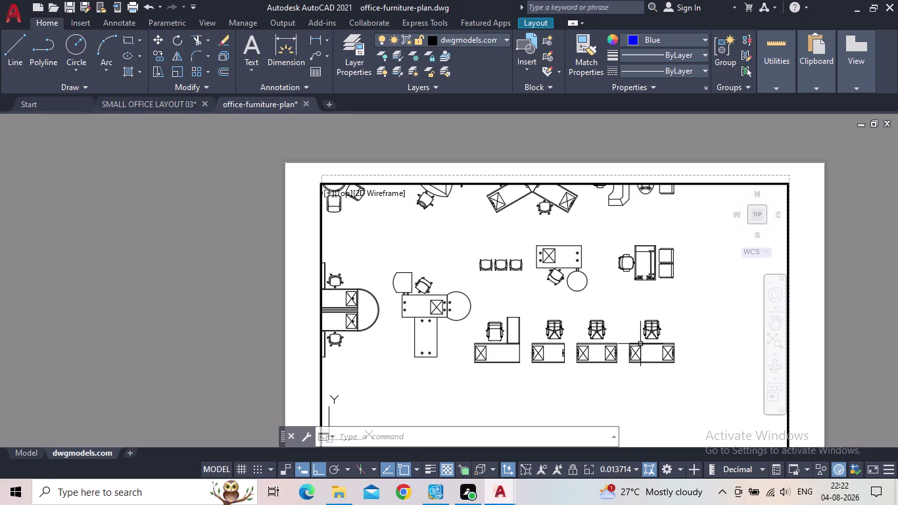
middle_drag(615, 336, 616, 382)
scroll(up, 3)
scroll(down, 3)
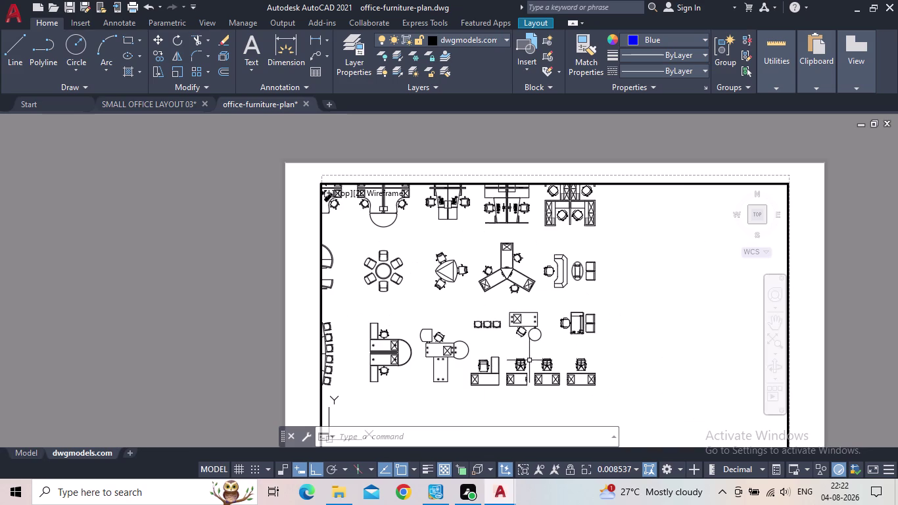
middle_click(529, 360)
scroll(up, 3)
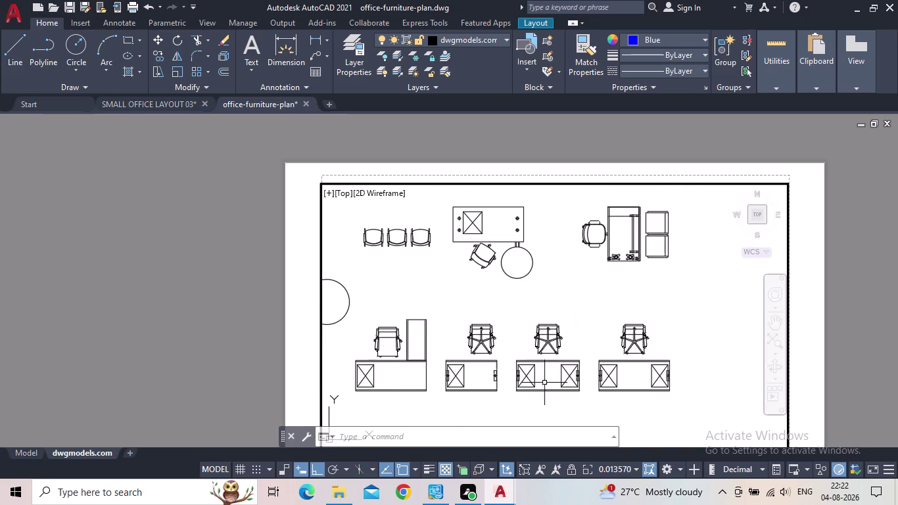
scroll(up, 3)
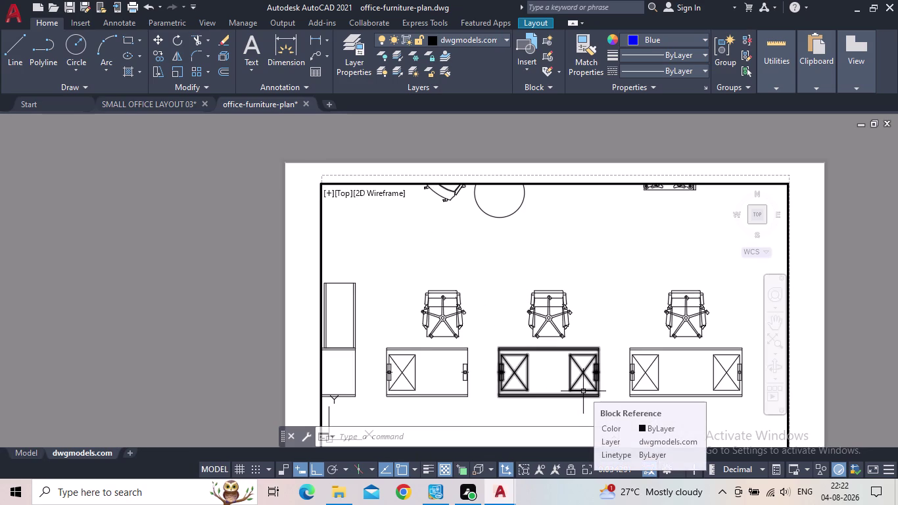
Copy a desk and its chair, then return to the office floor plan.
click(584, 389)
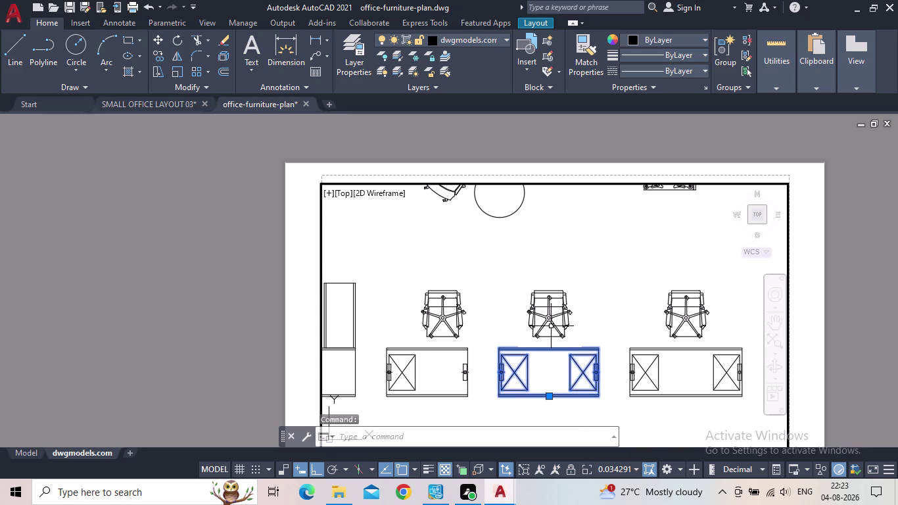
click(550, 320)
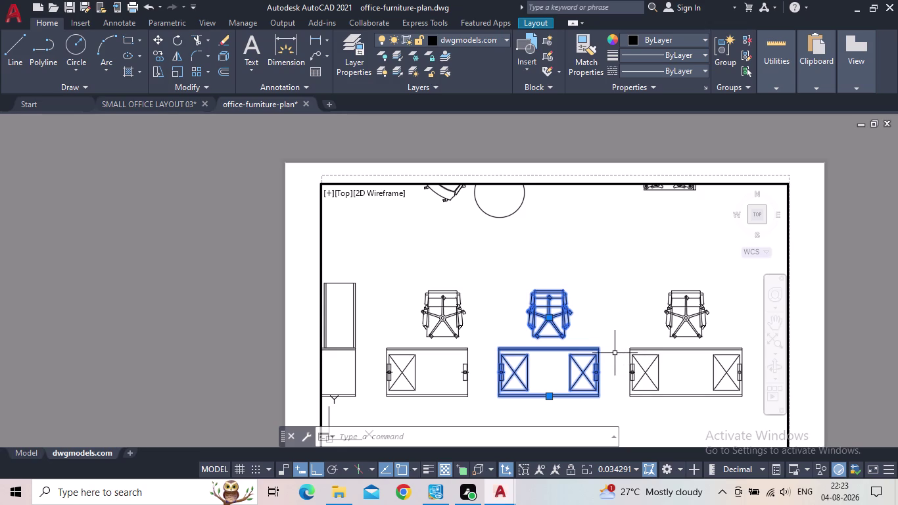
key(ctrl+c)
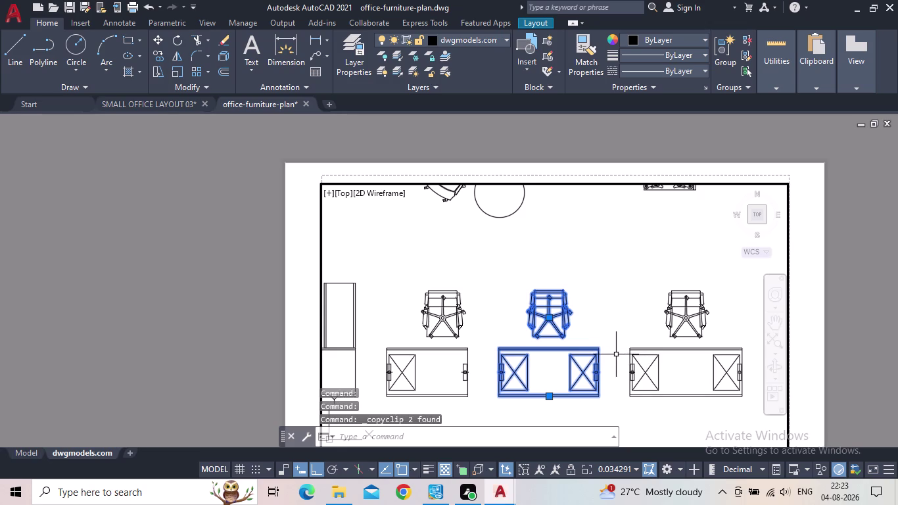
click(123, 101)
scroll(down, 3)
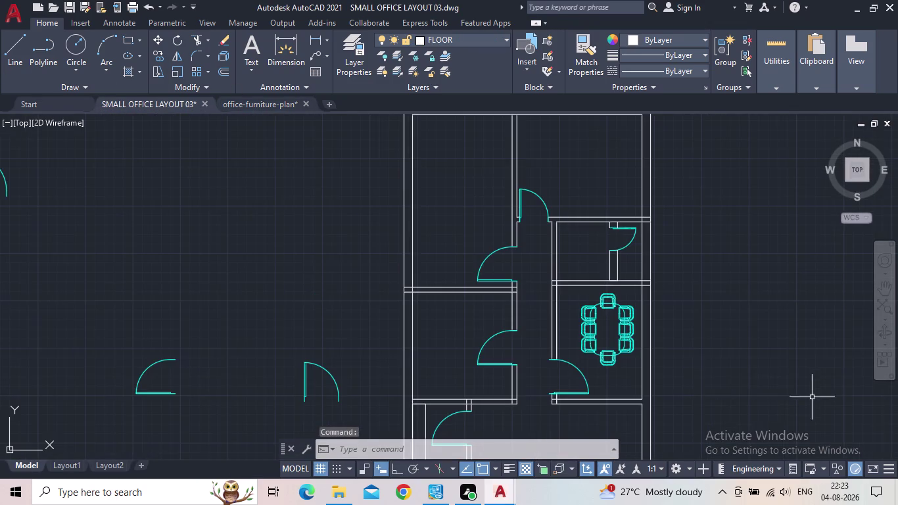
middle_drag(702, 400, 434, 388)
Paste the desk and chair beside the plan and put them on the DOOR layer.
key(ctrl+v)
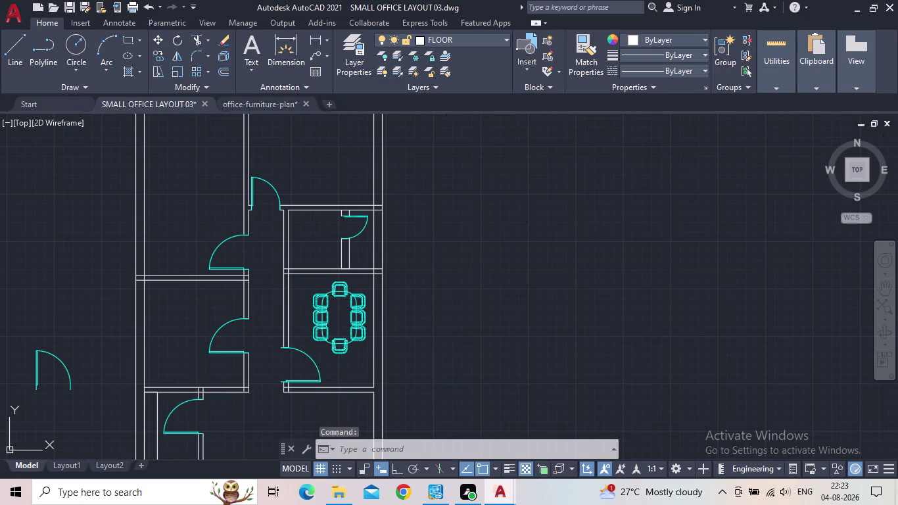
scroll(down, 3)
click(483, 375)
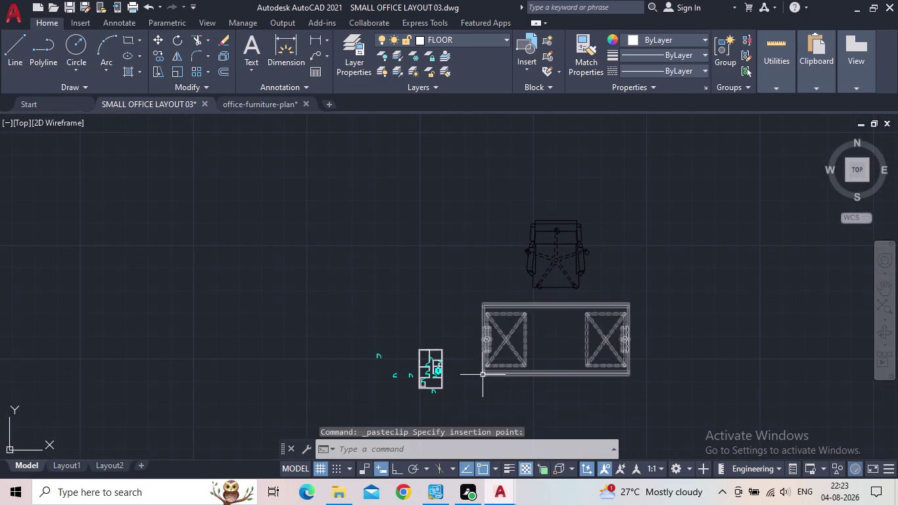
click(573, 315)
click(520, 288)
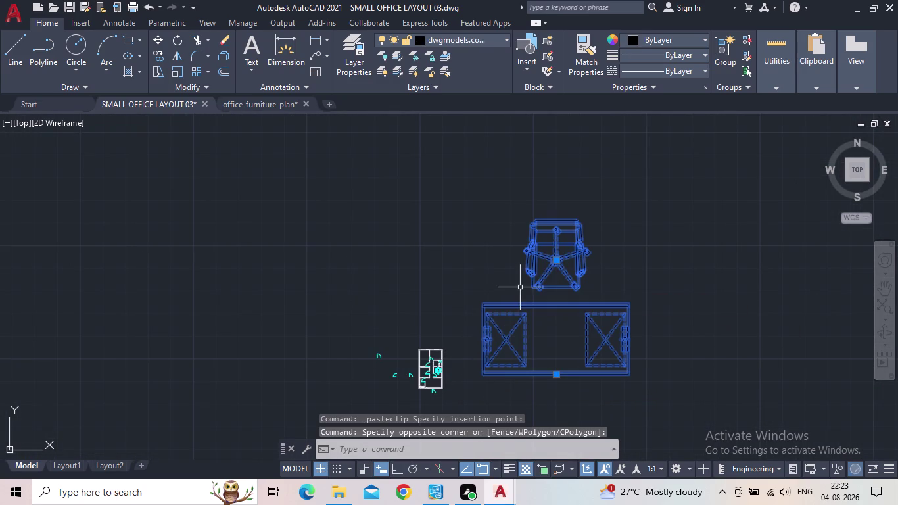
click(460, 41)
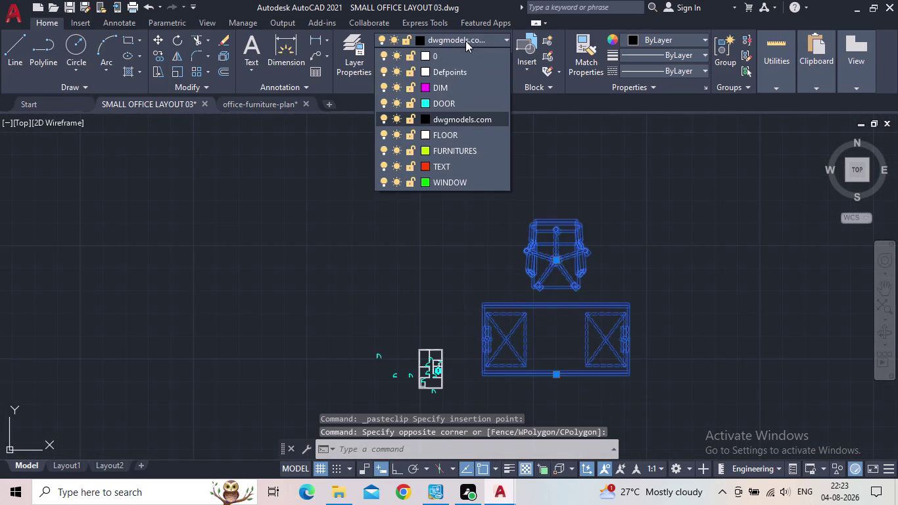
click(436, 106)
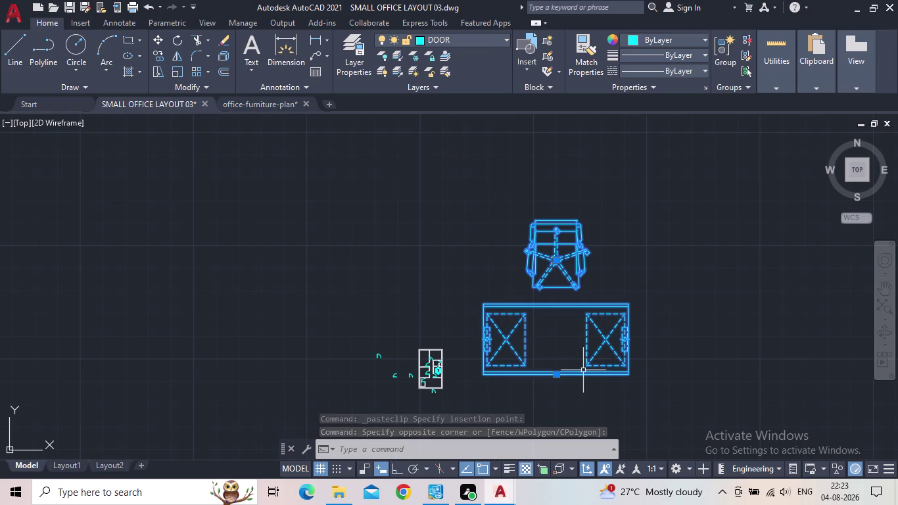
key(Escape)
Scale the desk and chair down with SC.
click(621, 403)
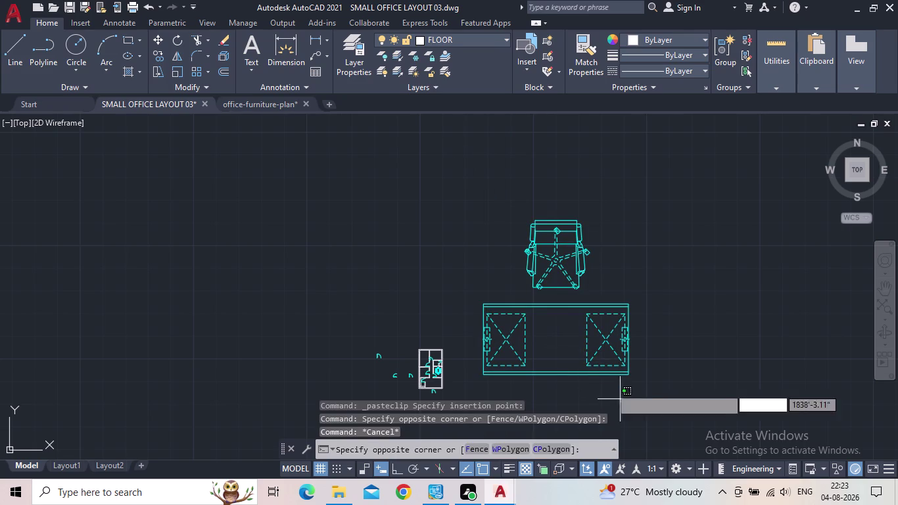
click(534, 257)
text(sc)
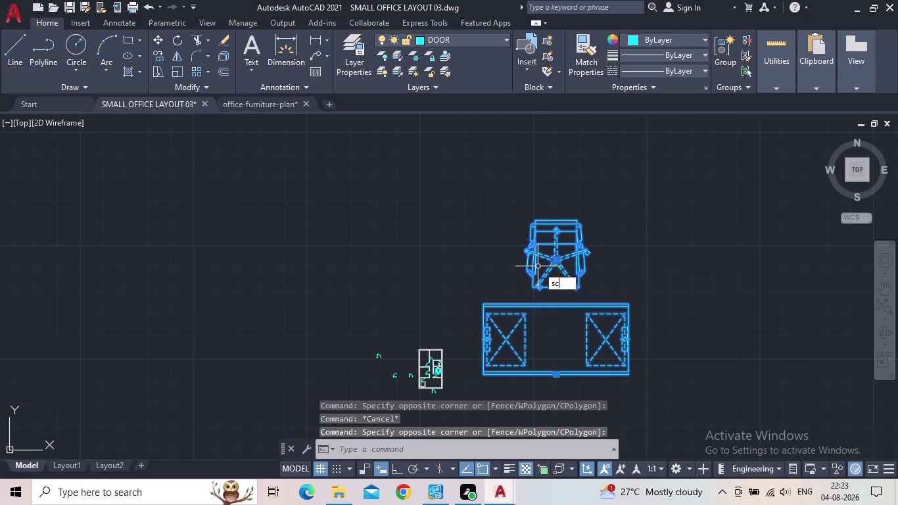
key(space)
drag(555, 263, 555, 269)
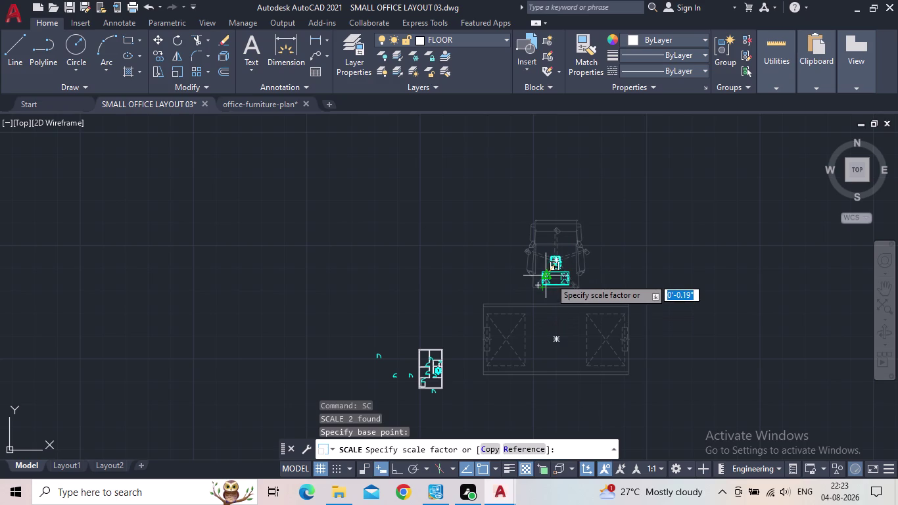
click(550, 278)
drag(577, 296, 568, 286)
click(544, 260)
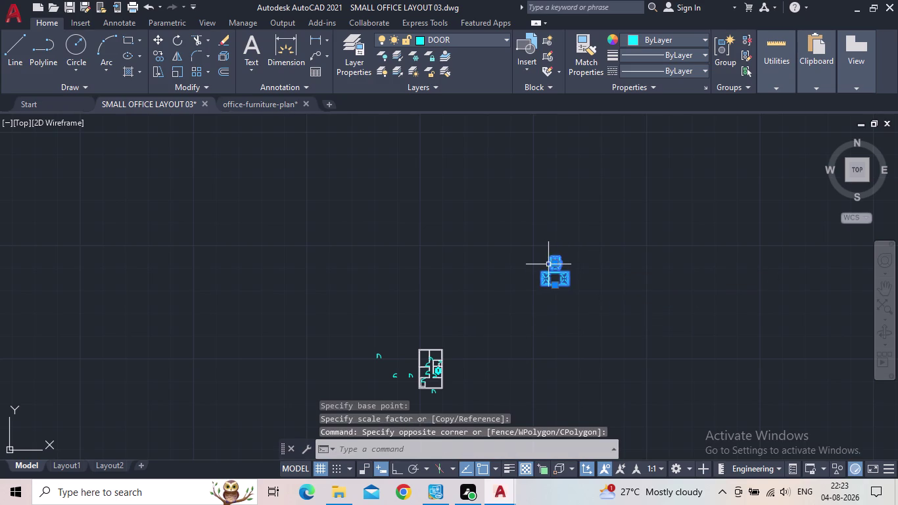
Start moving the shrunken desk and chair toward the plan with M.
text(m)
key(space)
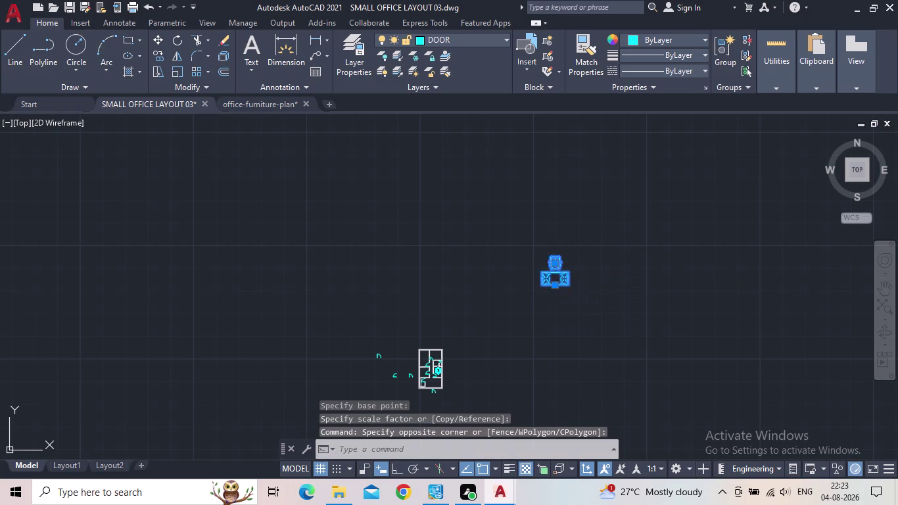
click(549, 270)
middle_click(479, 371)
scroll(up, 3)
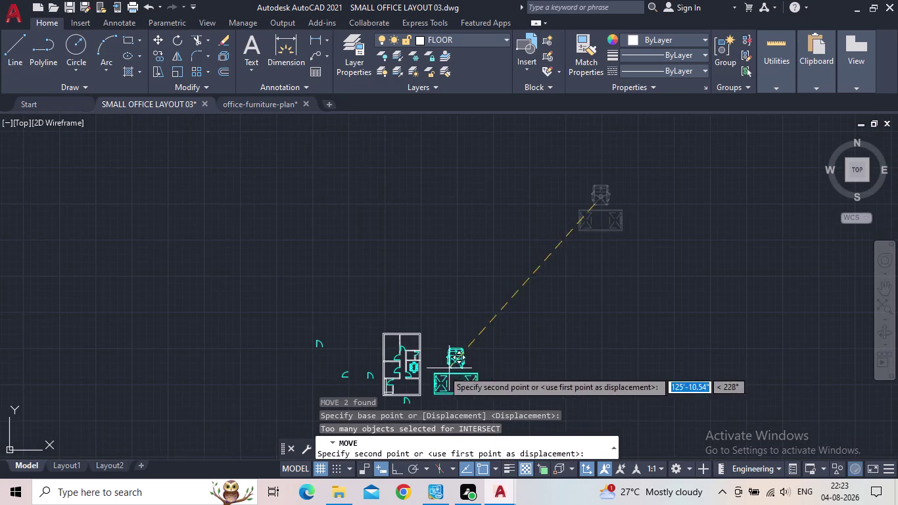
Drop the pasted desk and chair beside the office floor plan.
middle_drag(443, 371, 534, 301)
scroll(up, 3)
scroll(up, 3)
scroll(up, 3)
click(542, 282)
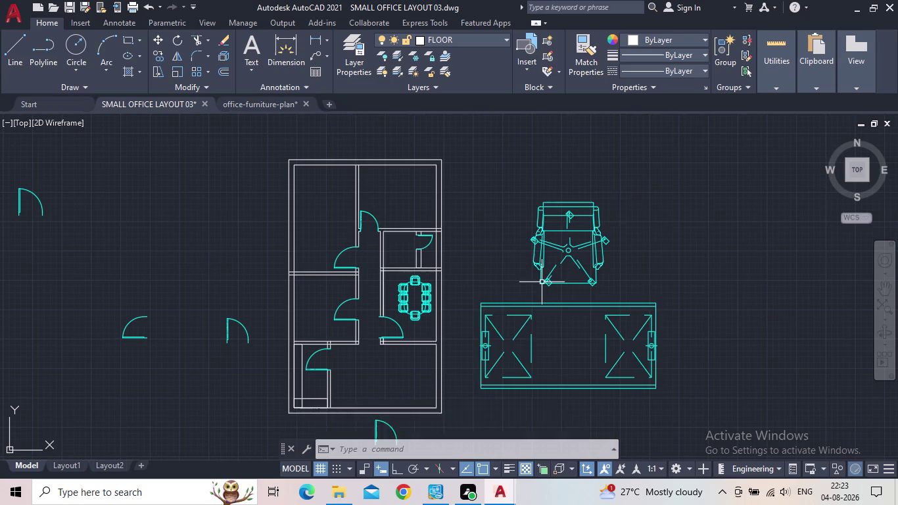
Select the desk and chair and start SC scaling from a base point near the chair.
drag(625, 411, 611, 390)
click(539, 232)
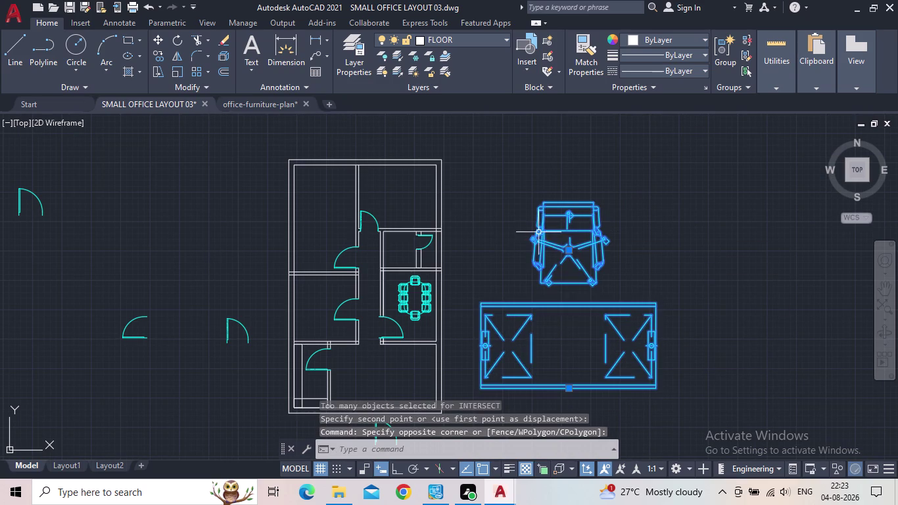
key(s)
text(c)
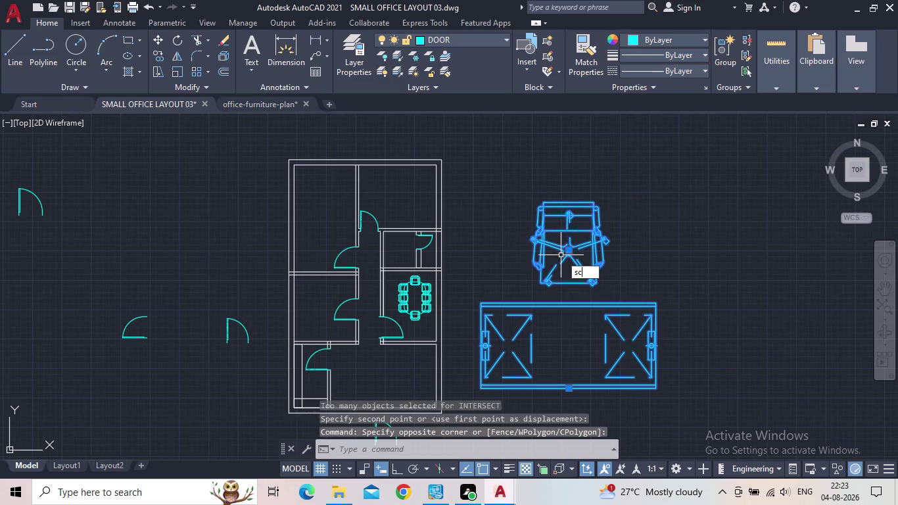
key(space)
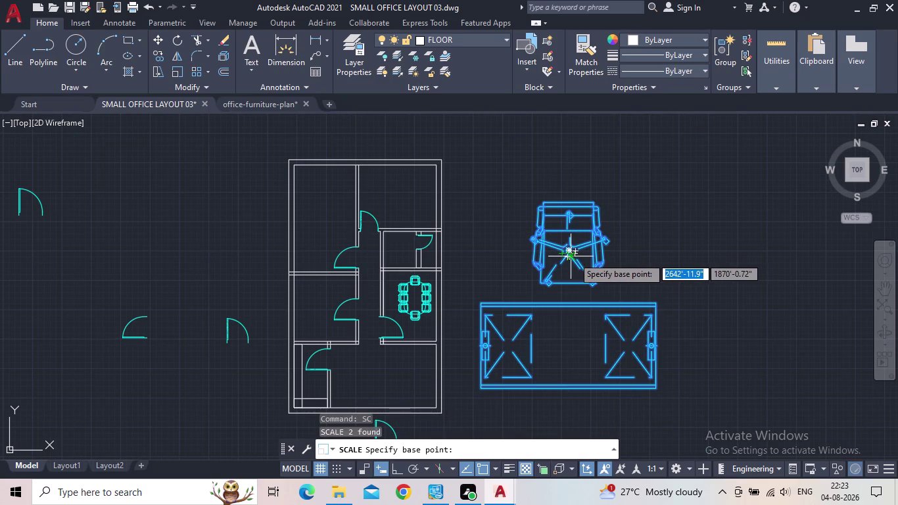
click(570, 253)
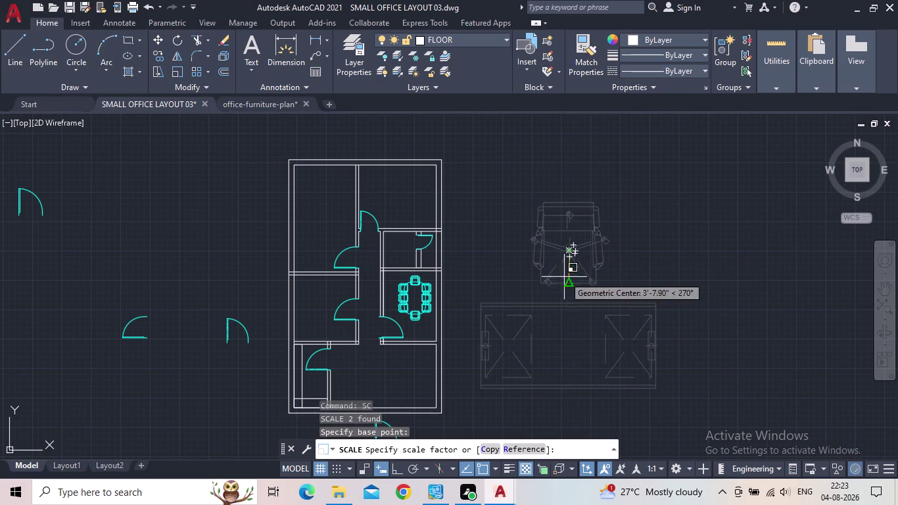
click(565, 280)
Apply the smaller scale to the desk and chair, then grab the desk.
scroll(up, 3)
scroll(down, 3)
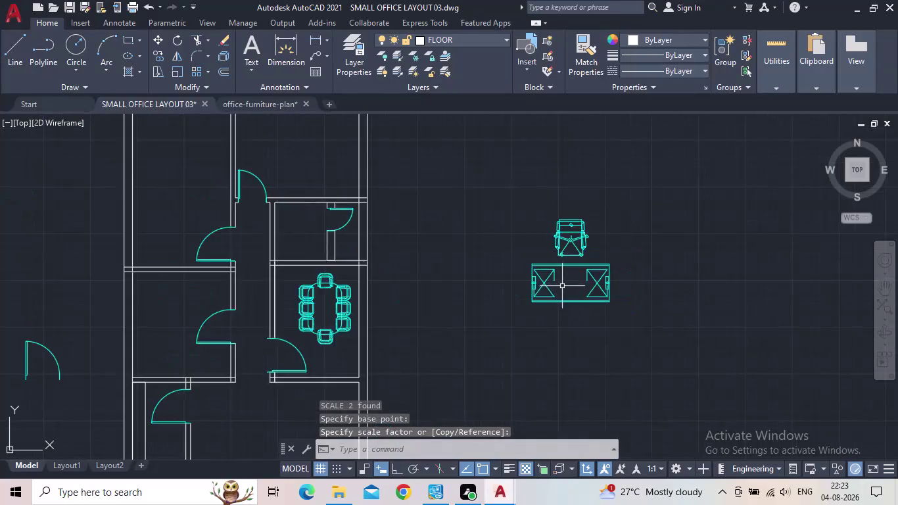
scroll(down, 3)
click(591, 309)
click(558, 290)
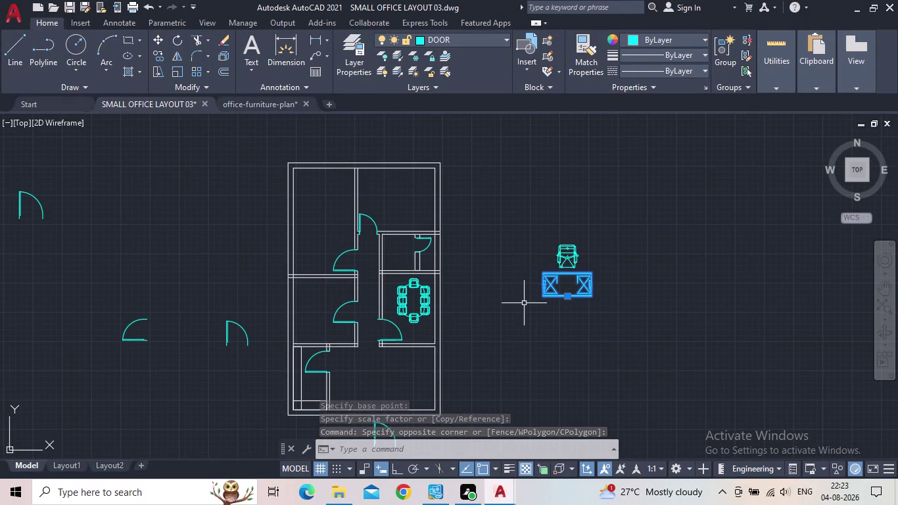
click(568, 296)
scroll(up, 3)
Drop the desk into the plan's top-left room.
scroll(up, 3)
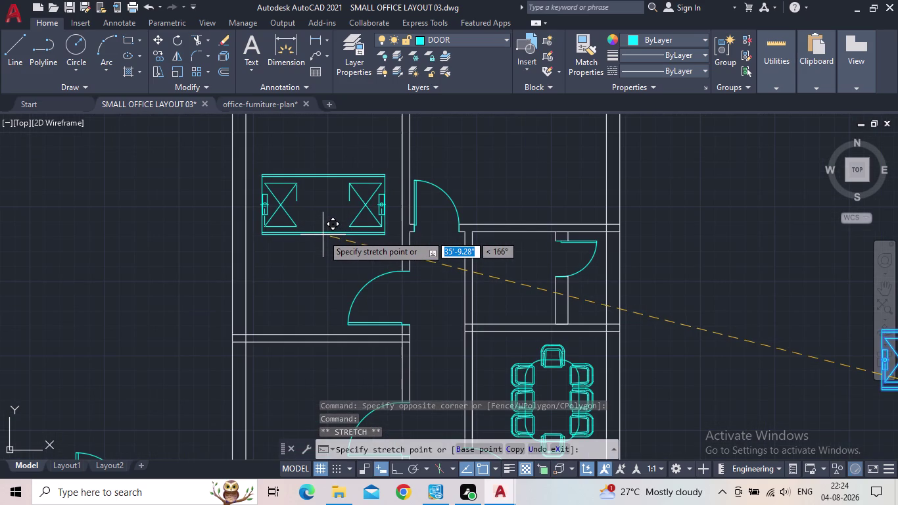
scroll(down, 3)
middle_drag(323, 235, 333, 260)
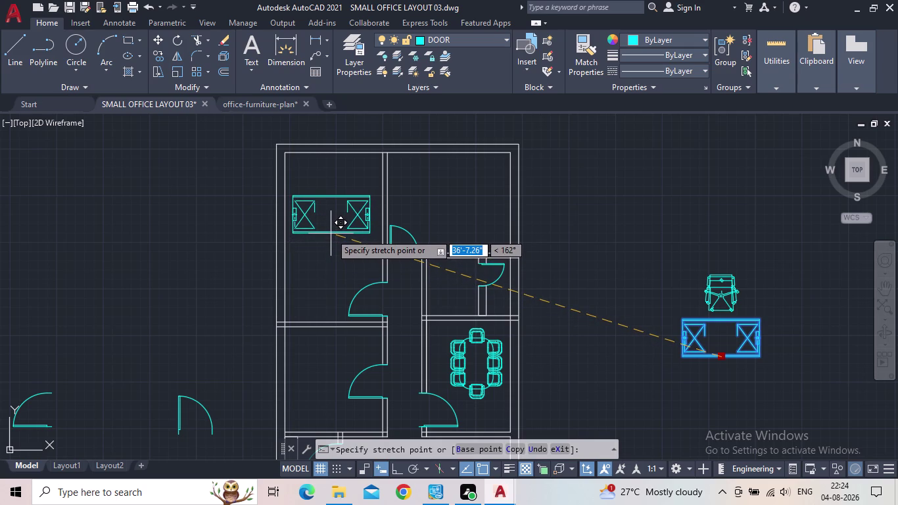
click(331, 235)
Shrink the desk with SC, using its centre as the base point.
scroll(up, 3)
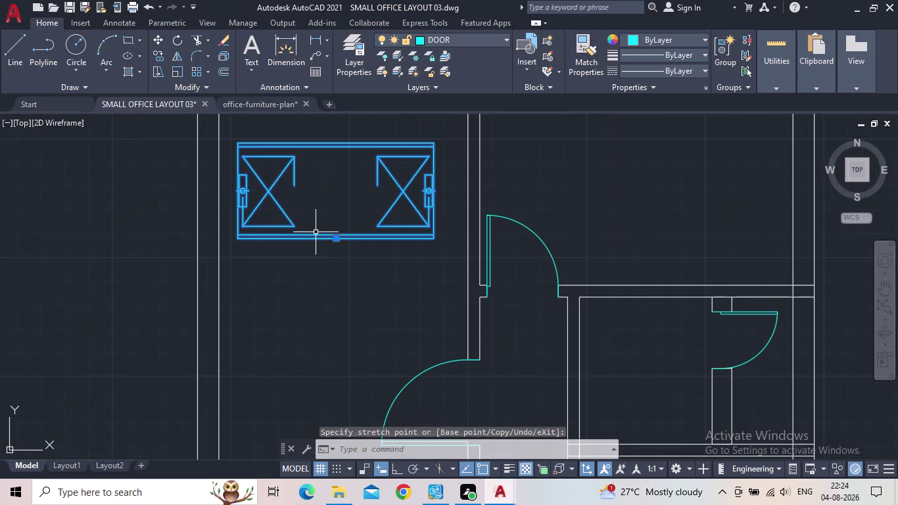
key(s)
key(c)
key(space)
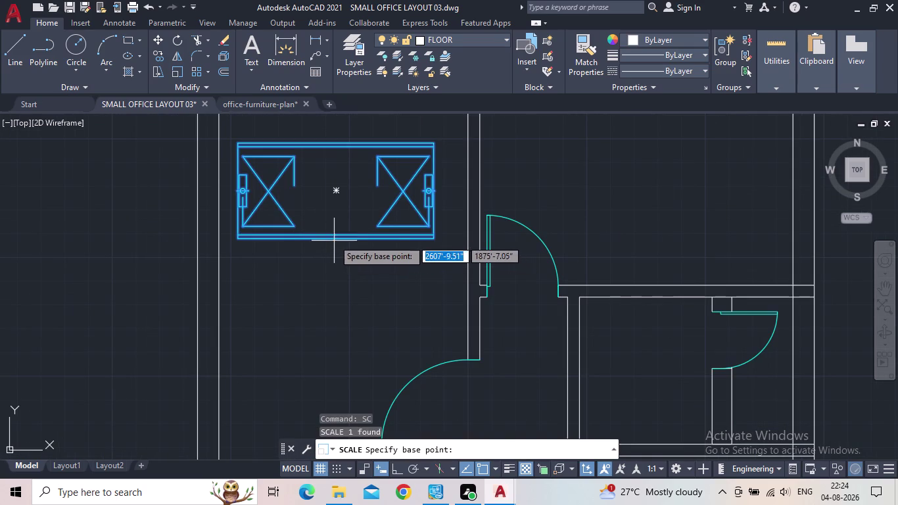
click(334, 240)
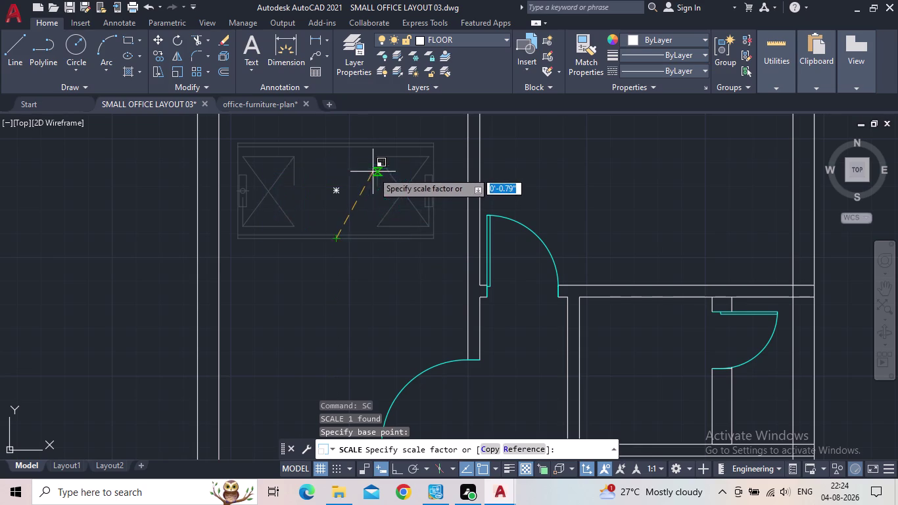
click(376, 170)
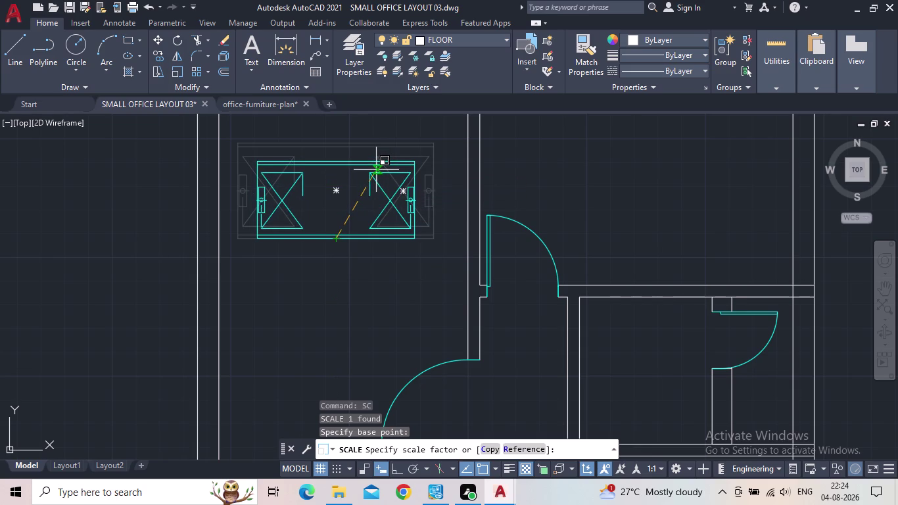
click(332, 236)
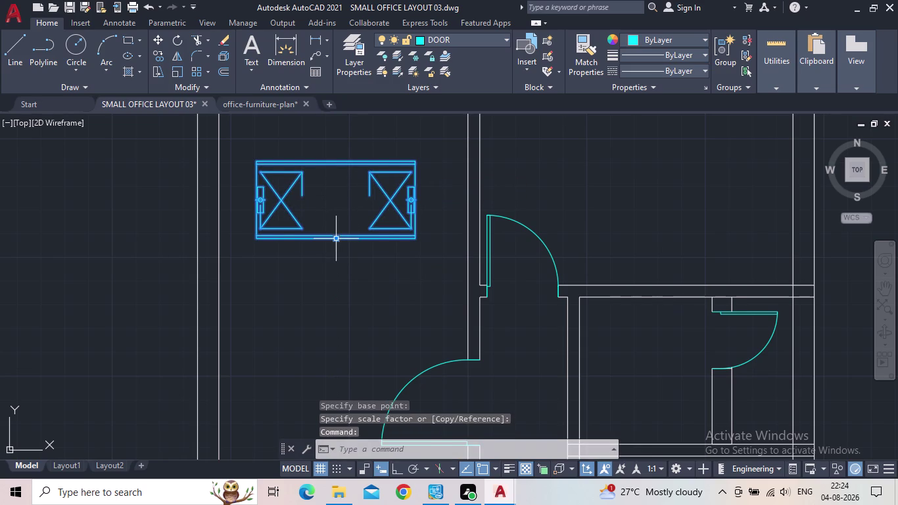
Reposition the desk within the room, then window-select the chair.
click(336, 238)
middle_drag(340, 218, 345, 260)
scroll(down, 3)
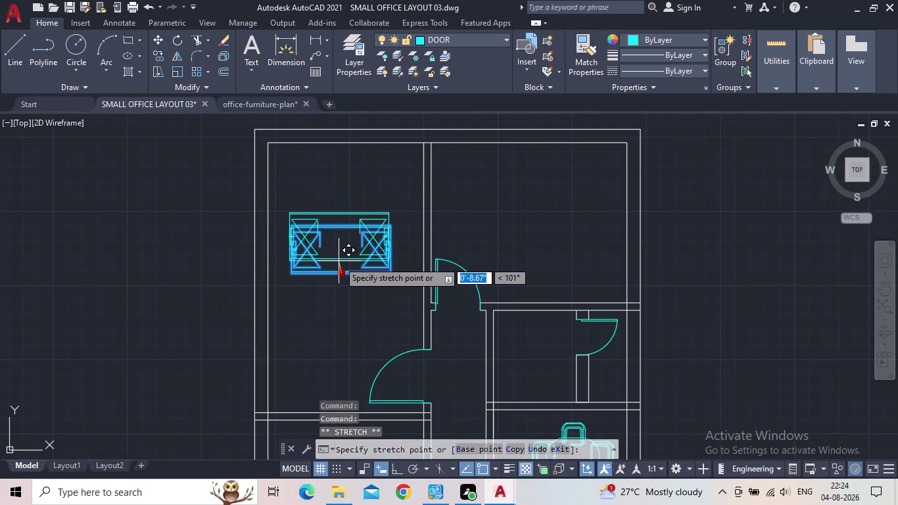
click(338, 258)
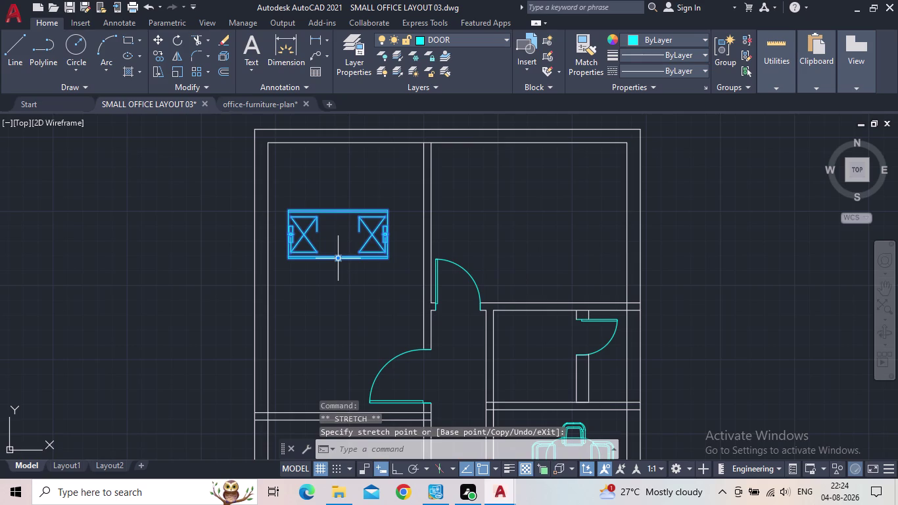
middle_drag(331, 272, 312, 285)
scroll(down, 3)
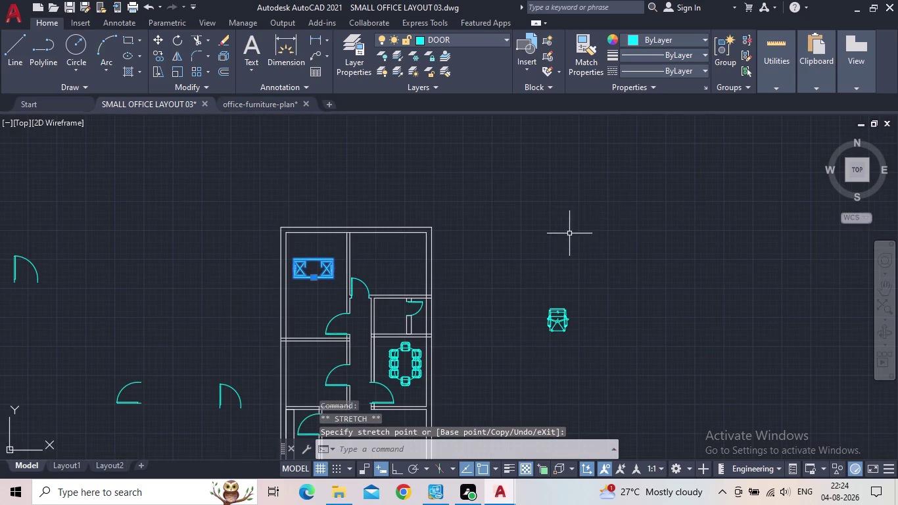
key(Escape)
click(612, 349)
click(537, 300)
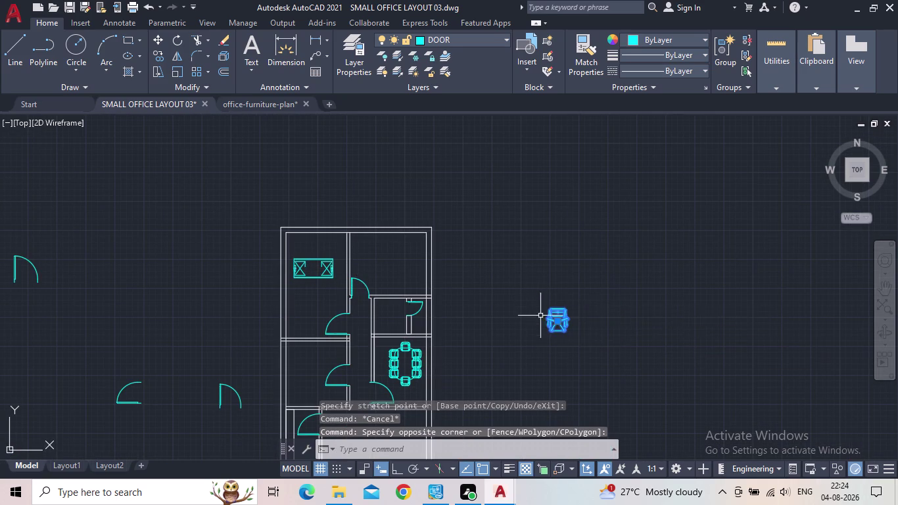
Move the chair into the top-left room just above the desk.
scroll(up, 3)
click(578, 308)
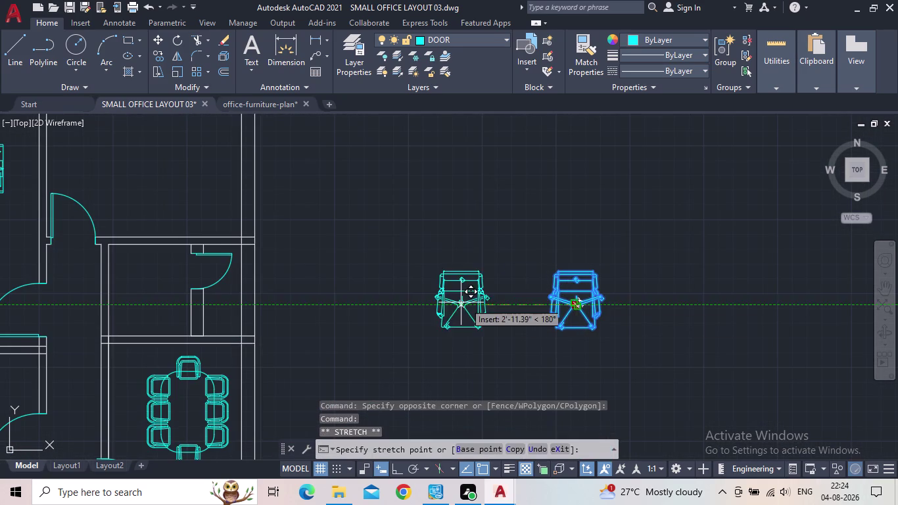
middle_drag(461, 303, 526, 384)
middle_drag(113, 295, 258, 322)
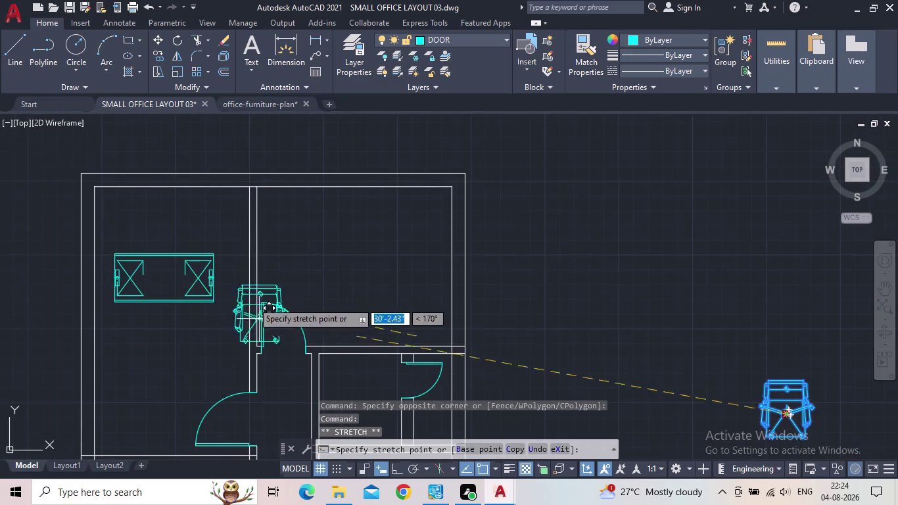
scroll(up, 3)
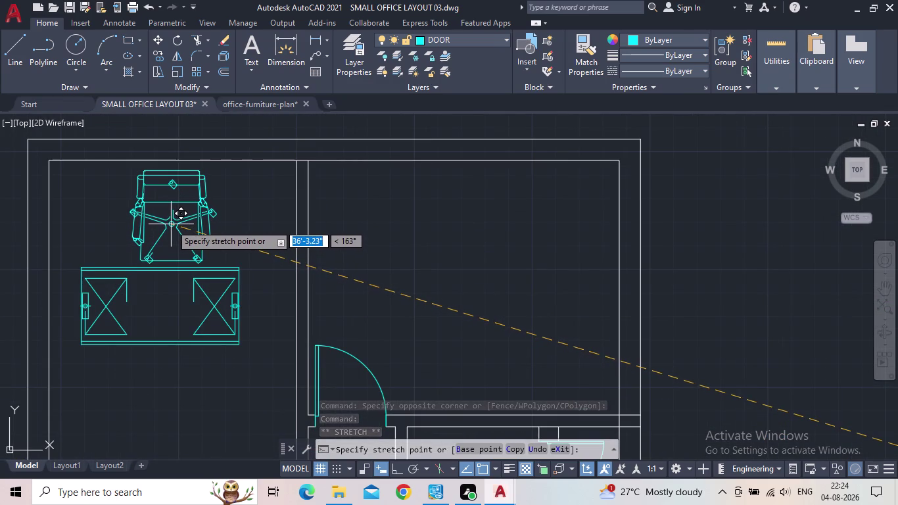
click(171, 224)
Shift the desk down and centre the chair on the desk's midline.
click(172, 268)
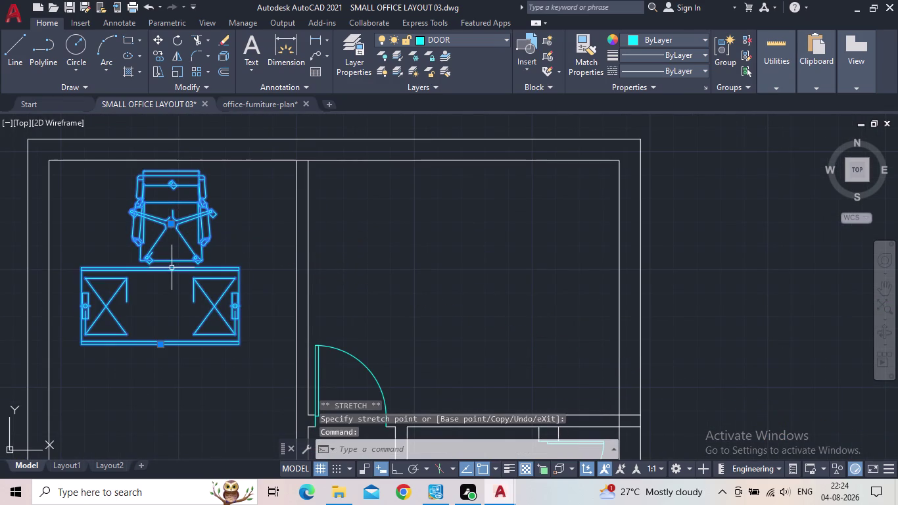
click(159, 347)
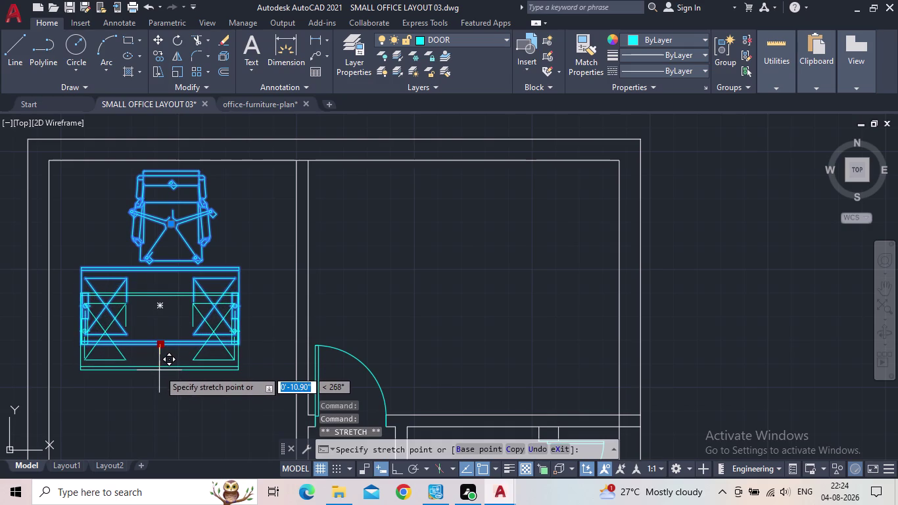
click(160, 370)
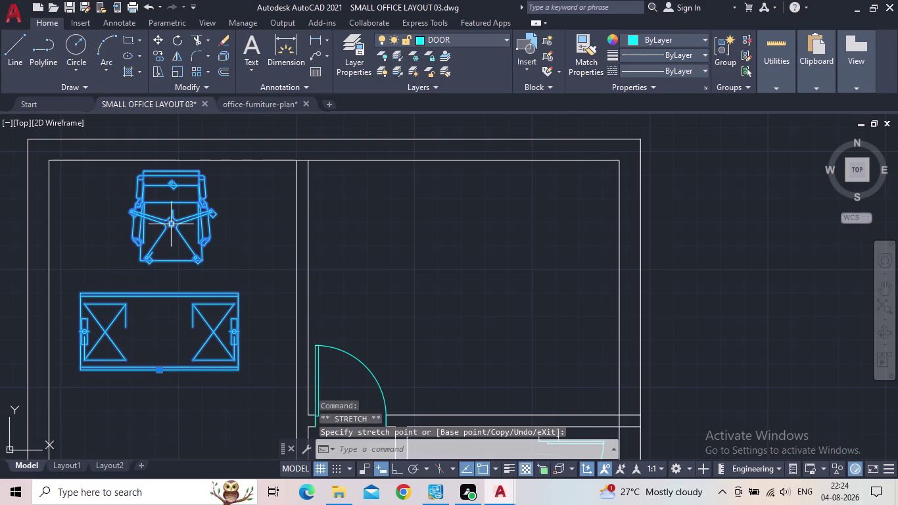
click(168, 223)
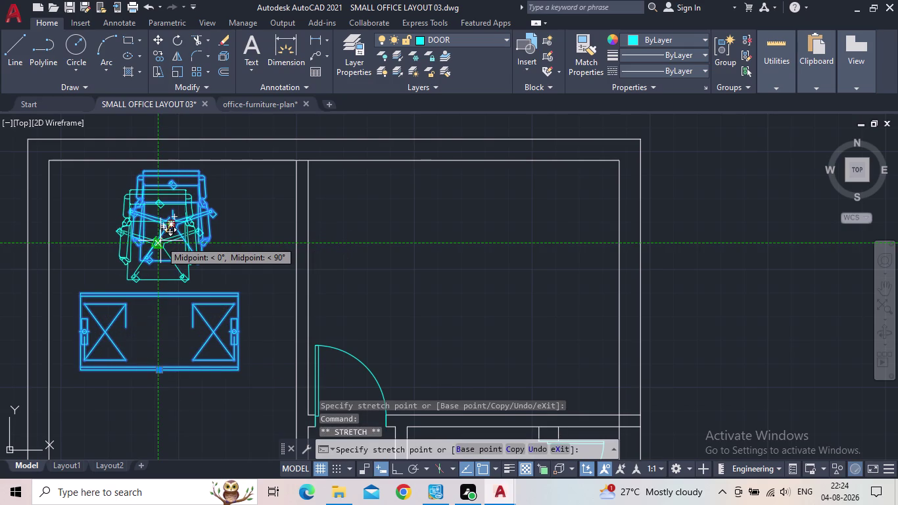
click(163, 240)
Clear the selection, bring the room back into view and select the chair.
scroll(down, 3)
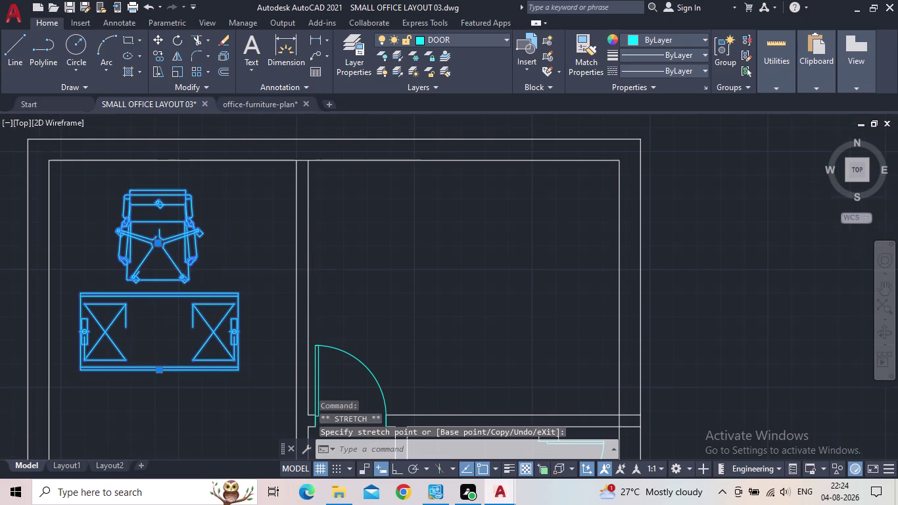
middle_click(203, 279)
key(grave)
key(Escape)
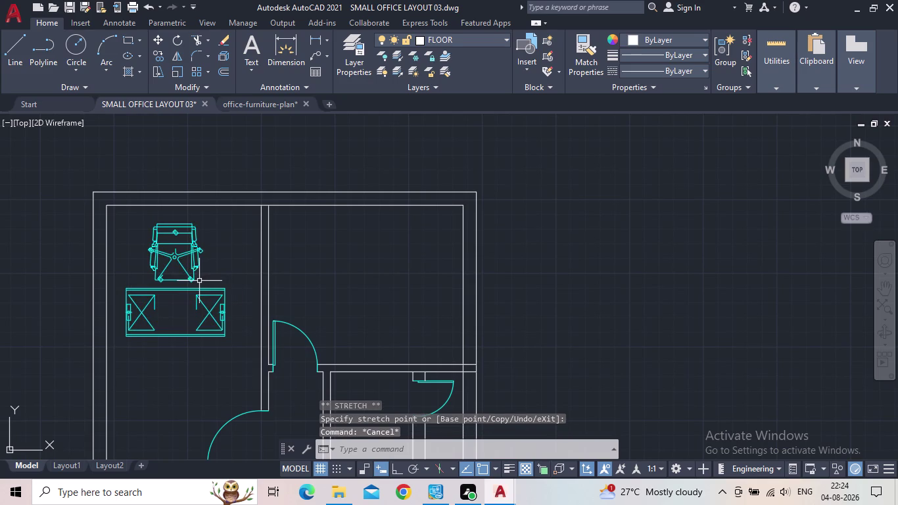
key(Escape)
middle_drag(219, 299, 273, 284)
scroll(down, 3)
scroll(up, 3)
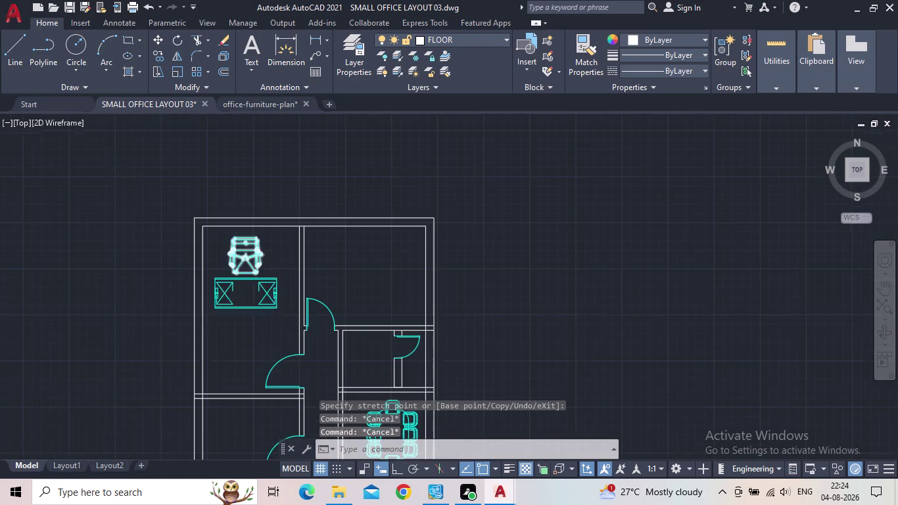
scroll(up, 3)
click(258, 269)
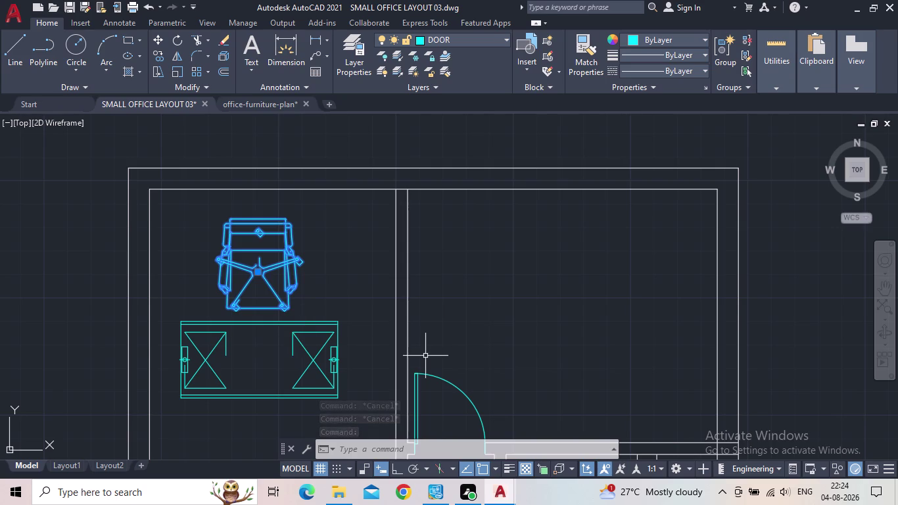
key(c)
key(o)
key(Return)
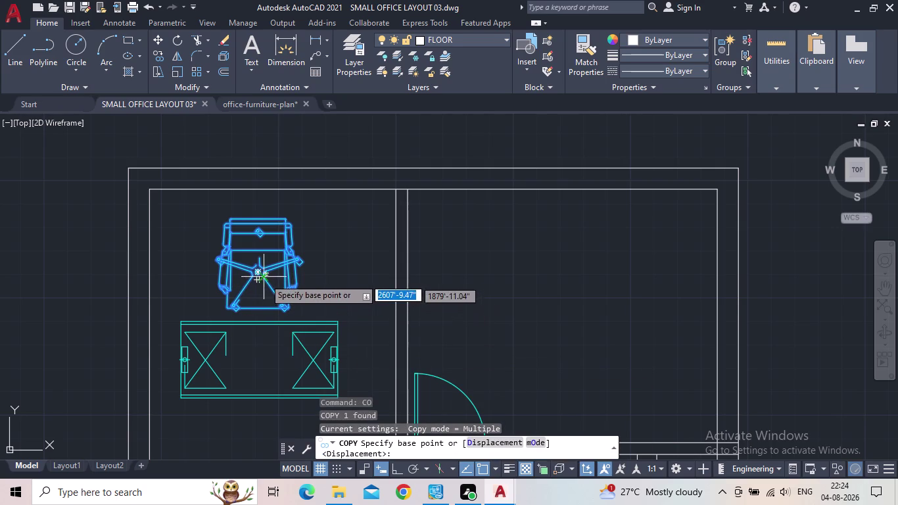
click(258, 273)
middle_drag(228, 377, 267, 345)
scroll(down, 3)
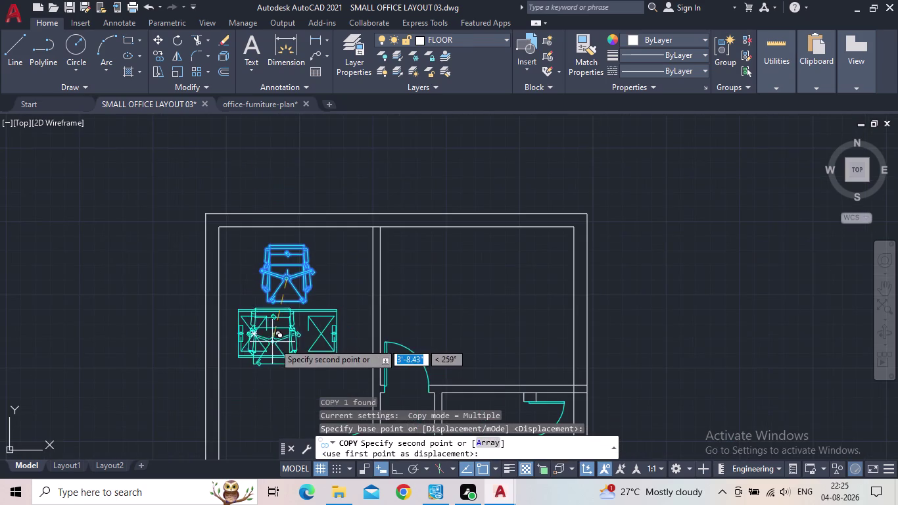
middle_drag(278, 339, 299, 267)
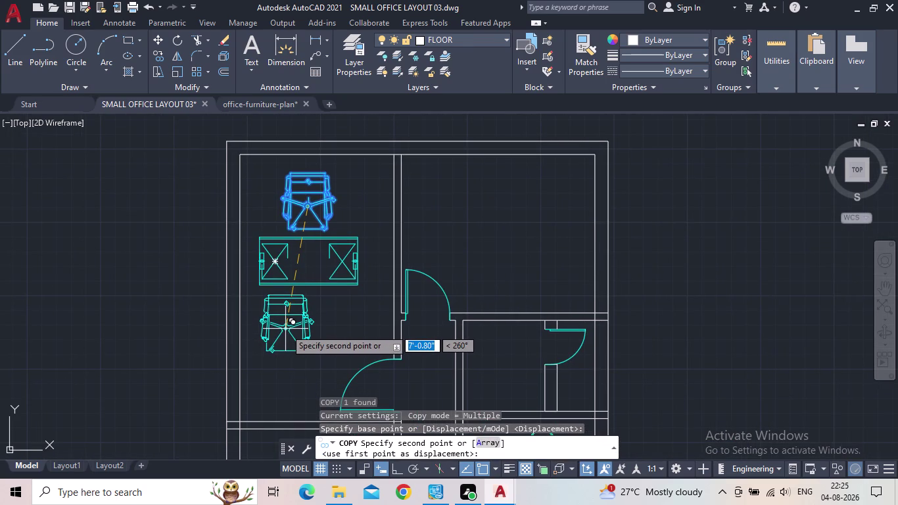
click(285, 329)
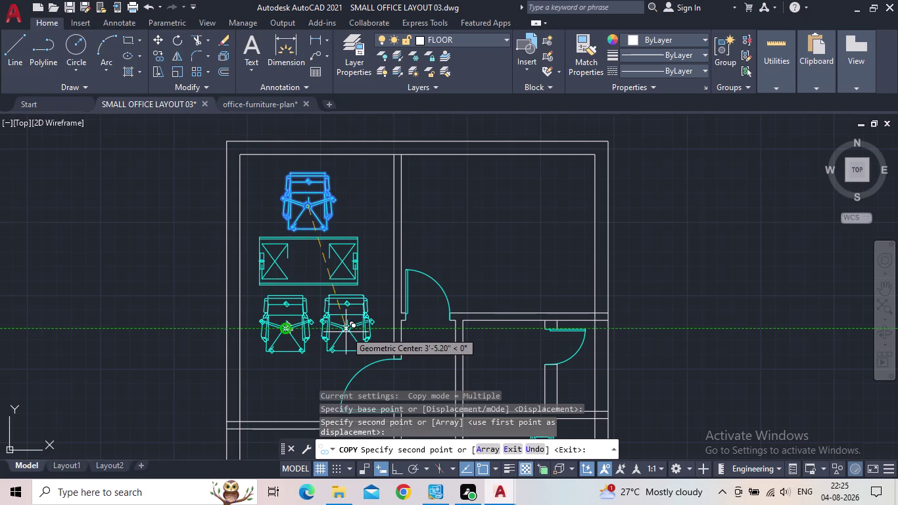
click(346, 332)
scroll(up, 3)
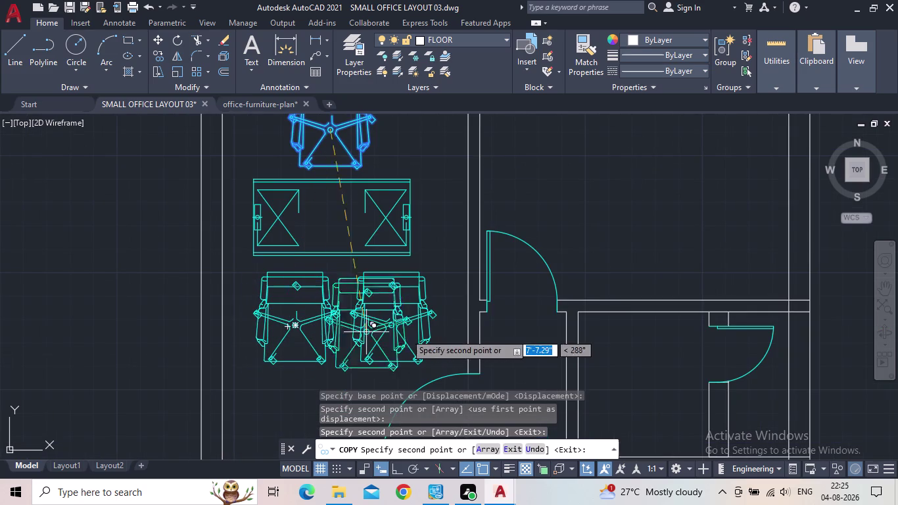
key(Escape)
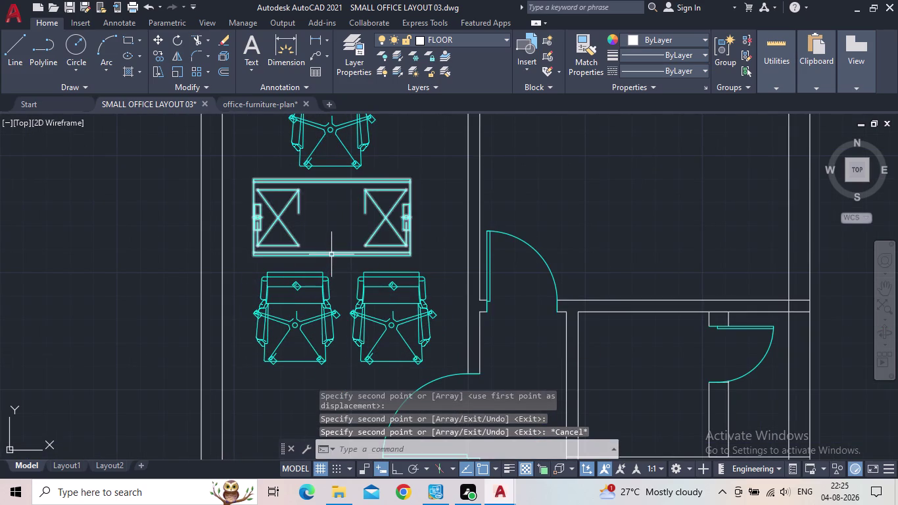
click(331, 254)
click(333, 255)
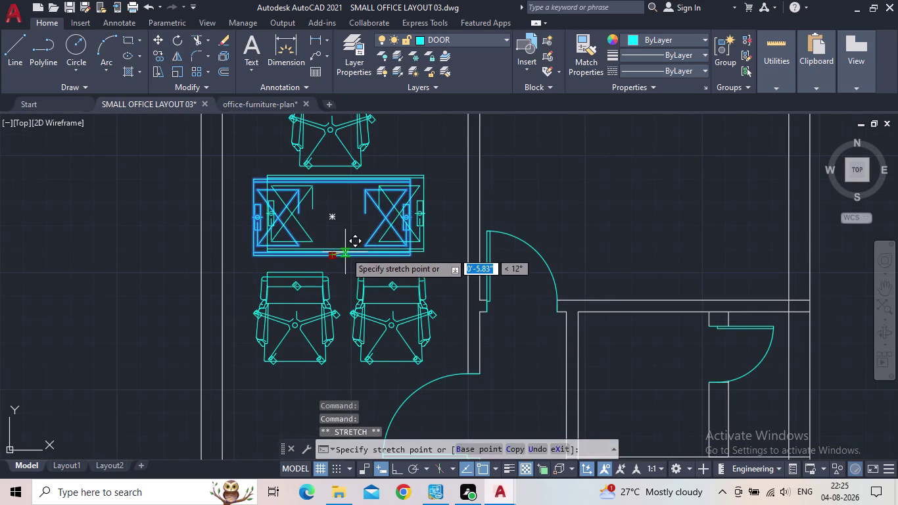
click(347, 255)
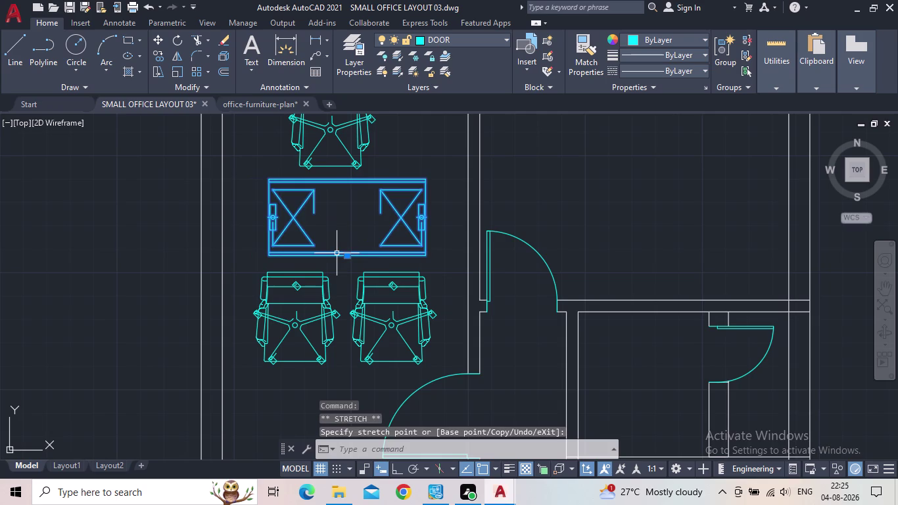
key(Escape)
scroll(down, 3)
middle_drag(336, 252, 293, 258)
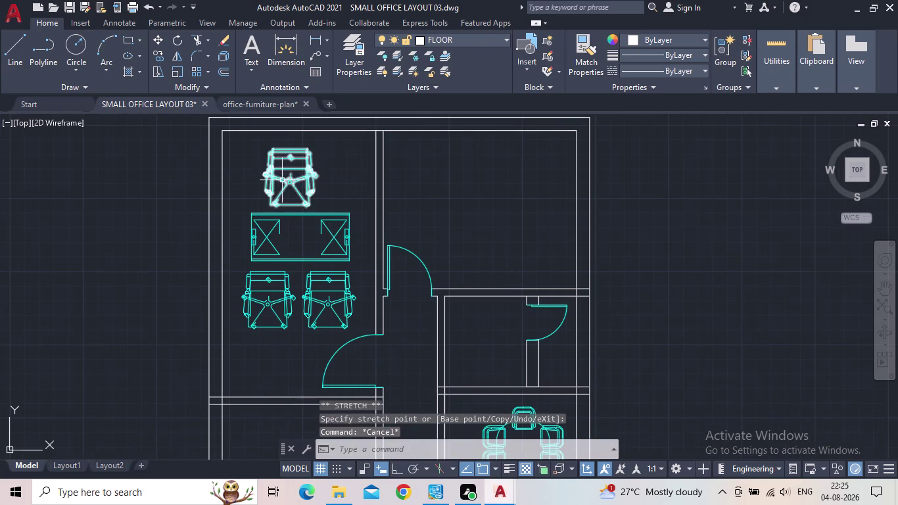
click(282, 180)
click(290, 181)
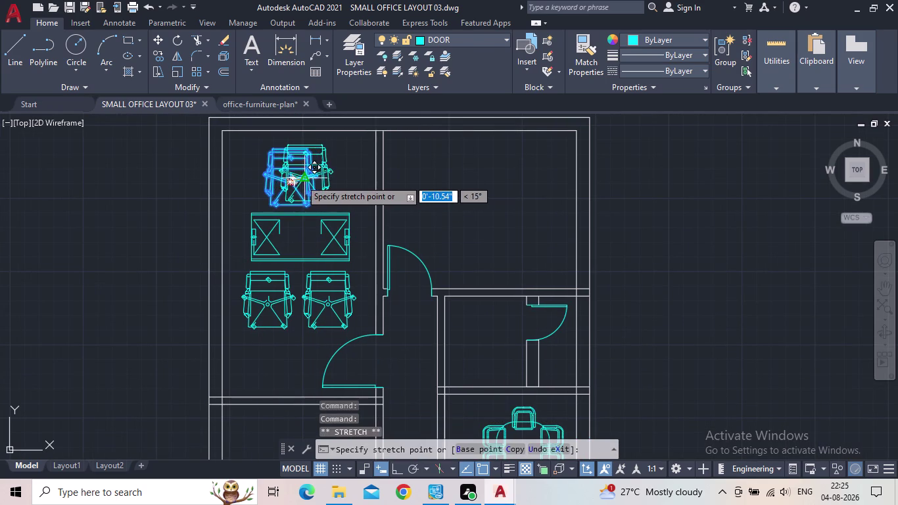
scroll(up, 3)
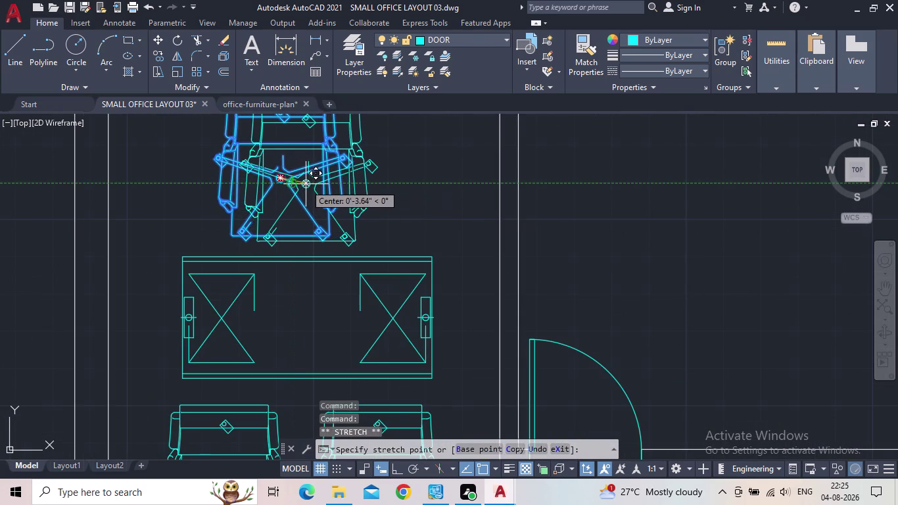
click(310, 183)
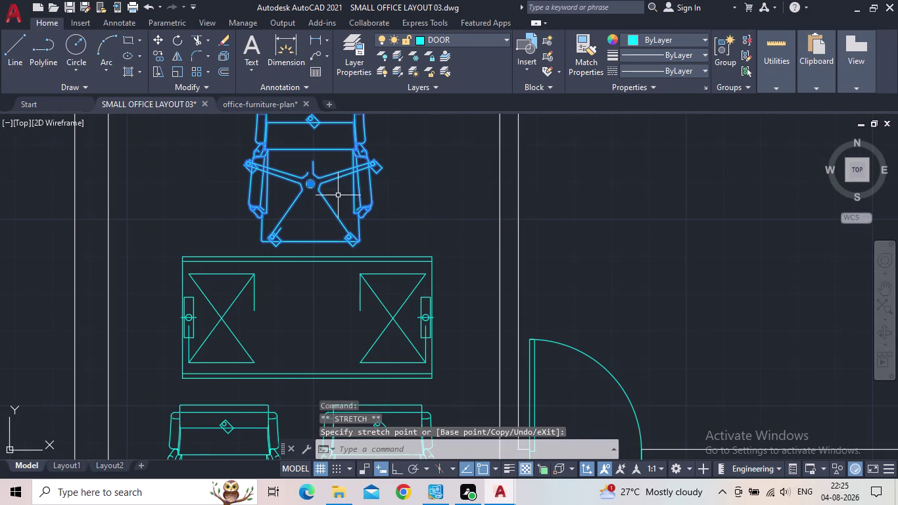
key(Escape)
scroll(down, 3)
middle_drag(338, 215, 312, 192)
scroll(down, 3)
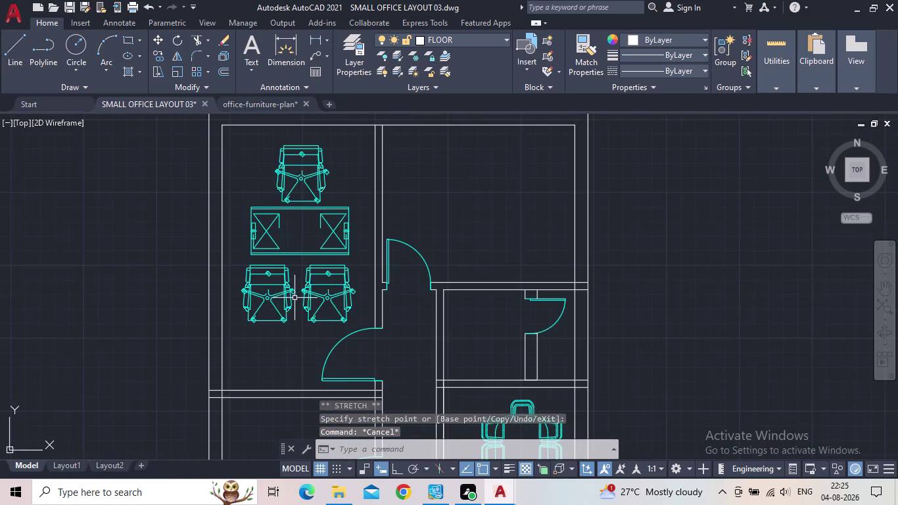
scroll(up, 3)
scroll(down, 3)
middle_drag(286, 335, 261, 293)
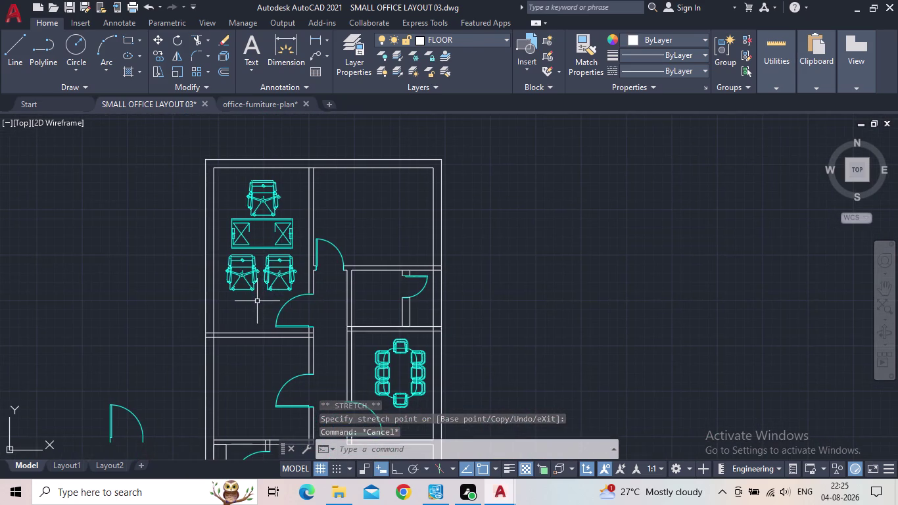
scroll(up, 3)
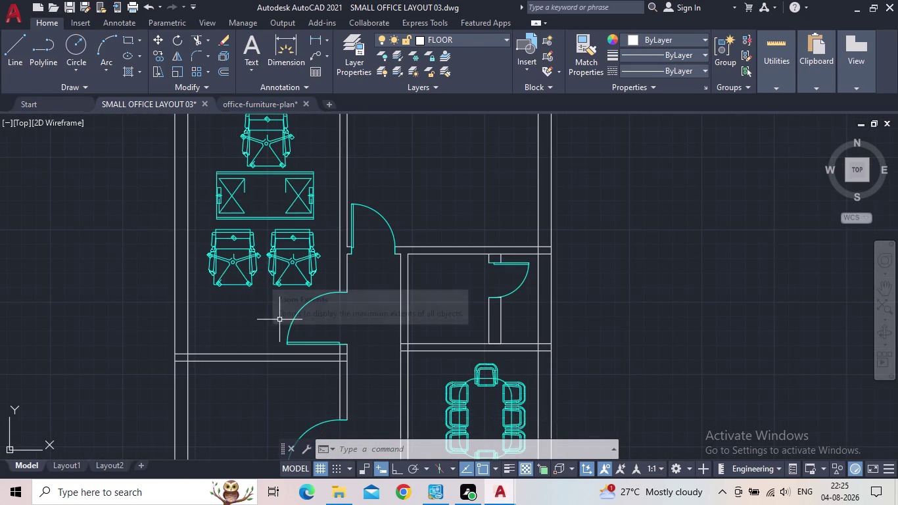
Start rotating the two lower chairs with RO about a point between them, Ortho on.
click(297, 299)
click(235, 270)
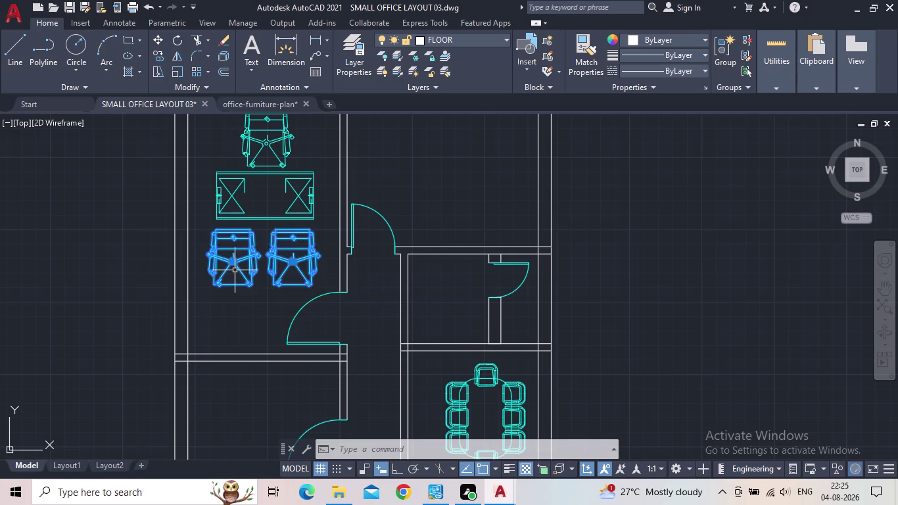
key(r)
key(o)
key(Return)
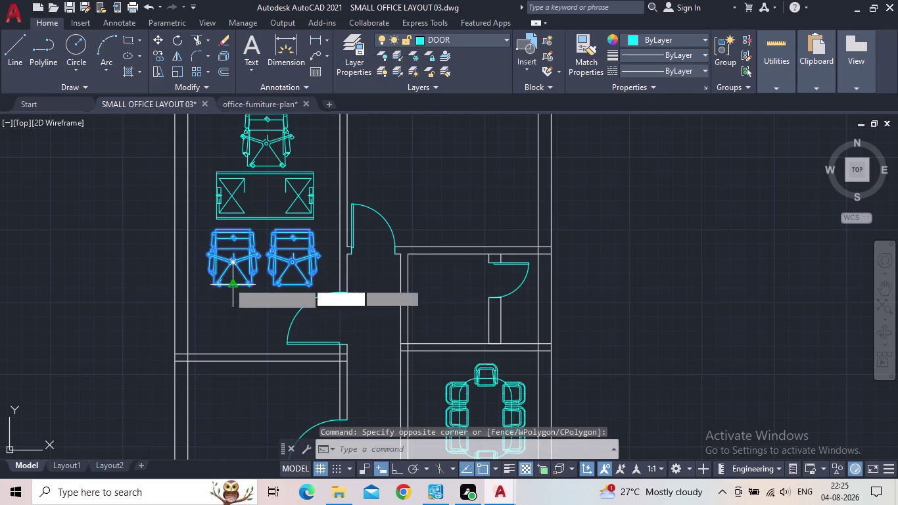
scroll(up, 3)
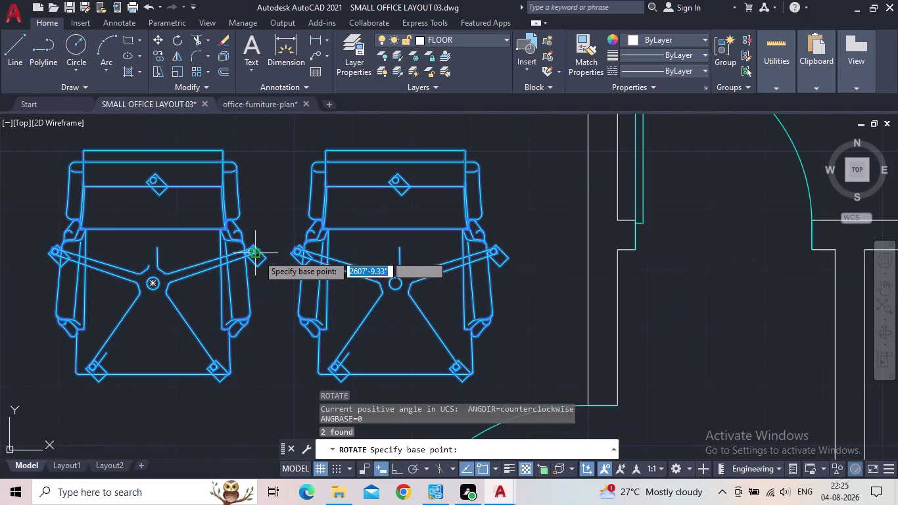
click(261, 255)
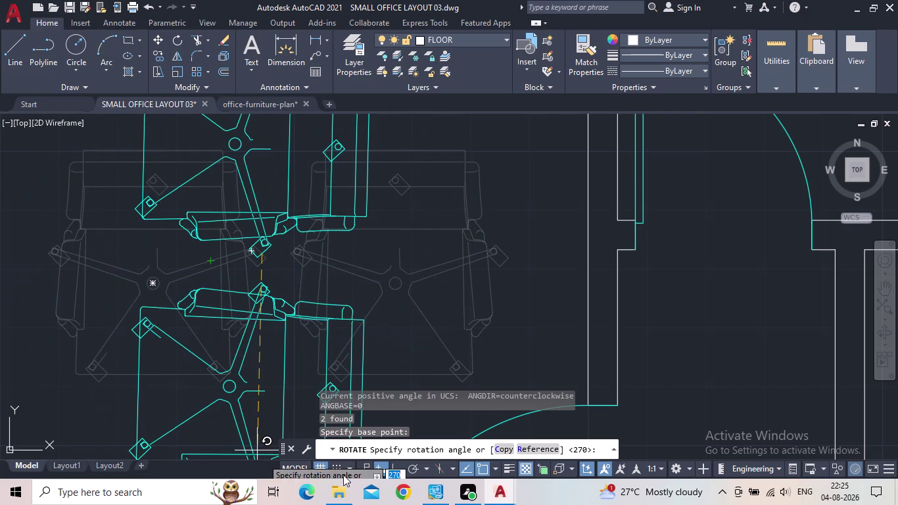
click(397, 467)
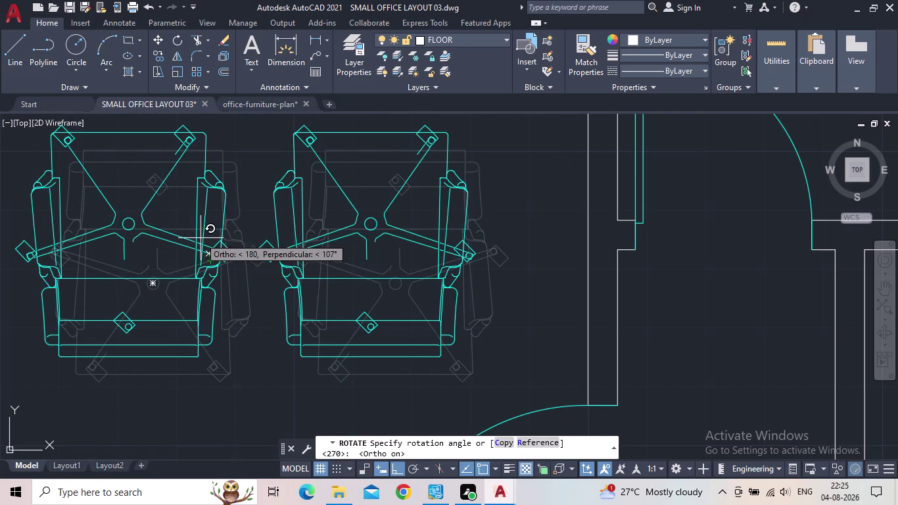
Turn the two chairs 180° so they face the desk.
scroll(down, 3)
middle_click(216, 256)
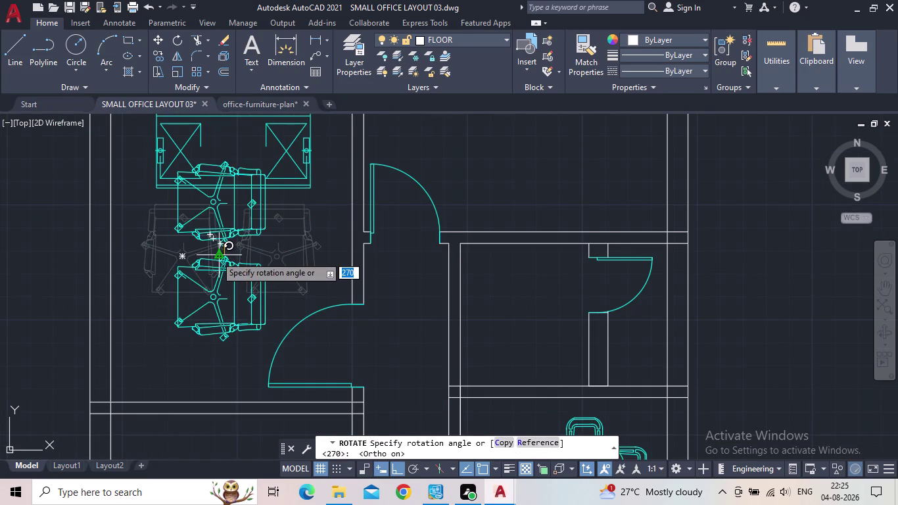
middle_drag(218, 266, 222, 299)
scroll(down, 3)
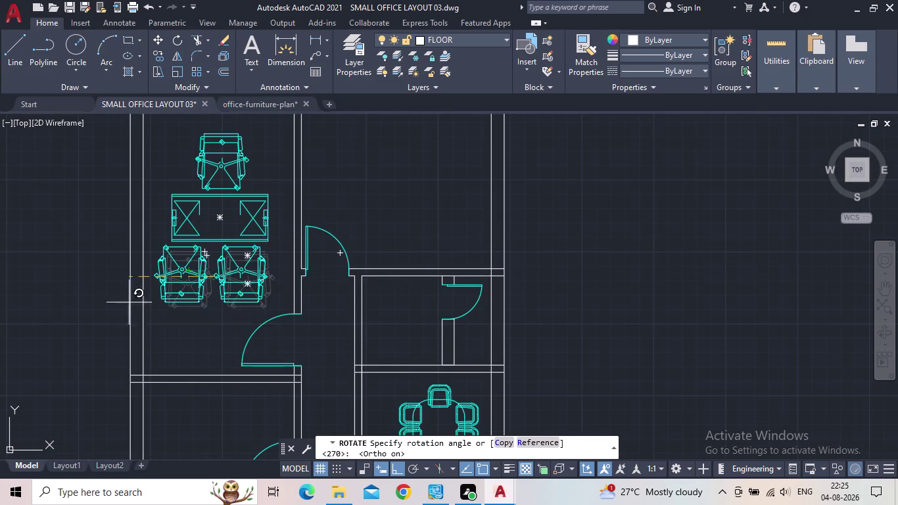
click(56, 288)
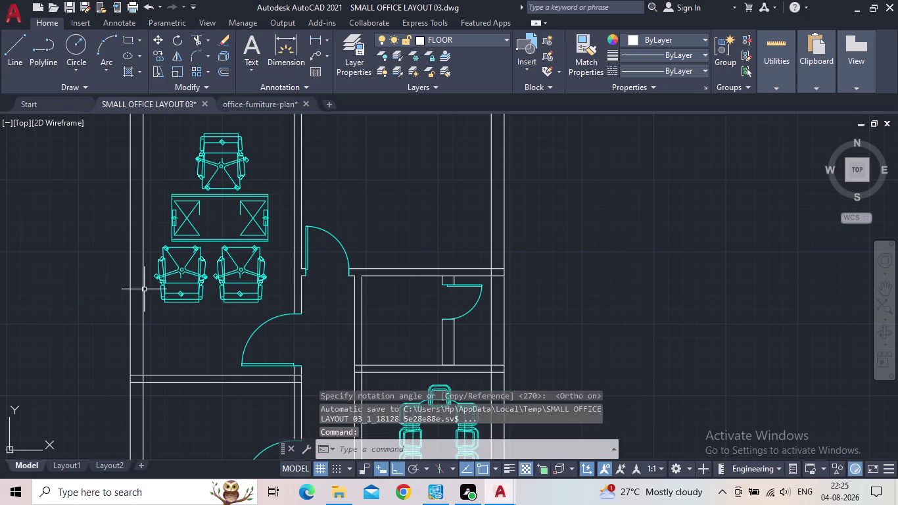
Move the two rotated chairs slightly to the right into alignment.
click(233, 311)
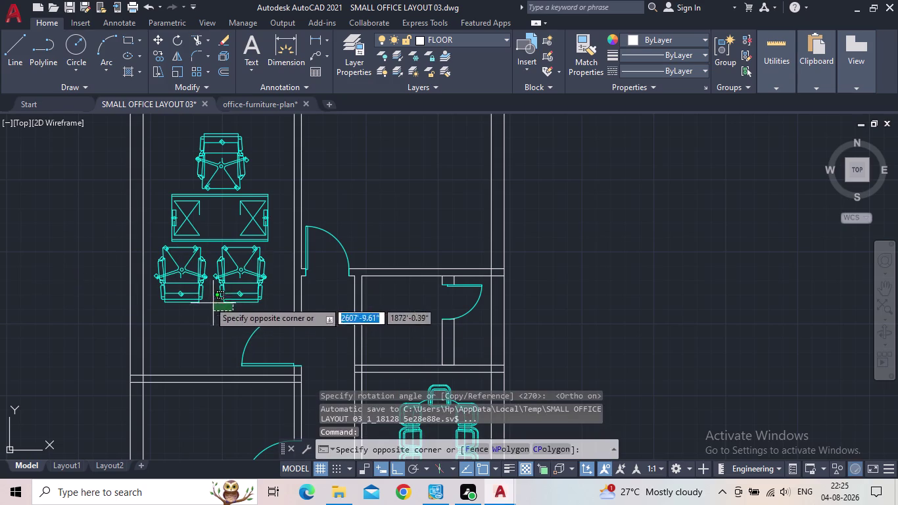
click(178, 289)
scroll(up, 3)
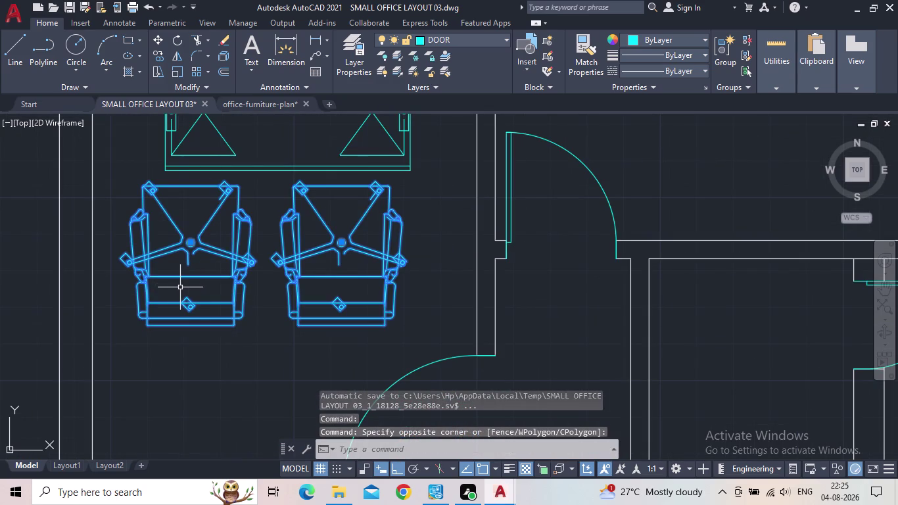
key(m)
key(space)
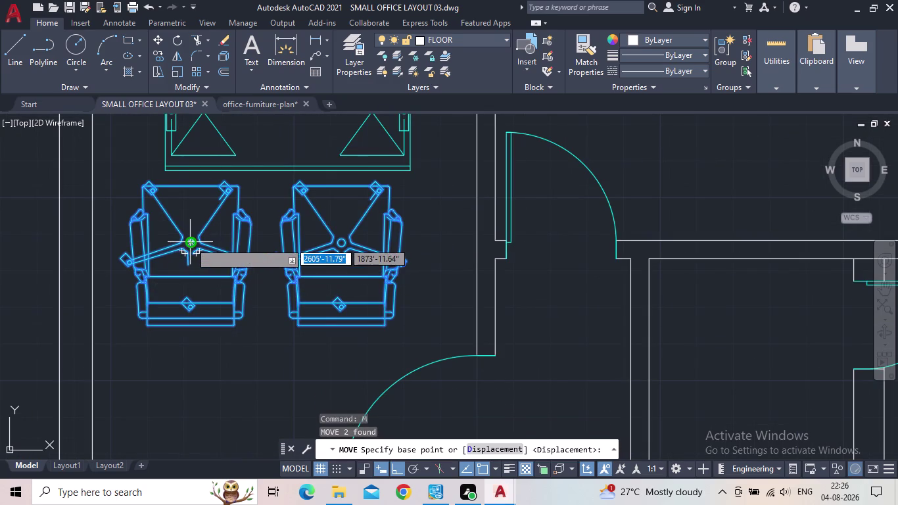
click(189, 242)
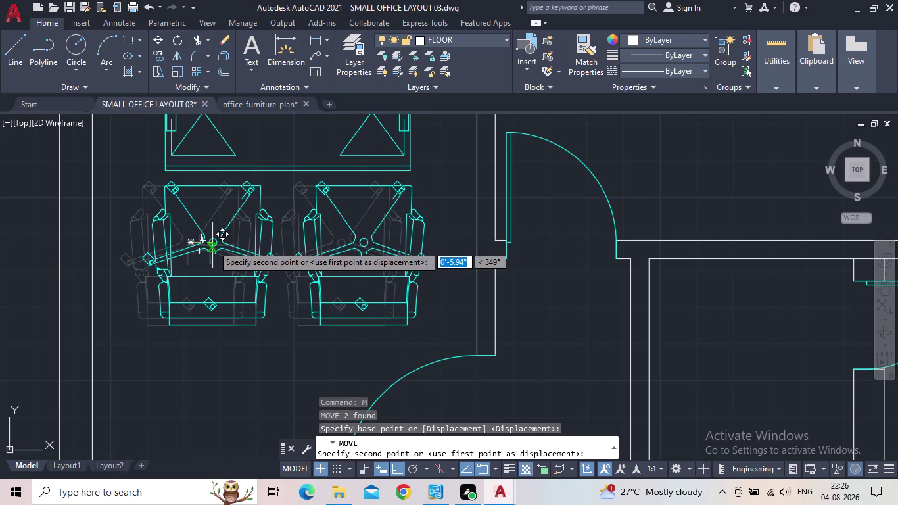
click(212, 246)
scroll(down, 3)
middle_drag(219, 241, 207, 278)
scroll(down, 3)
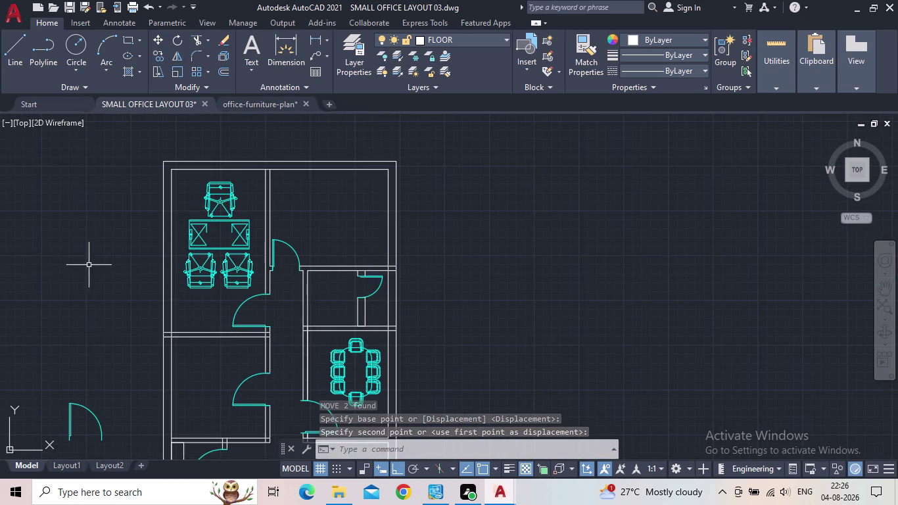
Save SMALL OFFICE LAYOUT 03 and pan around the furnished floor plan.
click(73, 5)
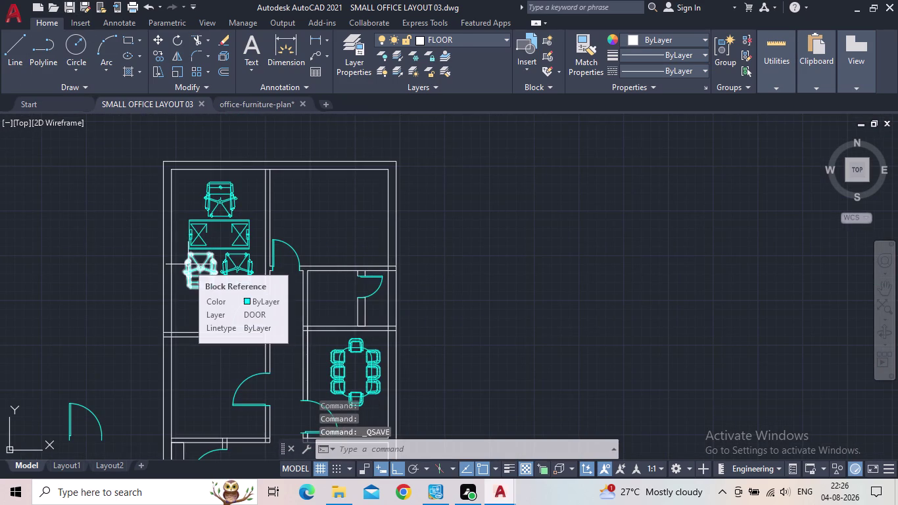
scroll(up, 3)
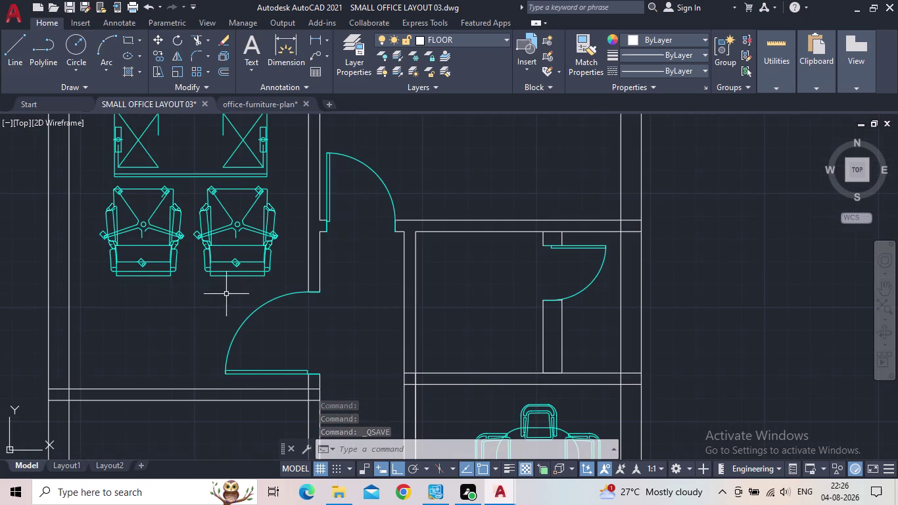
scroll(down, 3)
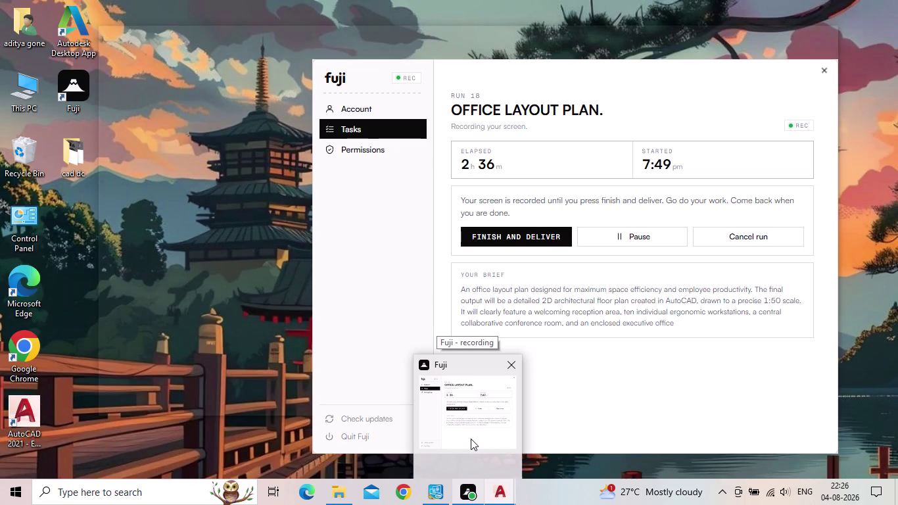
scroll(down, 3)
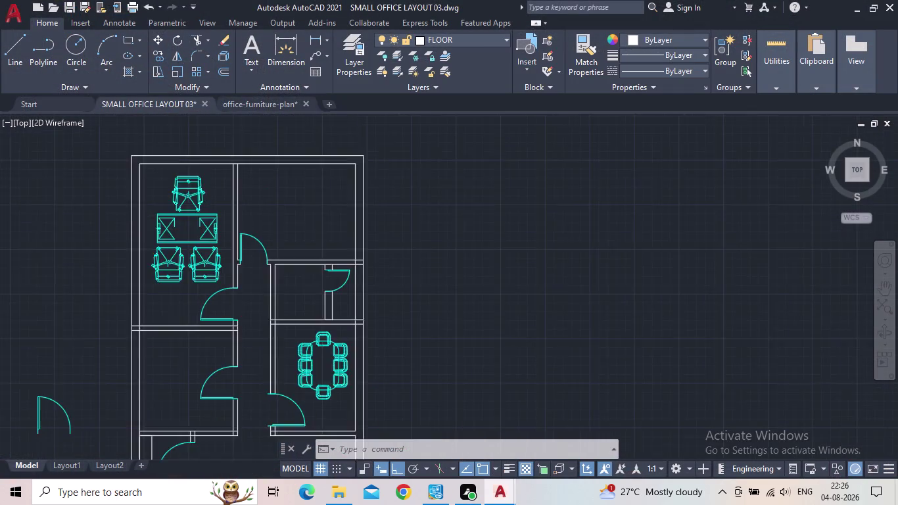
middle_drag(202, 293, 221, 262)
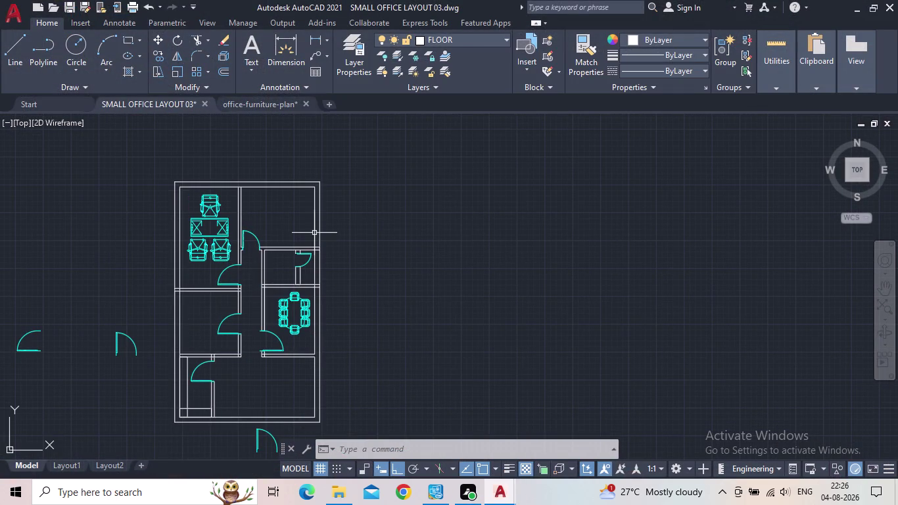
scroll(up, 3)
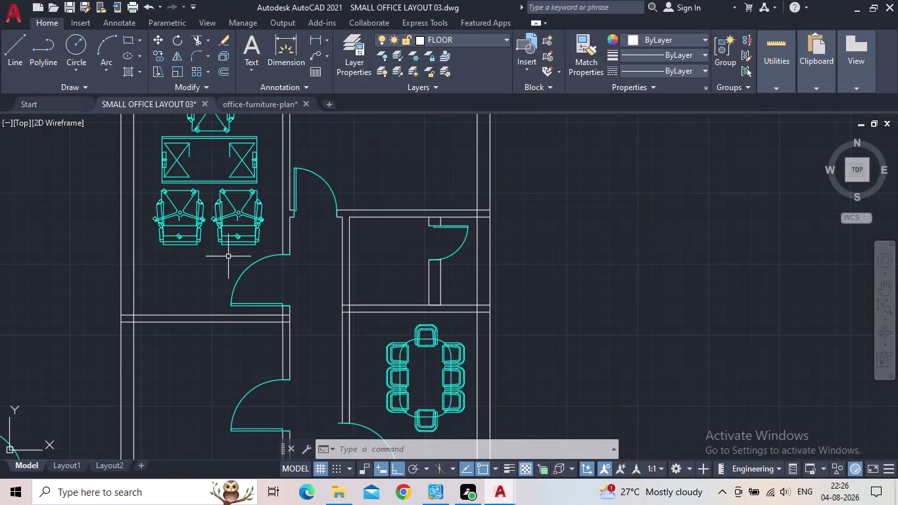
middle_drag(254, 199, 232, 250)
Copy the desk and its chair into the upper-right cabin, then select the copy.
click(246, 226)
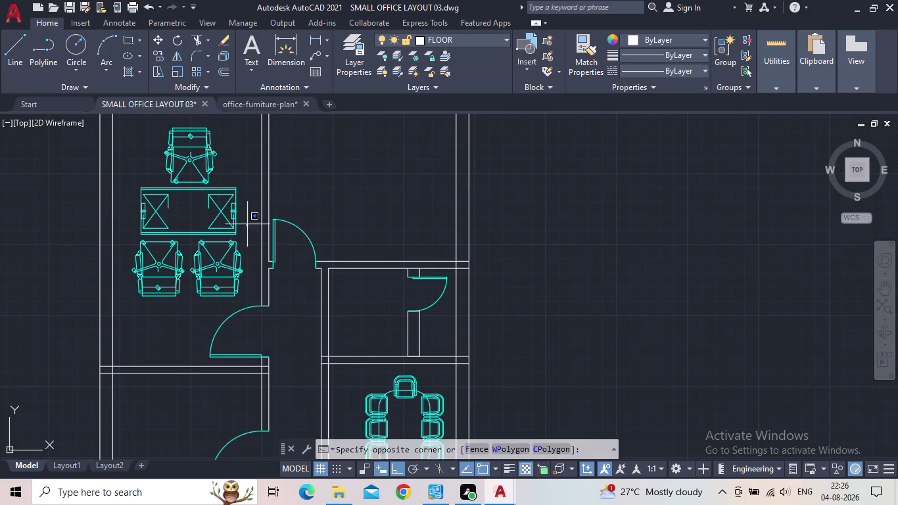
click(192, 165)
key(c)
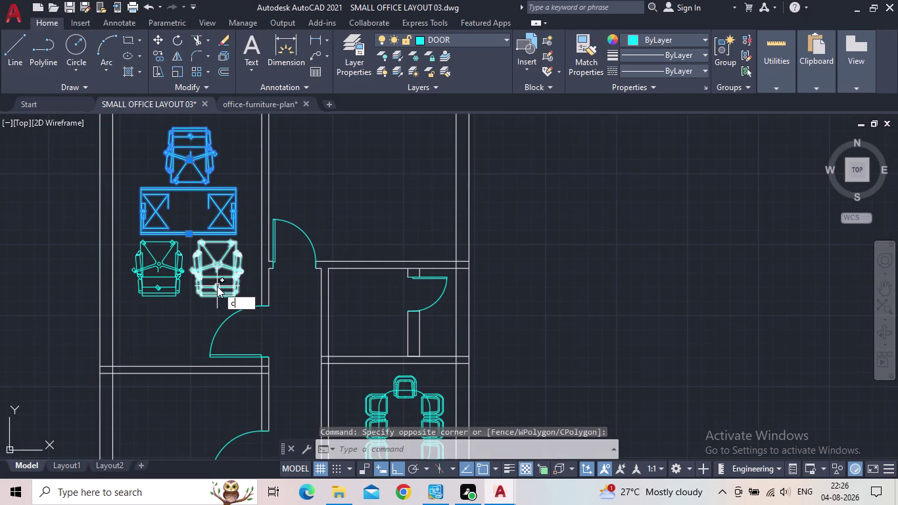
key(o)
key(Return)
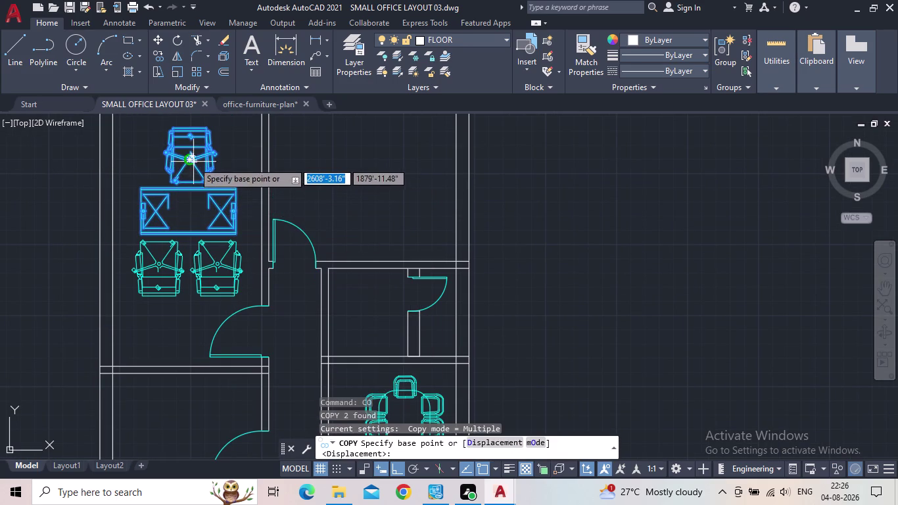
click(189, 162)
middle_drag(355, 194, 339, 309)
scroll(down, 3)
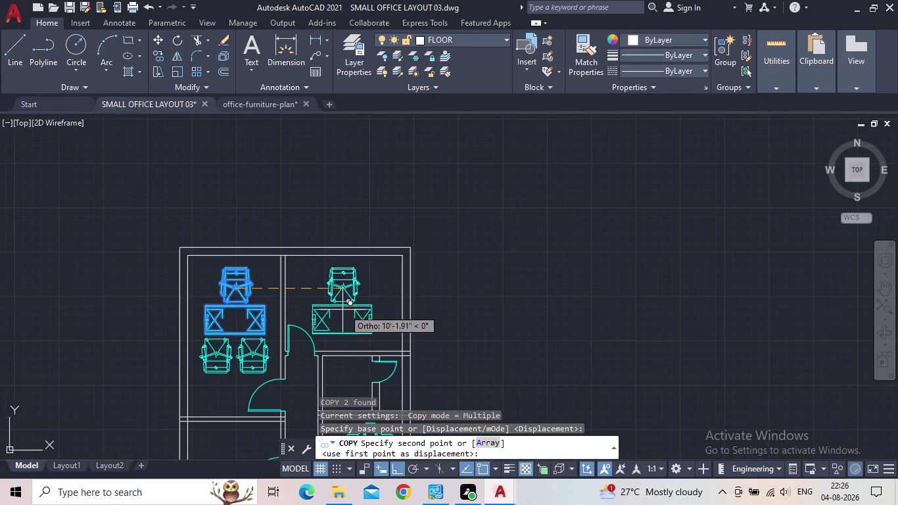
click(360, 328)
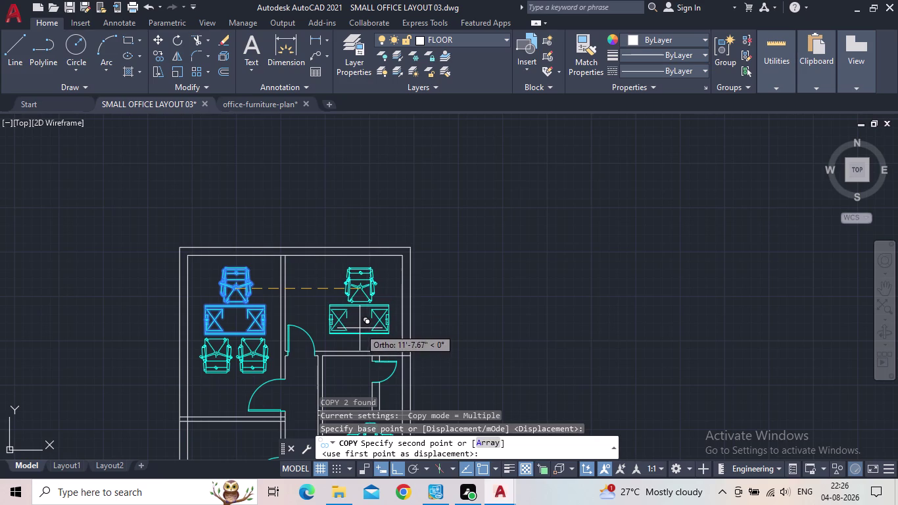
key(Escape)
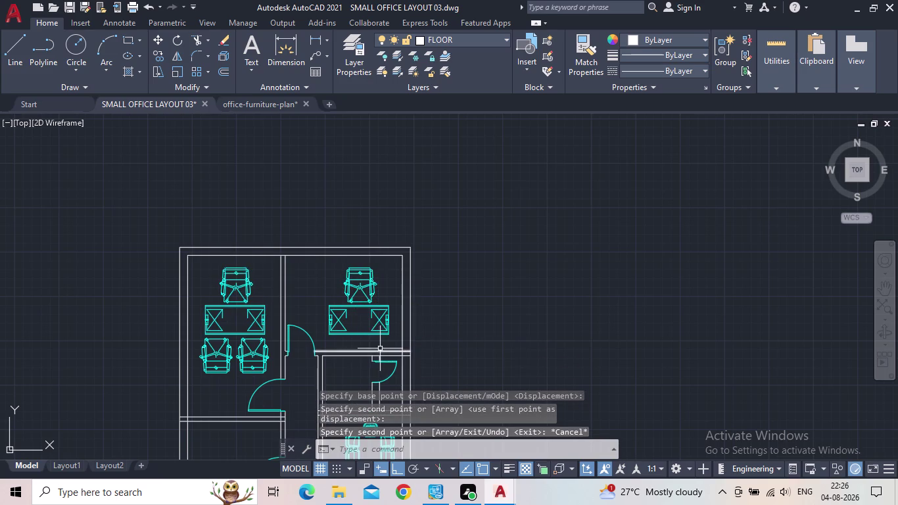
click(380, 346)
click(334, 270)
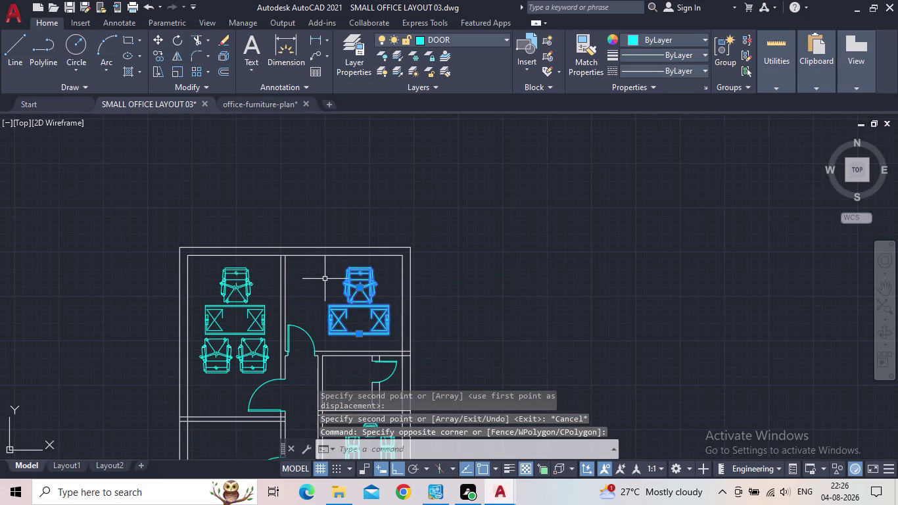
Rotate the cabin's desk and chair 90° to turn them sideways.
key(r)
key(o)
key(Return)
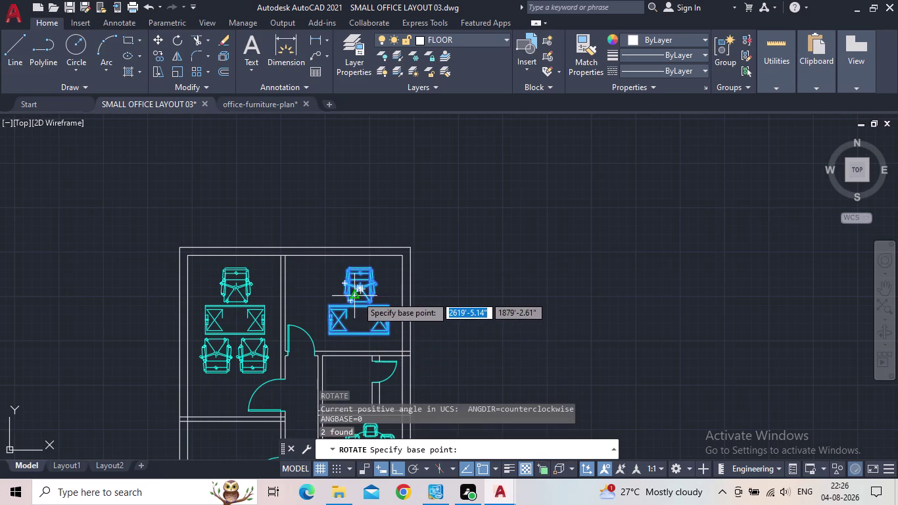
click(361, 288)
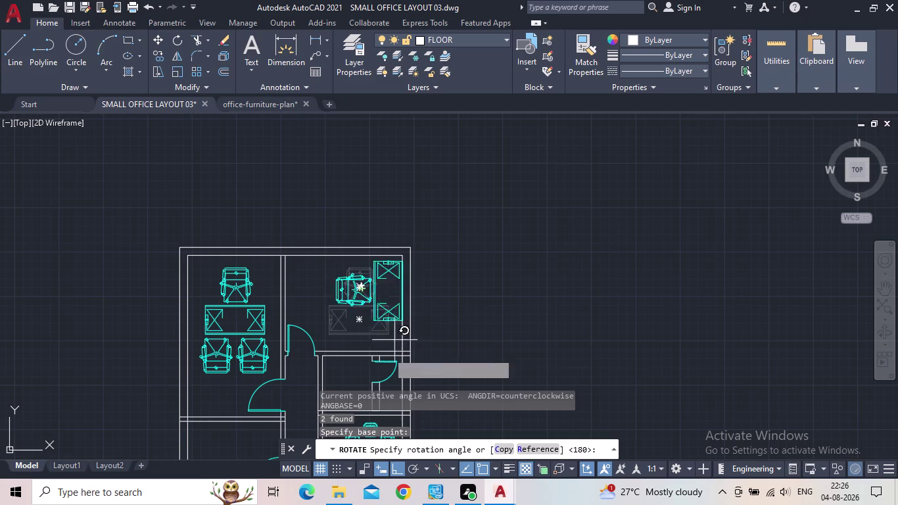
middle_drag(369, 348, 370, 281)
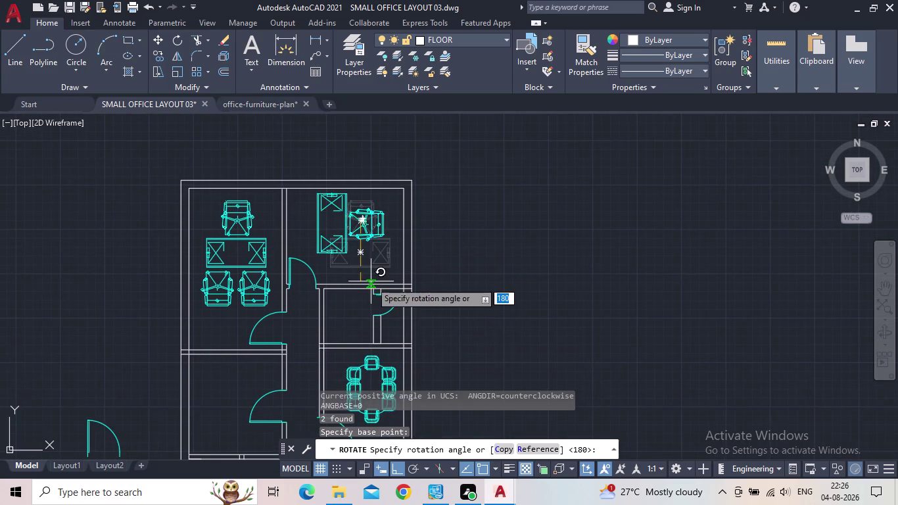
click(354, 318)
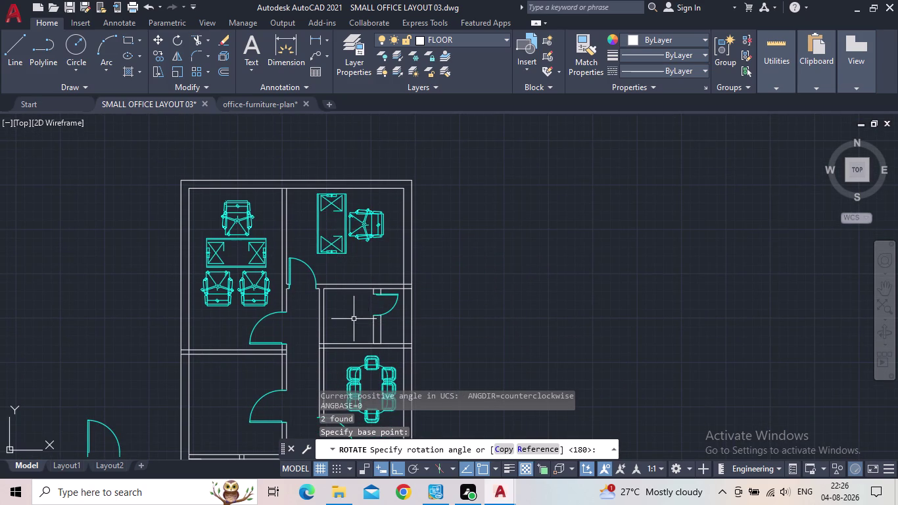
scroll(up, 3)
Shrink the rotated desk and chair with SC.
drag(426, 271, 413, 261)
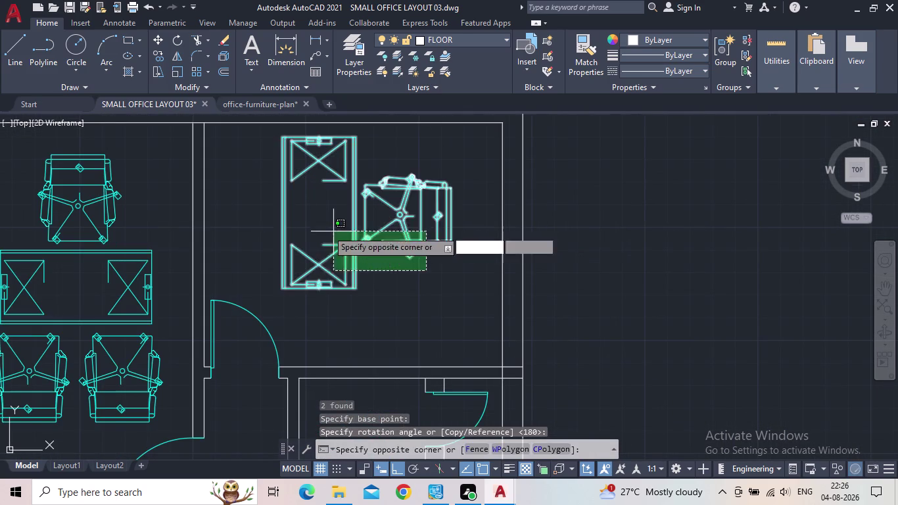
click(320, 229)
text(sc)
key(space)
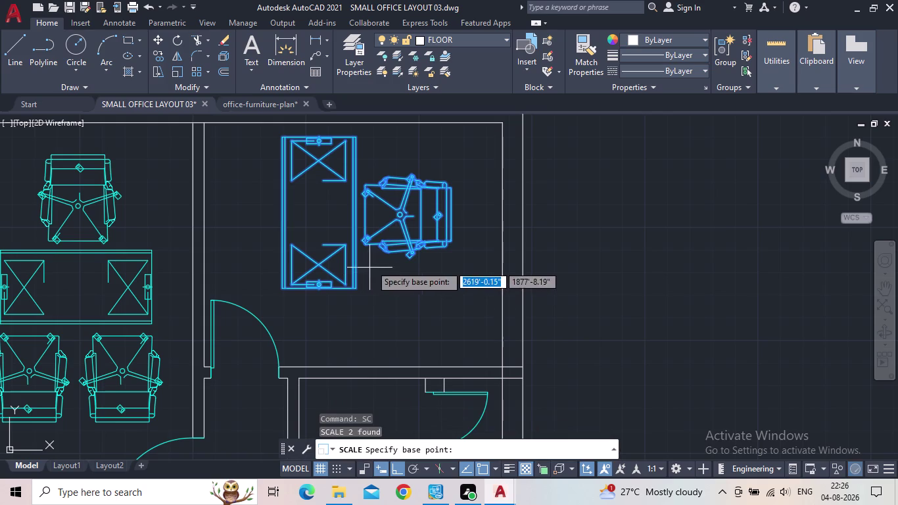
click(362, 217)
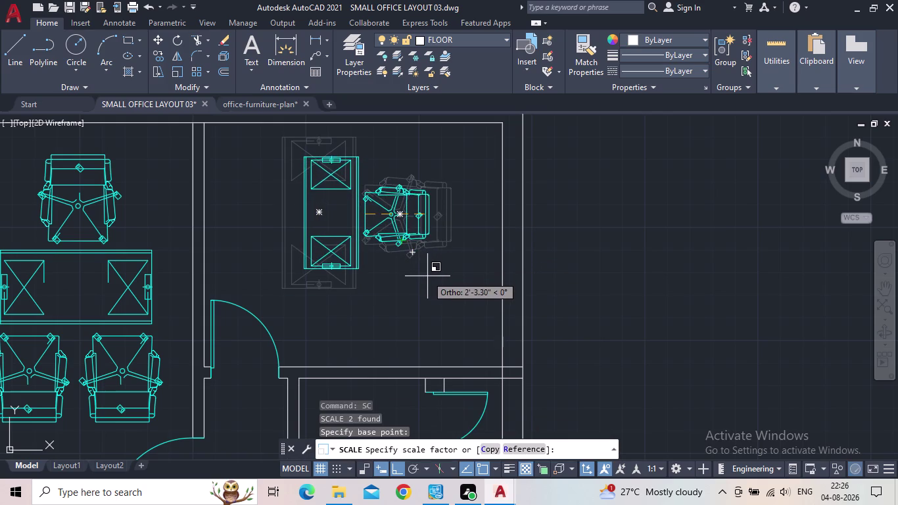
click(422, 274)
Move the desk and chair rightward toward the cabin centre.
drag(415, 282, 386, 263)
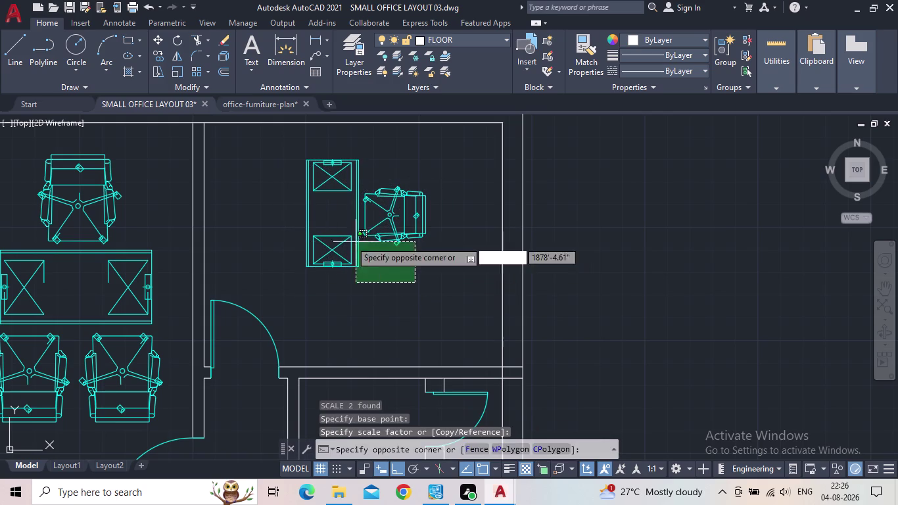
click(326, 234)
text(m)
key(space)
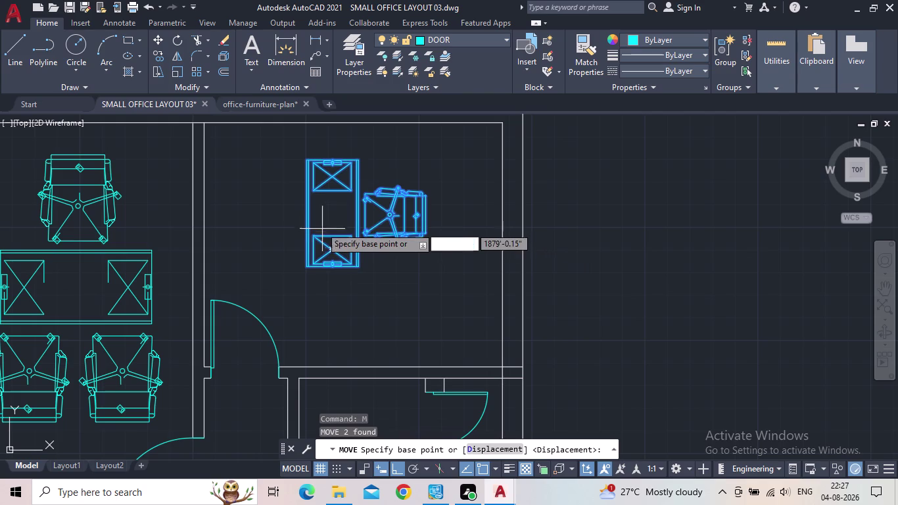
click(306, 219)
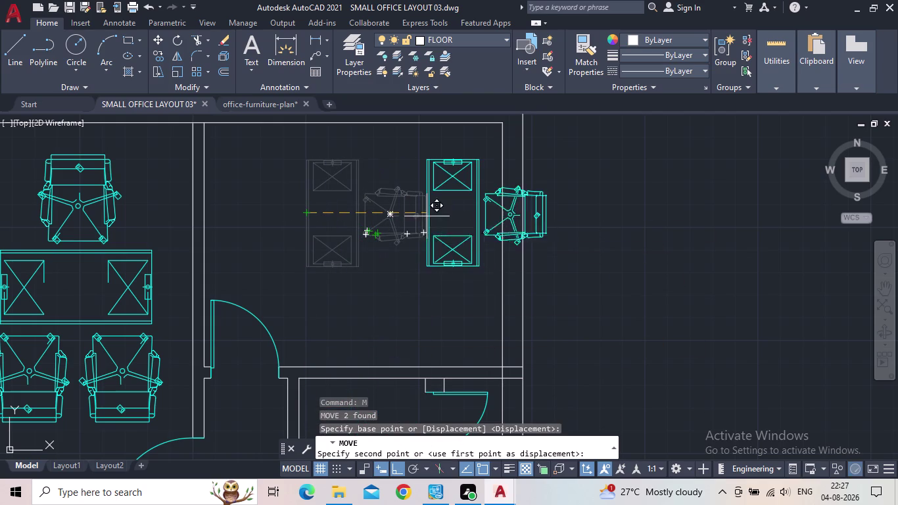
click(374, 217)
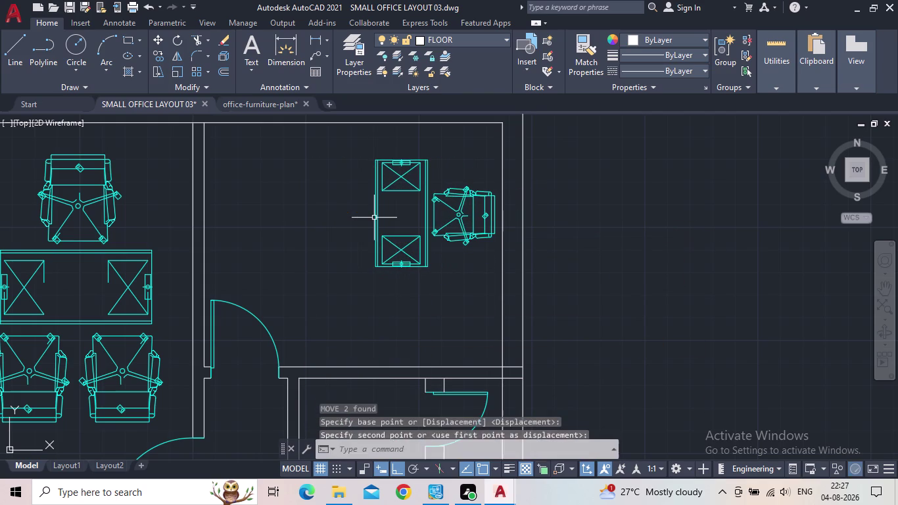
Copy the chair with CO to two spots on the desk's left side, upper and lower.
scroll(down, 3)
middle_drag(351, 227, 336, 249)
scroll(up, 3)
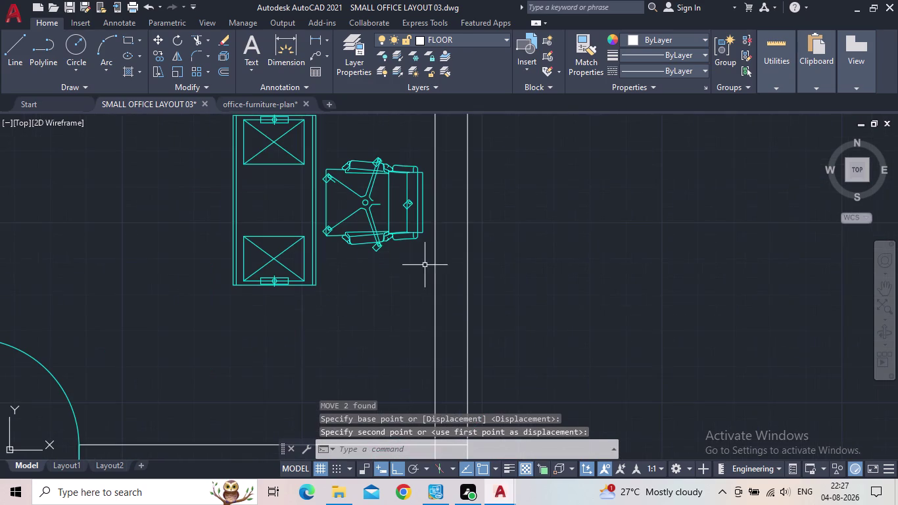
click(397, 258)
click(361, 216)
middle_drag(359, 241, 329, 349)
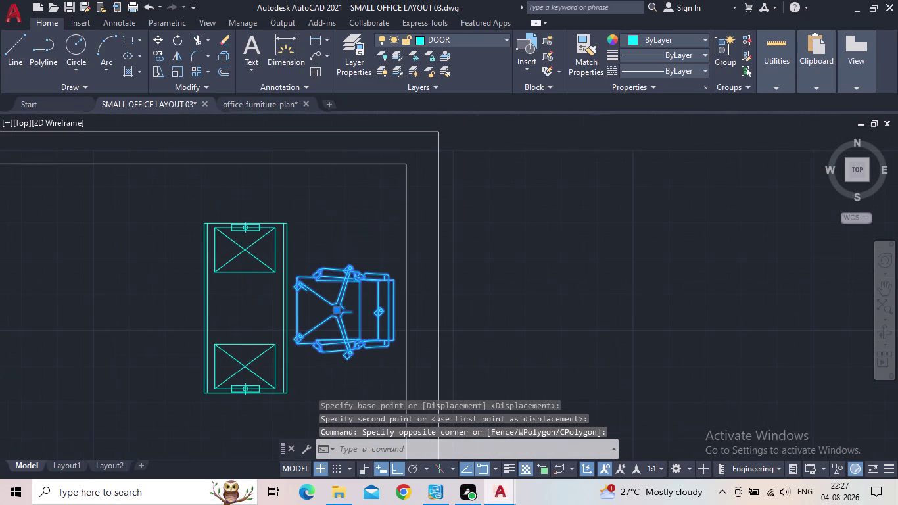
key(c)
key(o)
key(Return)
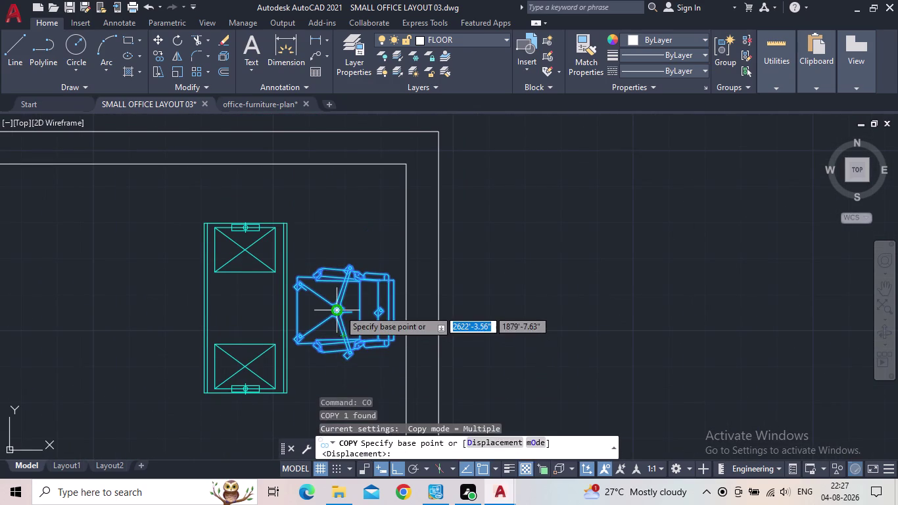
click(340, 309)
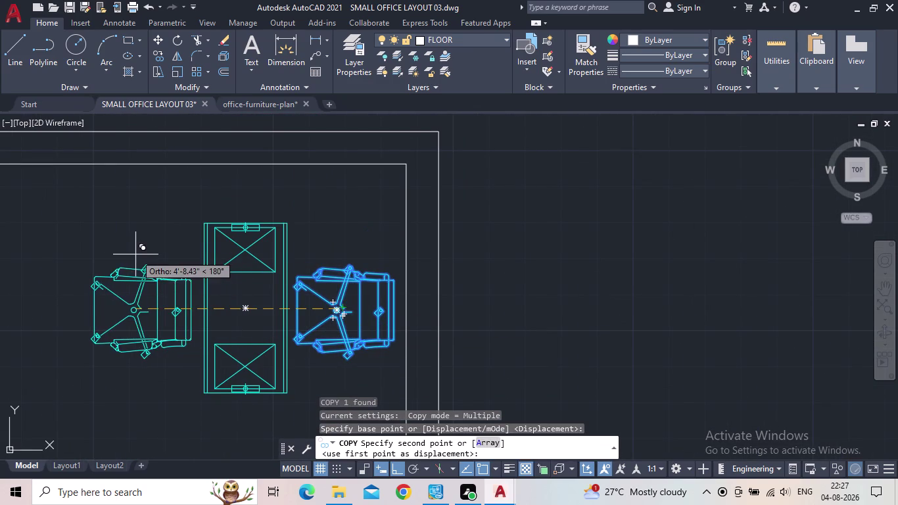
click(391, 467)
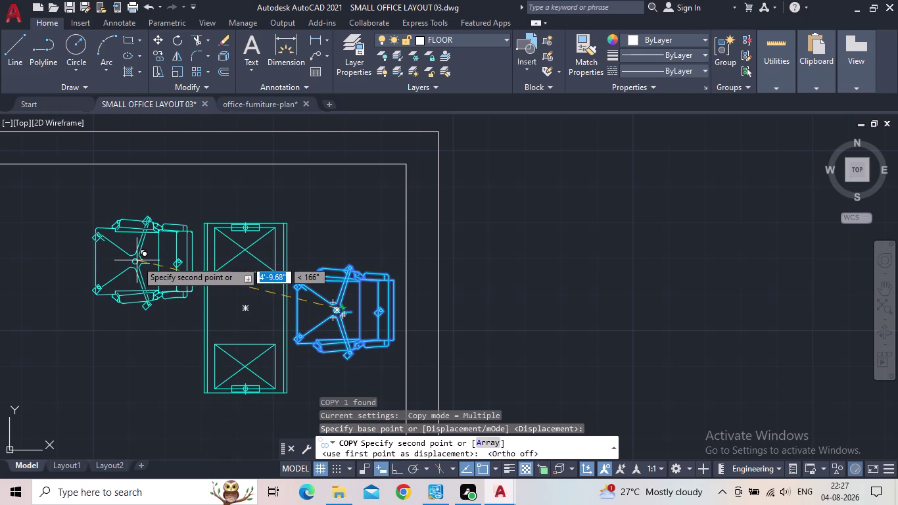
click(125, 260)
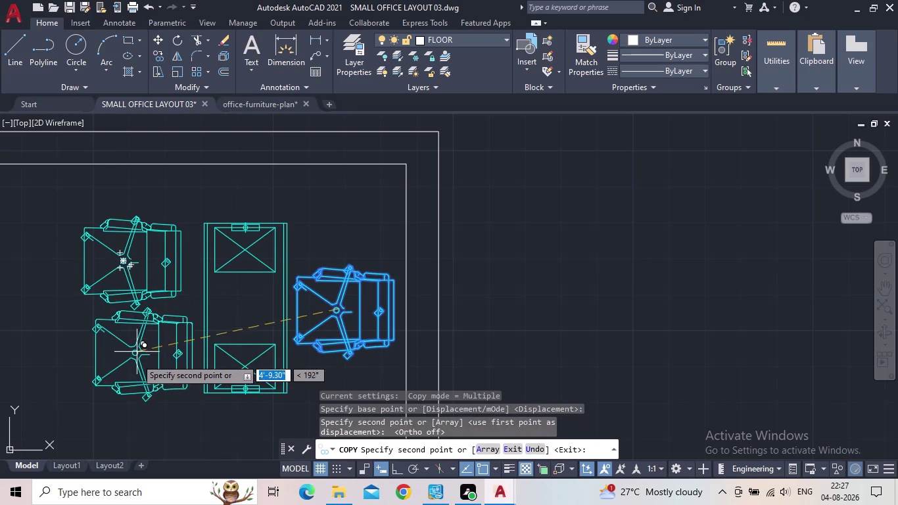
click(130, 361)
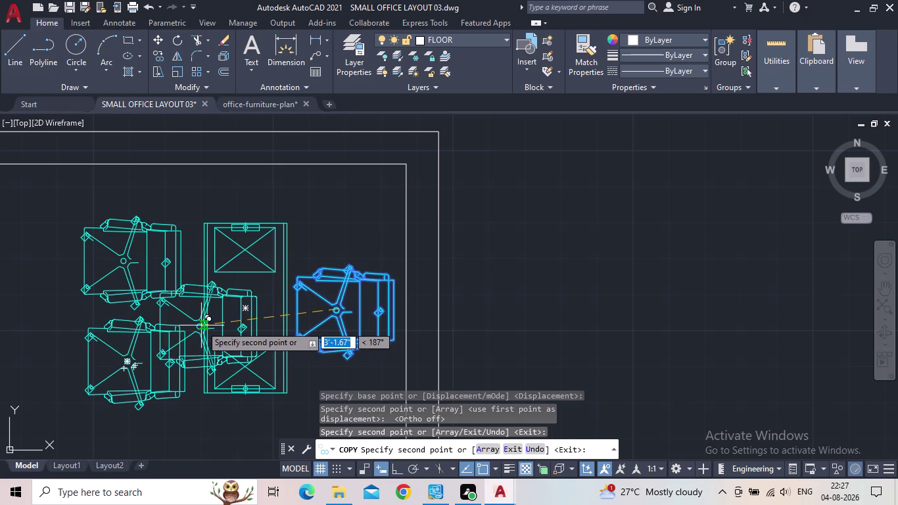
key(Escape)
Select the two newly copied chairs and pan back over the whole cabin.
scroll(down, 3)
middle_drag(179, 355, 305, 354)
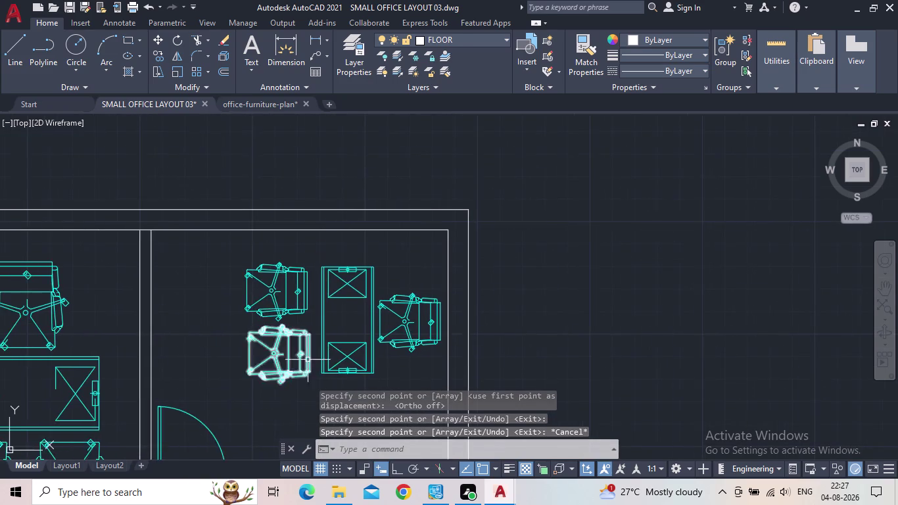
scroll(up, 3)
drag(305, 393, 287, 361)
click(144, 141)
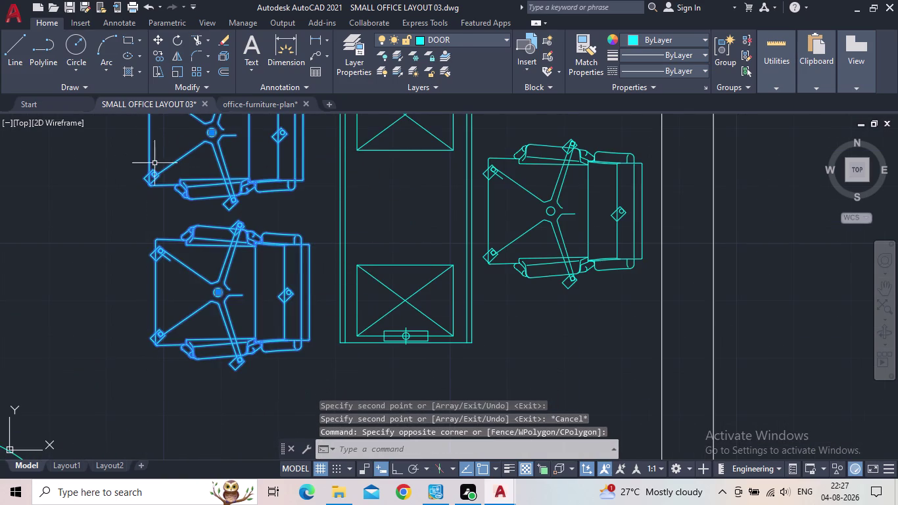
scroll(down, 3)
middle_drag(184, 189, 199, 269)
Rotate the two new chairs 270° so they face the desk.
key(r)
key(o)
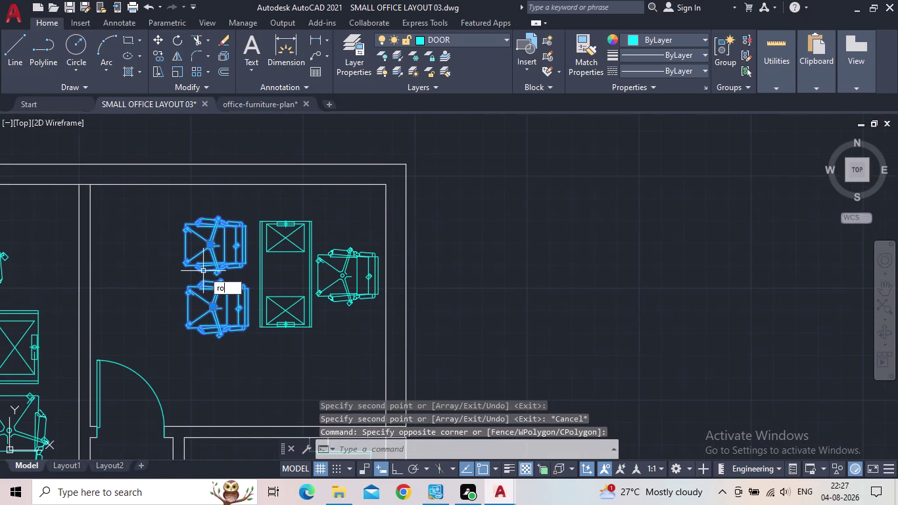
key(Return)
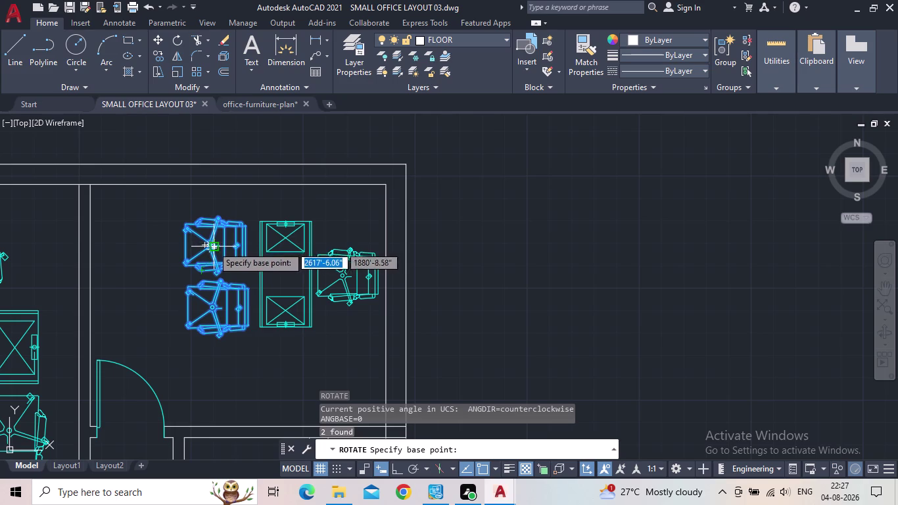
click(212, 245)
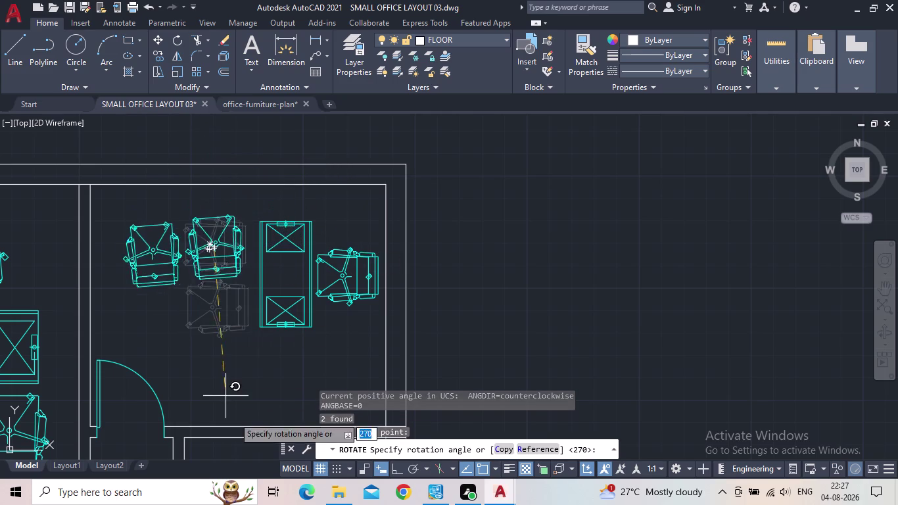
click(394, 468)
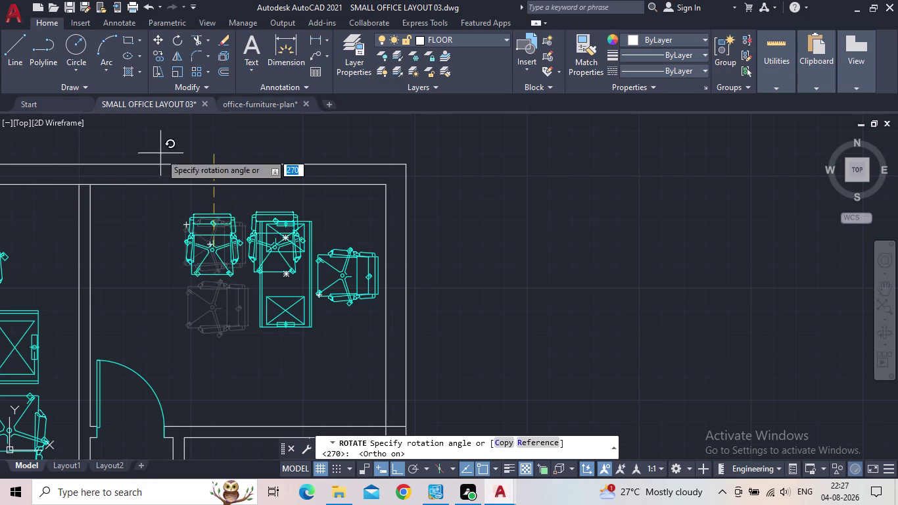
click(110, 248)
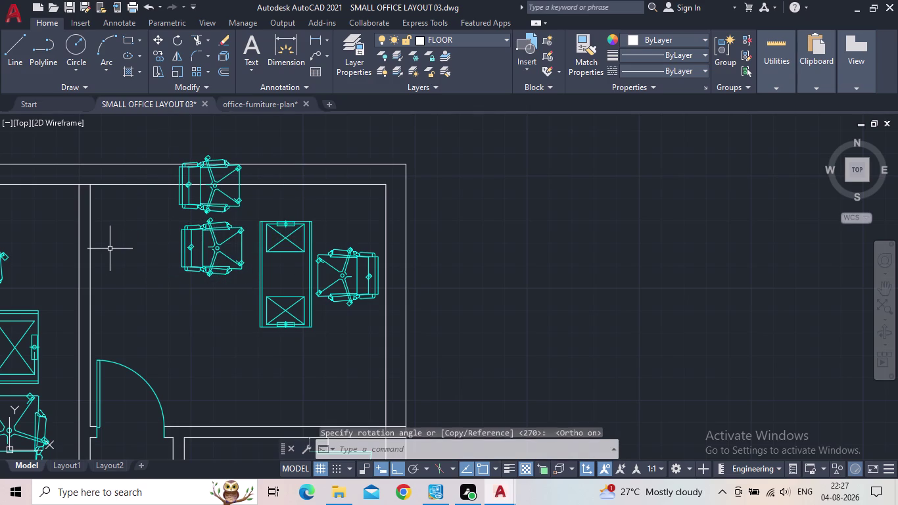
Reselect the two turned chairs and start the Move command on them.
drag(248, 310, 246, 303)
click(197, 198)
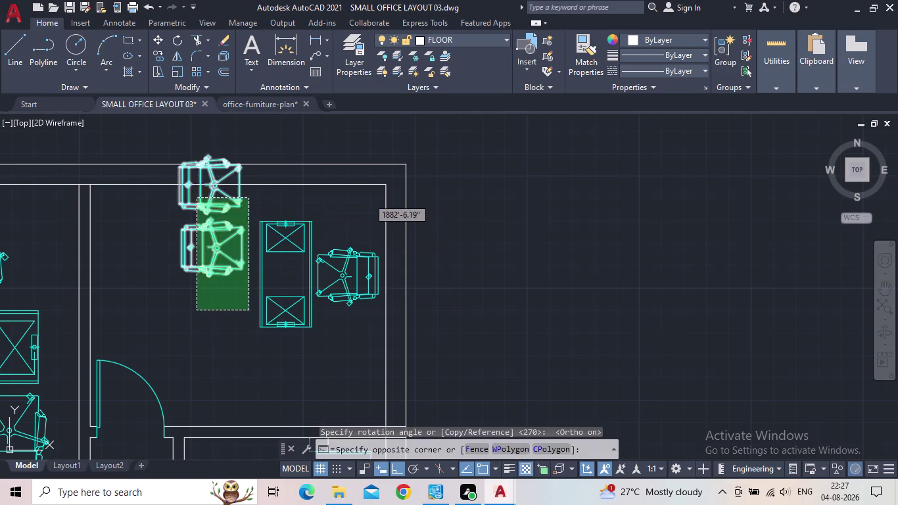
key(m)
key(Return)
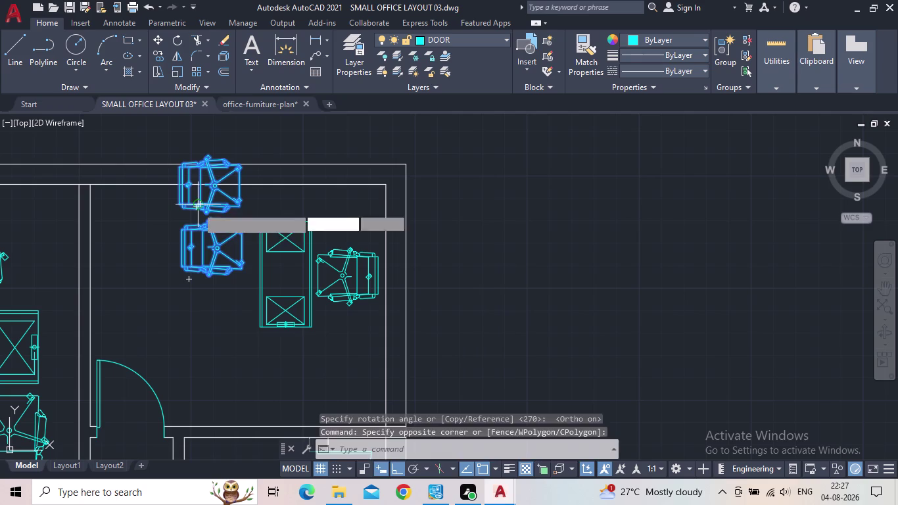
scroll(up, 3)
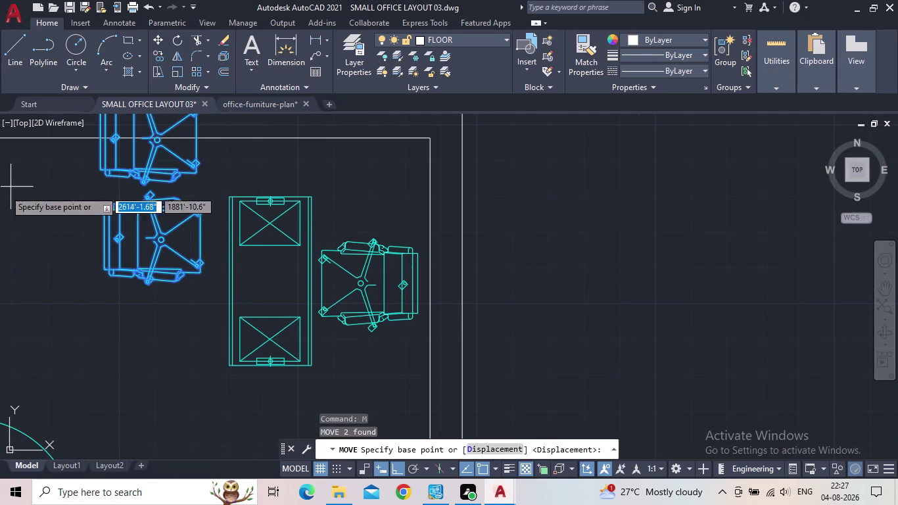
Move the two turned chairs up against the cabin desk's left side.
middle_drag(129, 194, 230, 280)
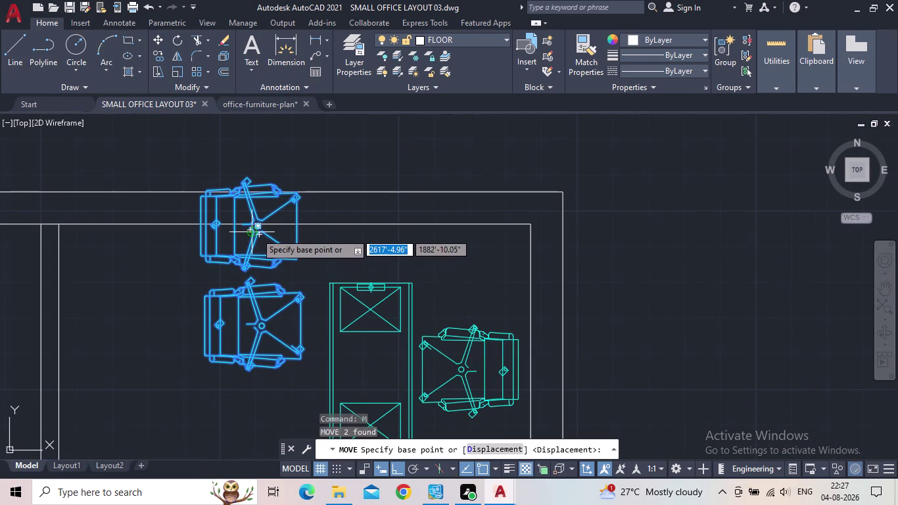
click(258, 233)
middle_drag(249, 339, 288, 258)
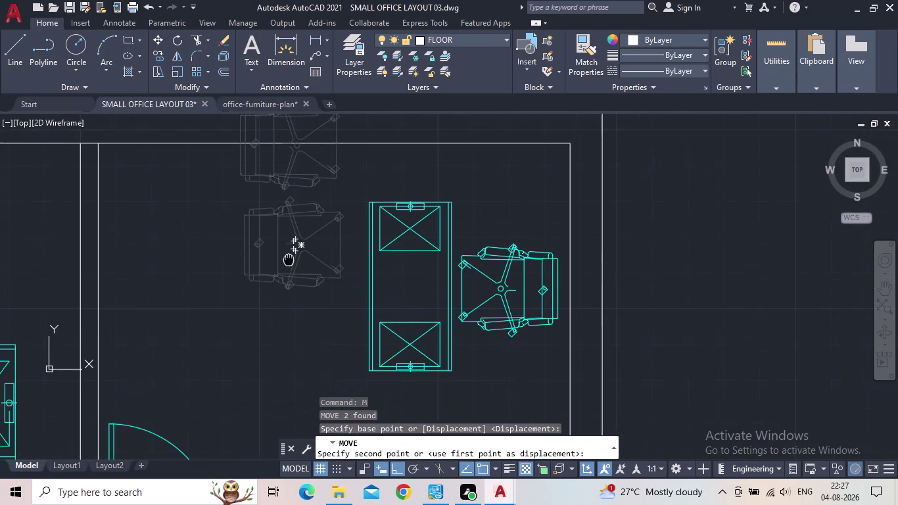
middle_drag(289, 258, 290, 257)
click(399, 472)
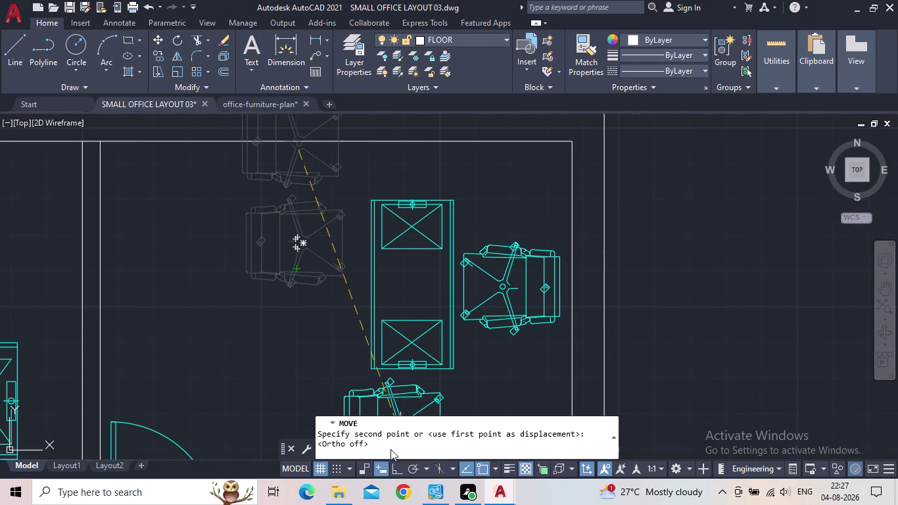
click(311, 254)
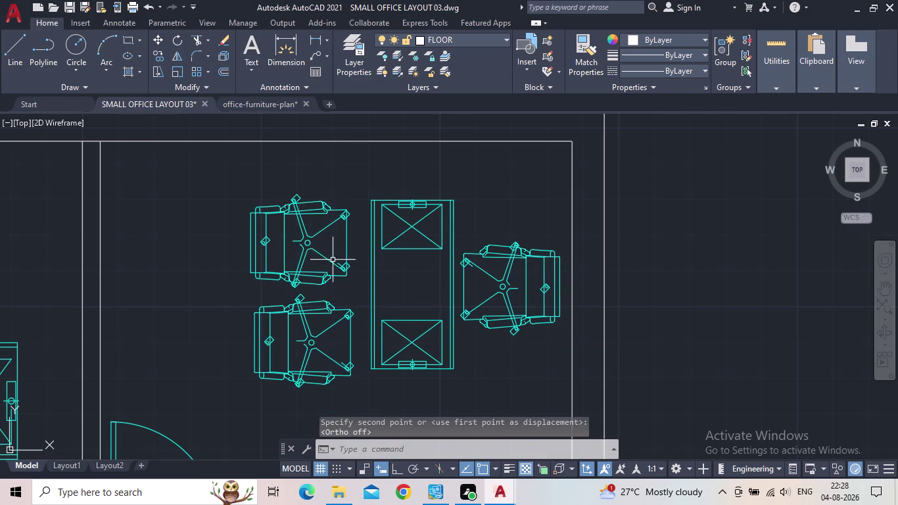
Review the furnished upper office rooms and save the layout drawing.
scroll(down, 3)
middle_drag(394, 283, 462, 290)
scroll(down, 3)
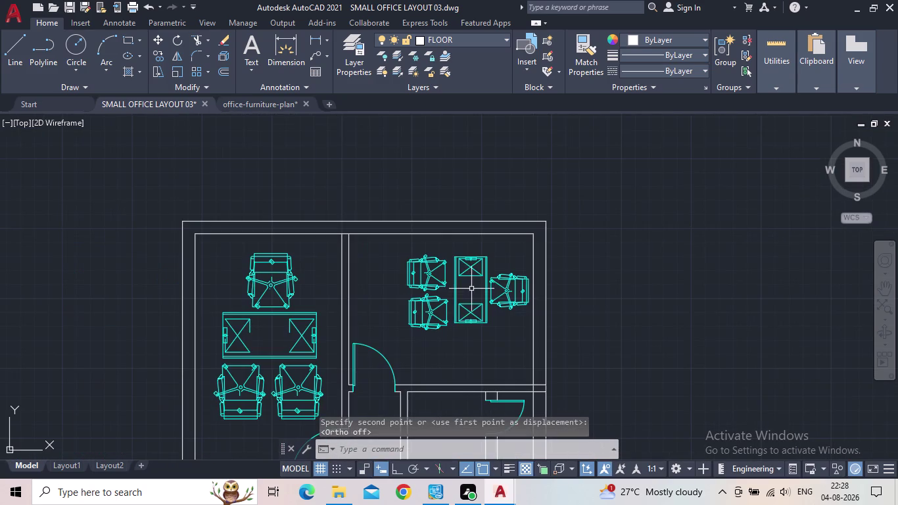
middle_drag(429, 342, 430, 319)
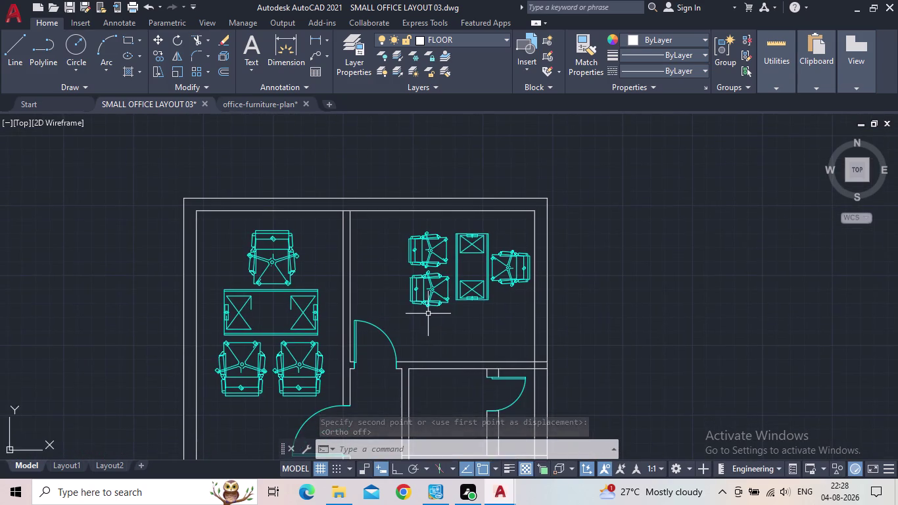
scroll(down, 3)
middle_drag(484, 347, 497, 262)
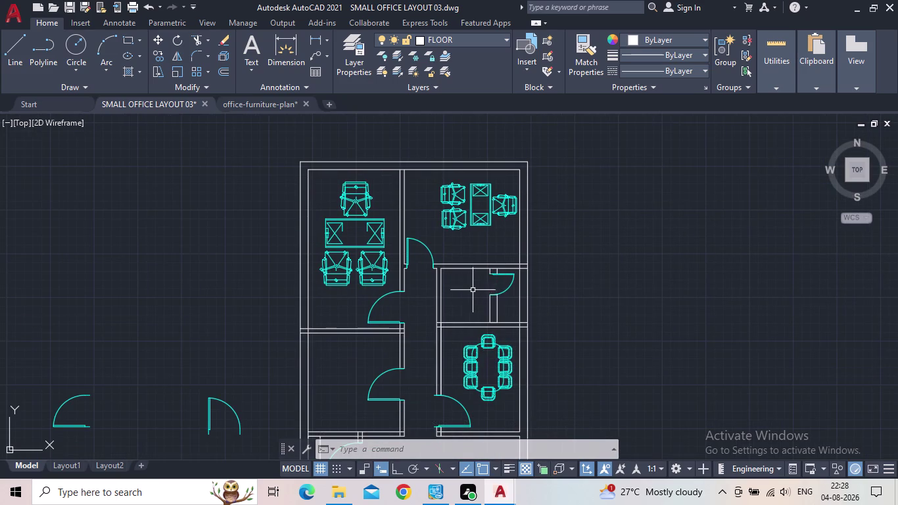
scroll(up, 3)
middle_drag(469, 291, 479, 324)
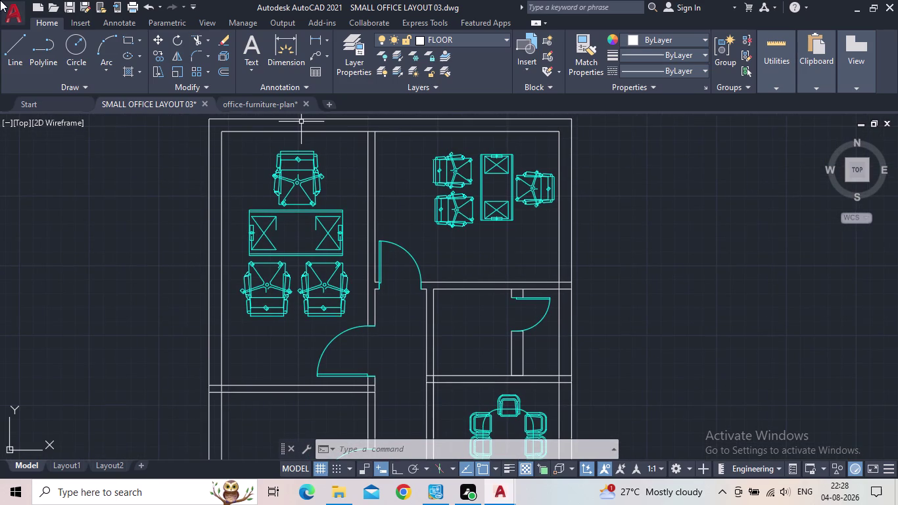
click(65, 7)
Recentre the full floor plan, then switch to the office-furniture-plan drawing.
scroll(down, 3)
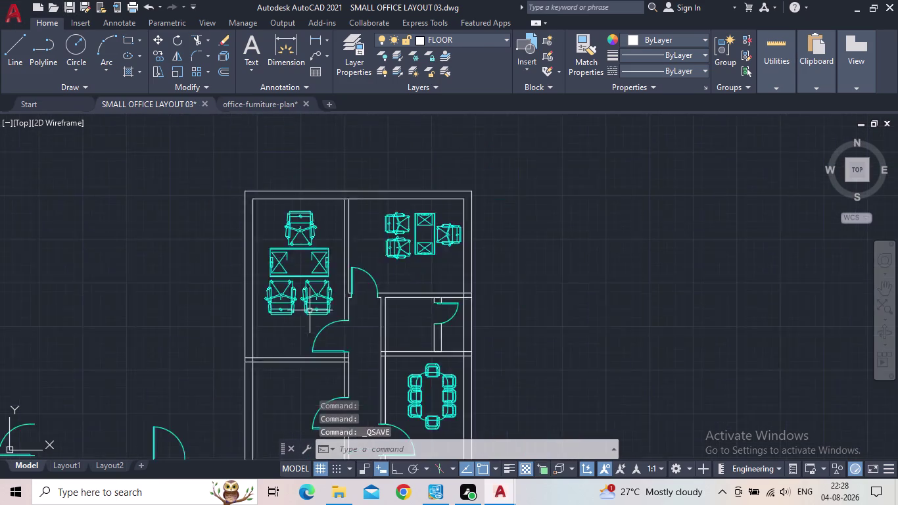
scroll(down, 3)
middle_drag(315, 305, 324, 255)
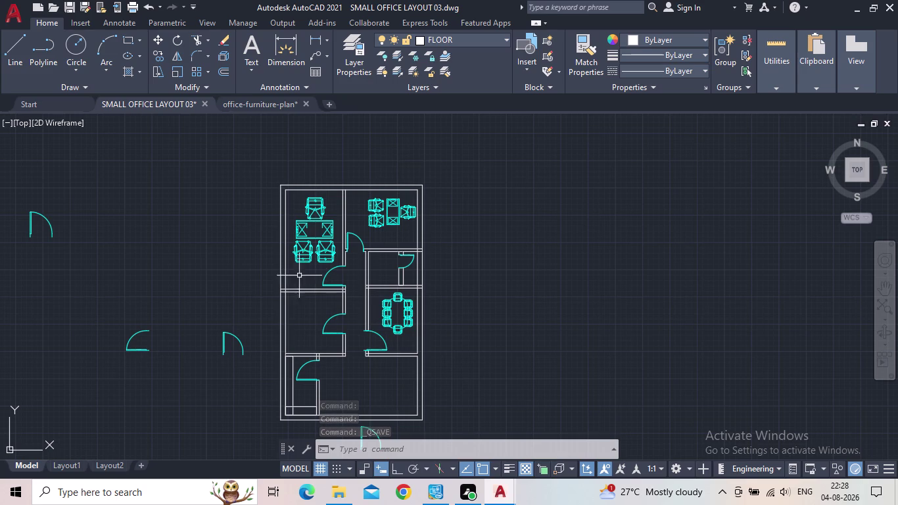
scroll(up, 3)
middle_drag(307, 322, 384, 342)
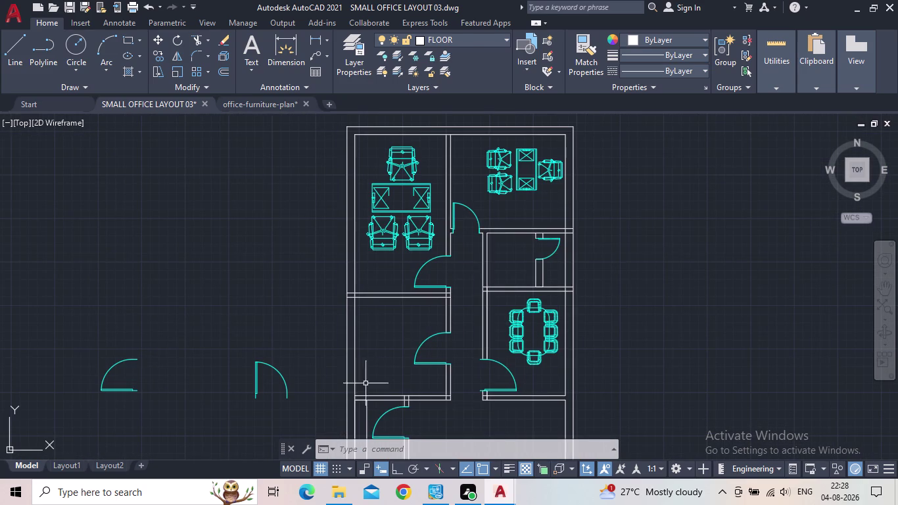
click(273, 100)
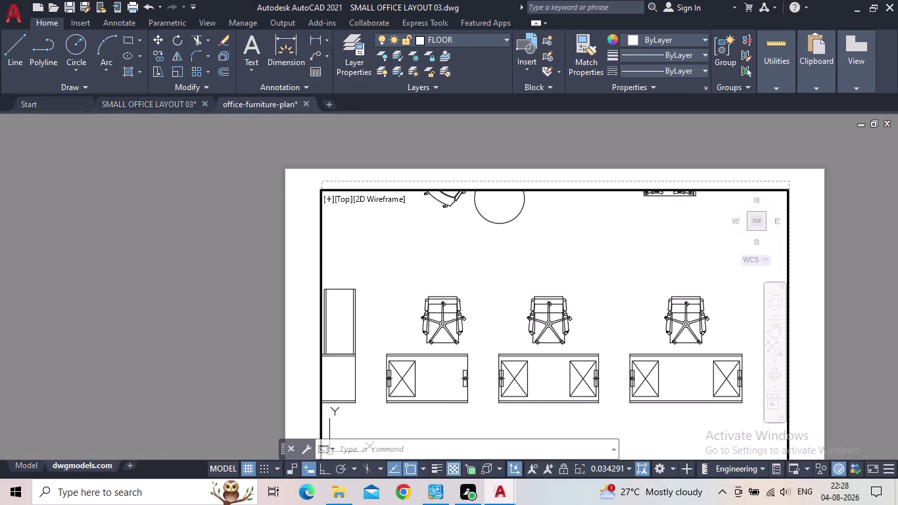
Pan and zoom over the reception seating and workstation blocks in the furniture drawing.
scroll(down, 3)
middle_drag(504, 308, 516, 393)
scroll(down, 3)
scroll(down, 3)
middle_drag(564, 329, 573, 358)
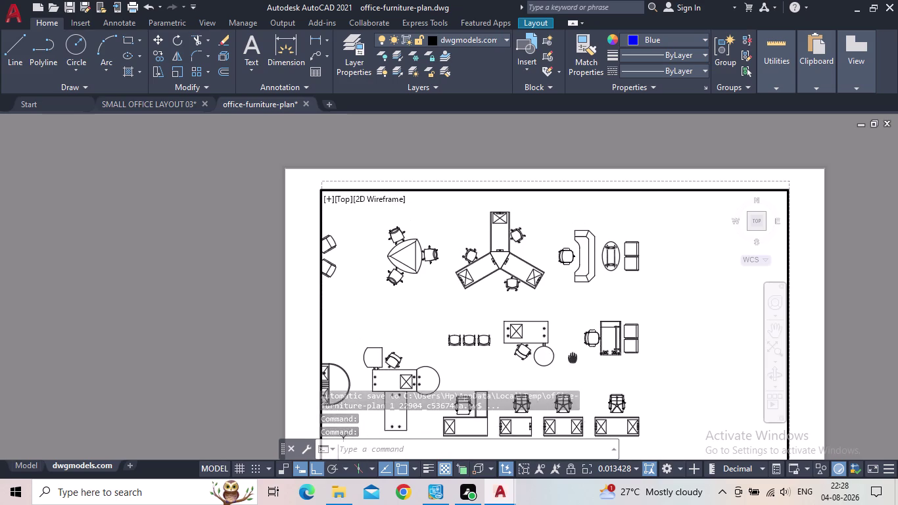
middle_drag(573, 358, 575, 364)
scroll(up, 3)
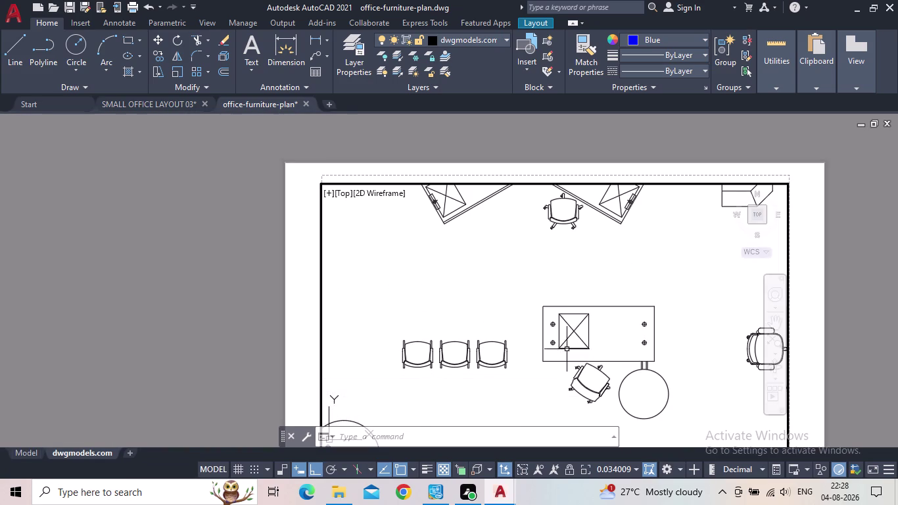
middle_drag(551, 280, 551, 346)
scroll(down, 3)
scroll(down, 3)
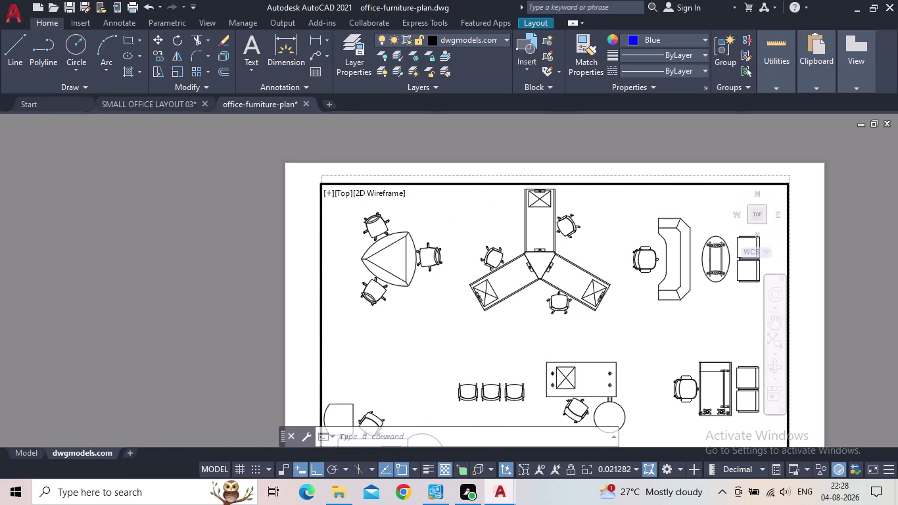
scroll(down, 3)
middle_drag(450, 285, 550, 313)
Survey the conference table and desk blocks, then return to SMALL OFFICE LAYOUT 03.
scroll(down, 3)
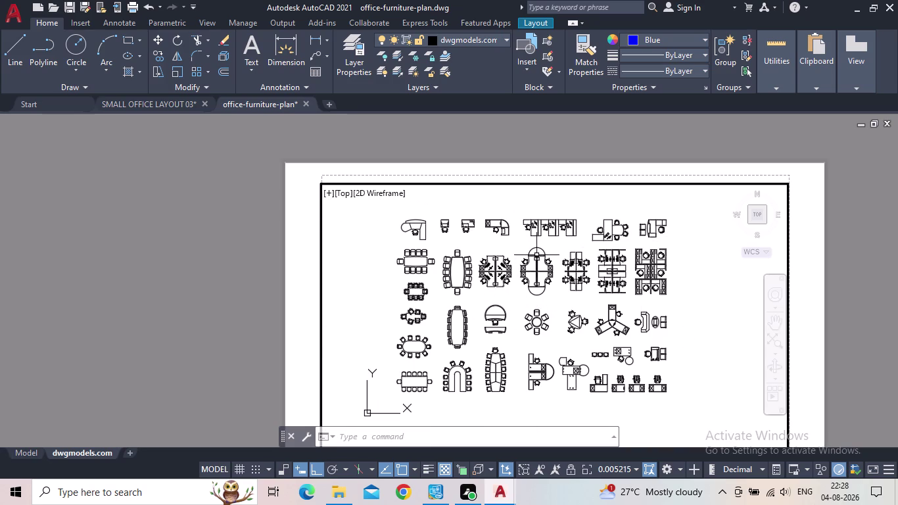
scroll(up, 3)
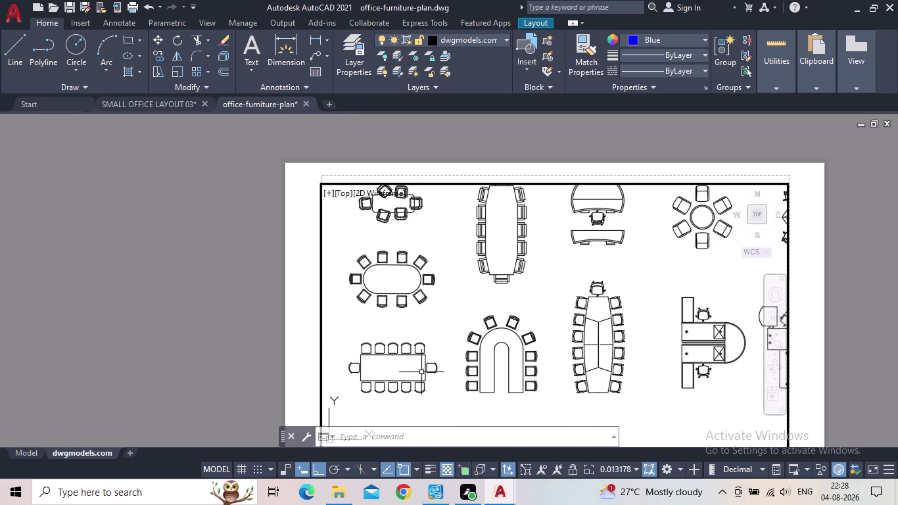
scroll(down, 3)
middle_drag(594, 292, 516, 305)
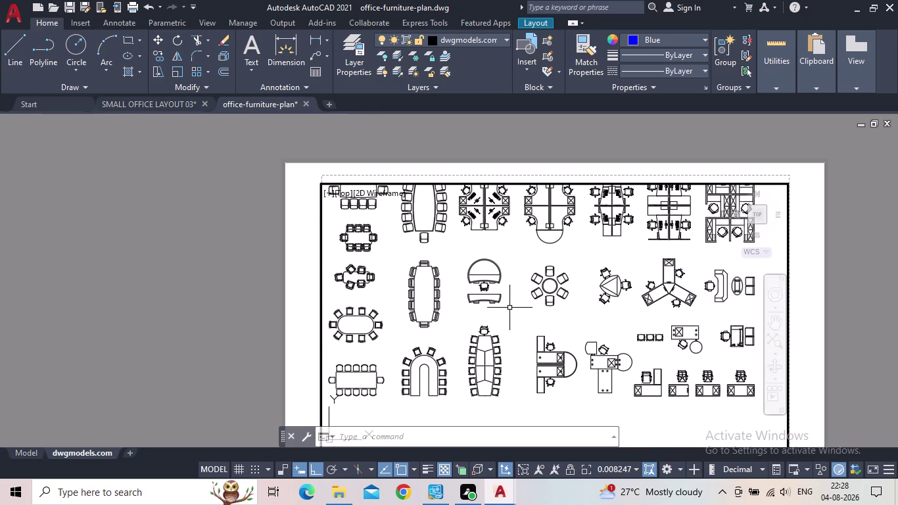
scroll(down, 3)
middle_drag(624, 285, 610, 334)
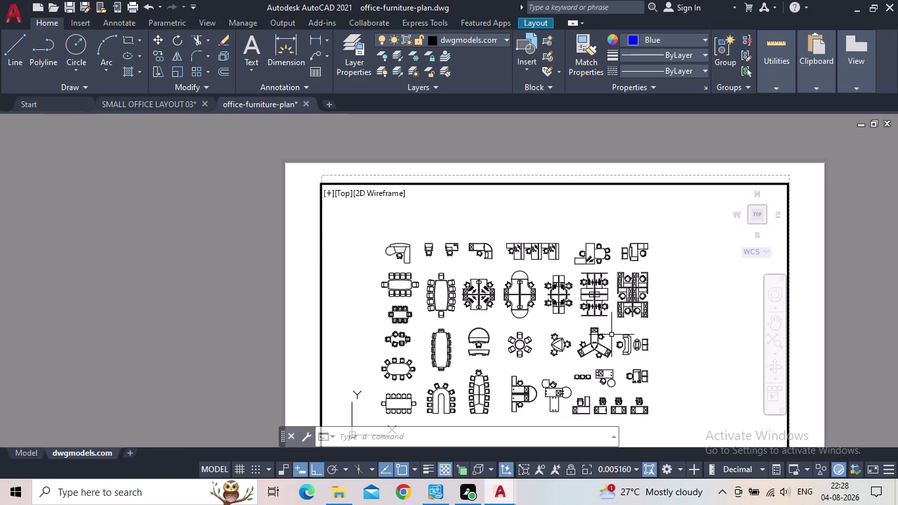
scroll(up, 3)
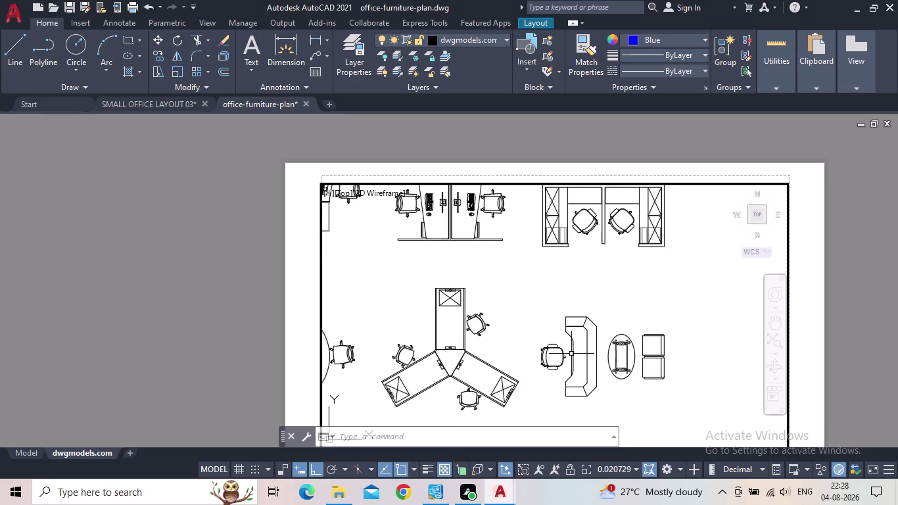
scroll(down, 3)
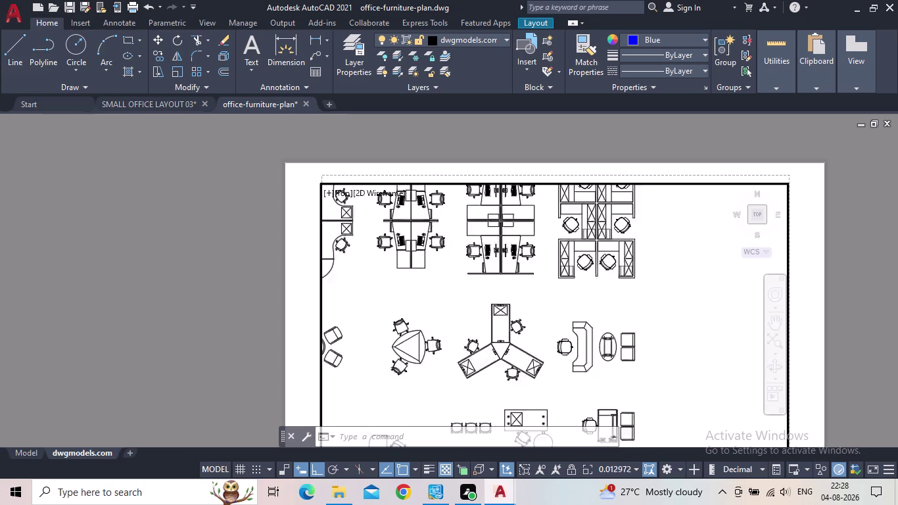
middle_drag(577, 316, 579, 375)
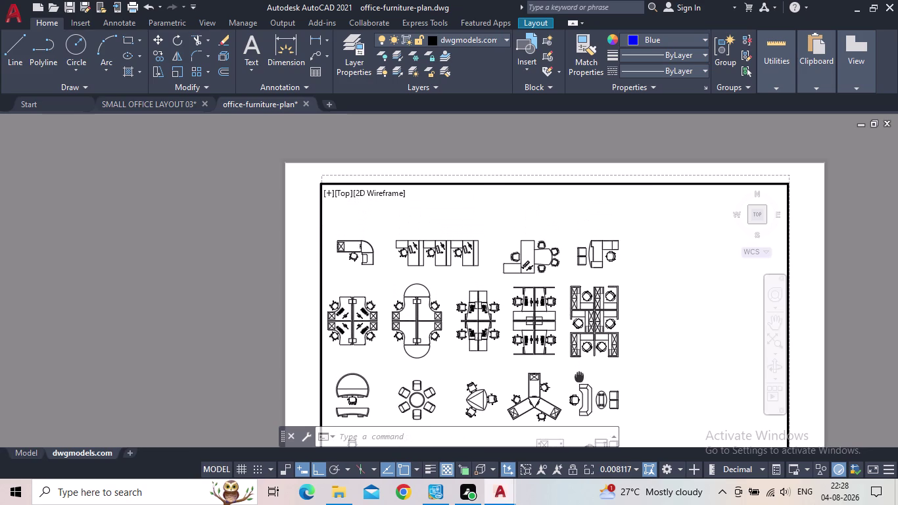
middle_drag(579, 375, 592, 260)
scroll(up, 3)
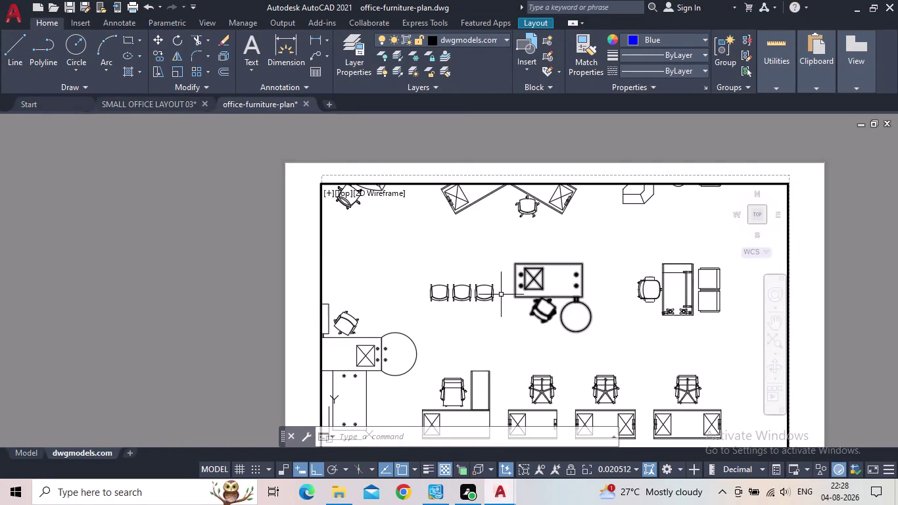
scroll(up, 3)
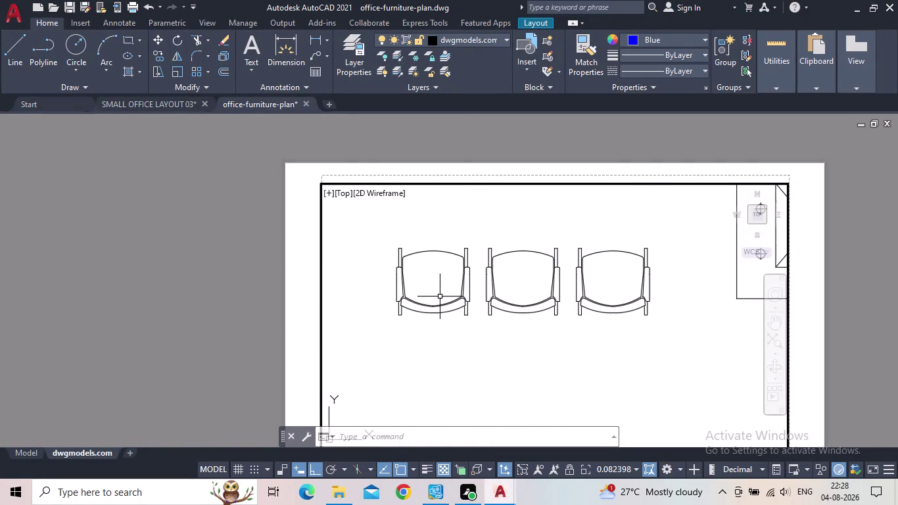
scroll(down, 3)
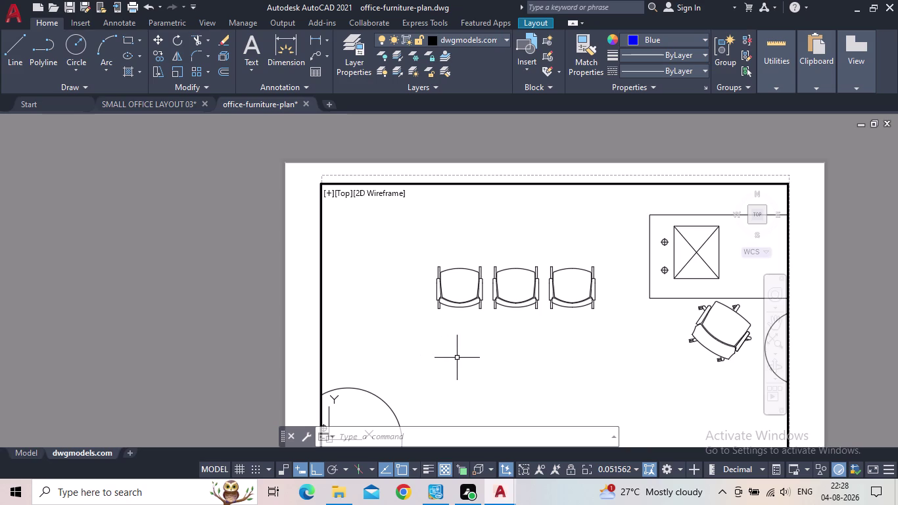
scroll(down, 3)
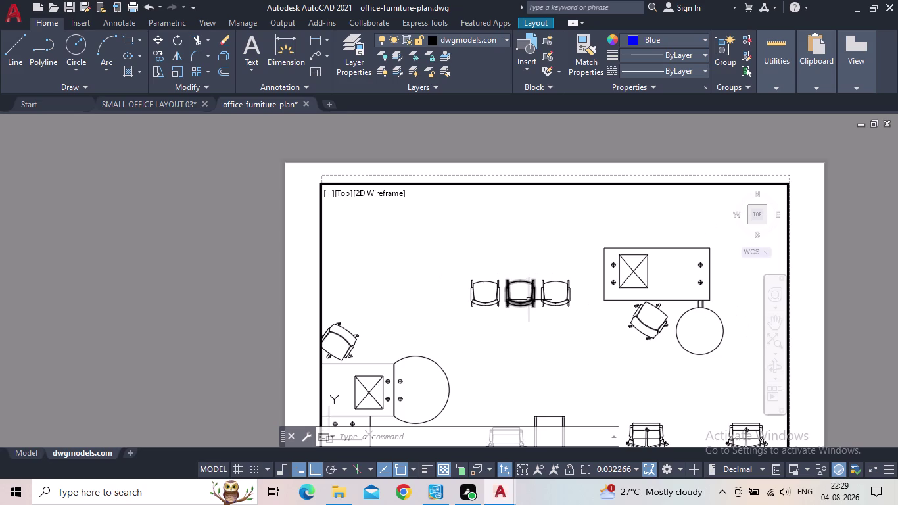
scroll(down, 3)
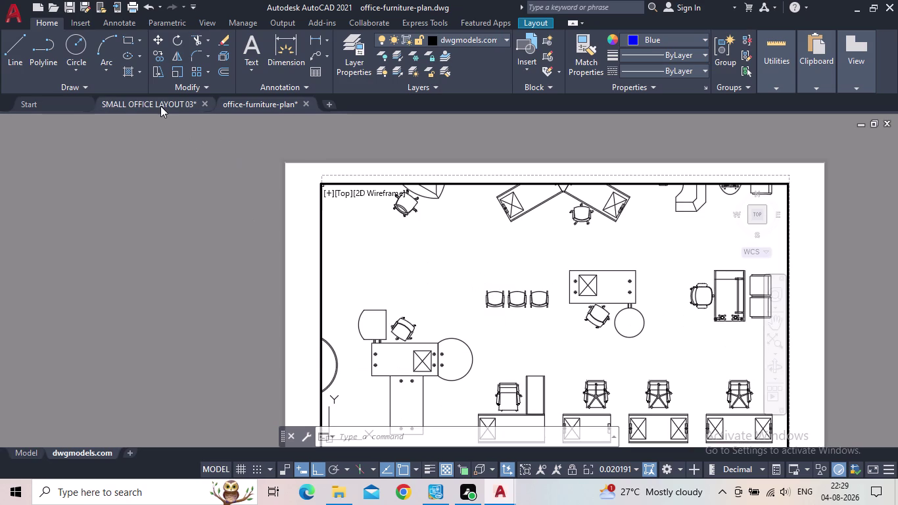
click(160, 102)
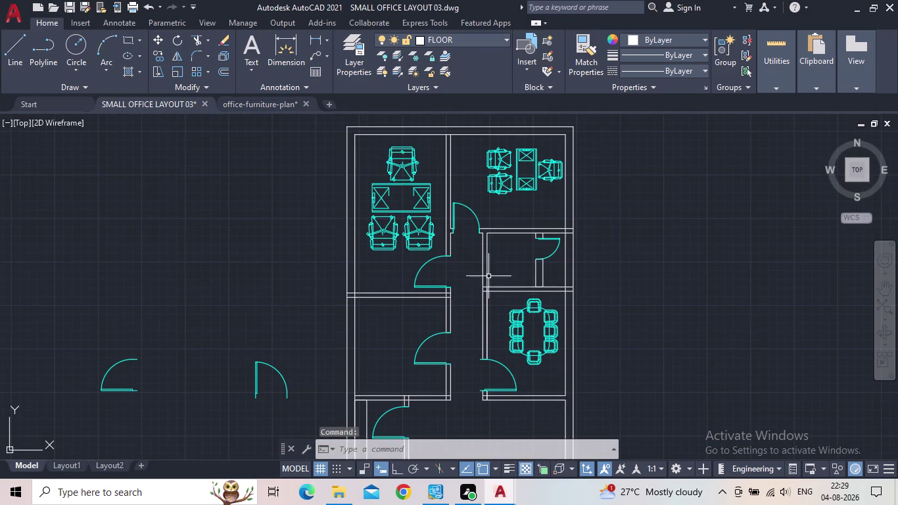
Draw a roughly 8'-9" by 1'-1" rectangle along the wall below the waiting-area chairs.
click(122, 41)
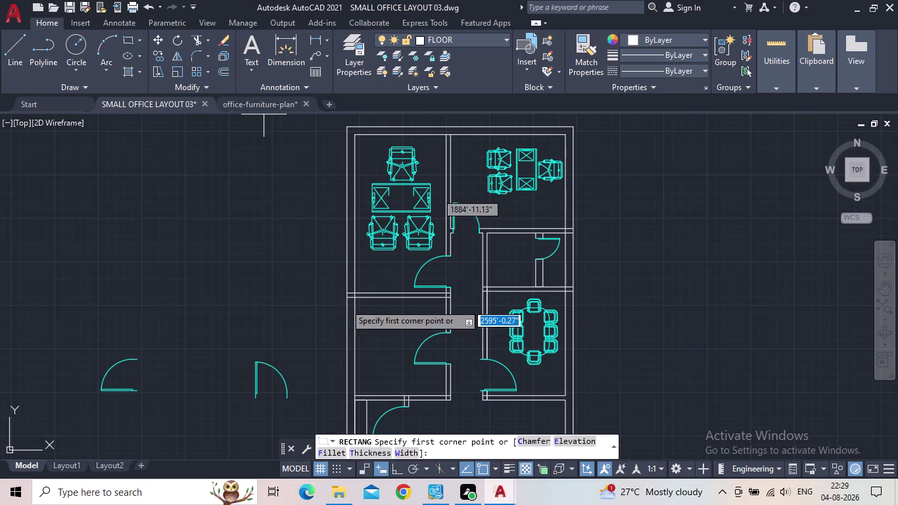
scroll(up, 3)
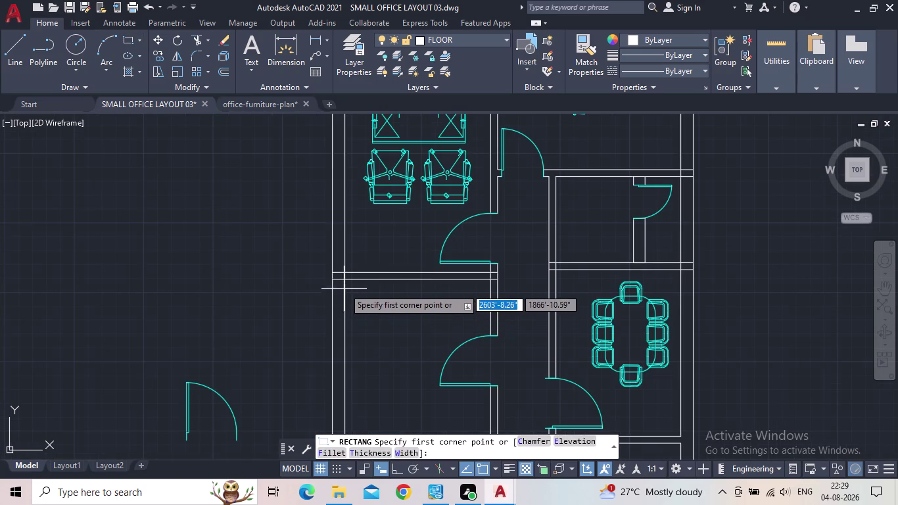
scroll(up, 3)
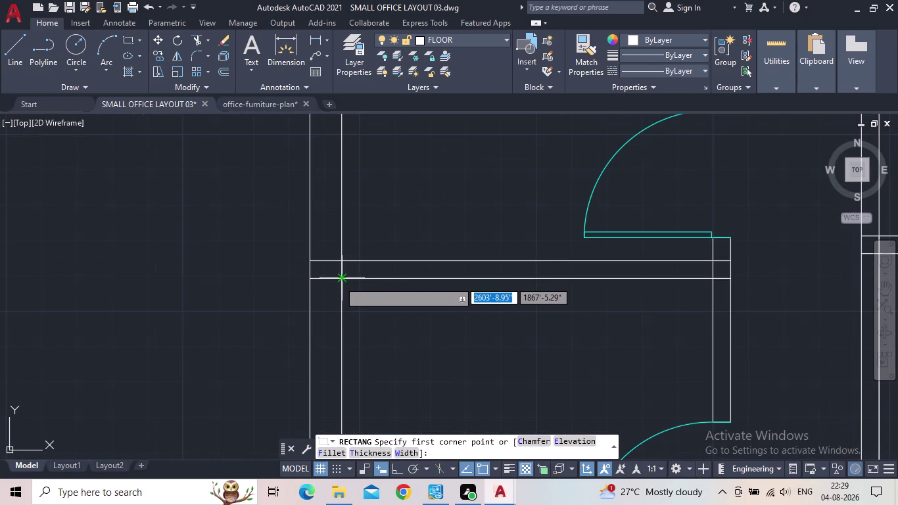
click(337, 281)
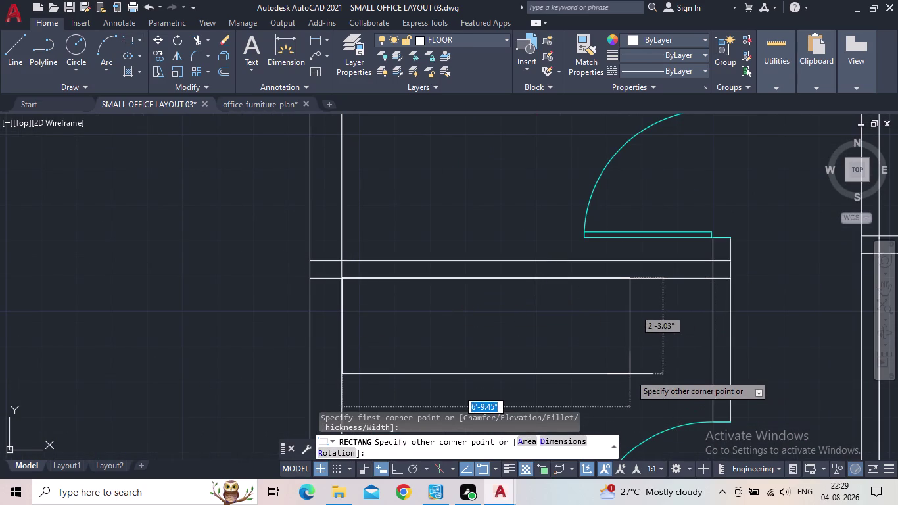
middle_drag(632, 369, 629, 340)
scroll(down, 3)
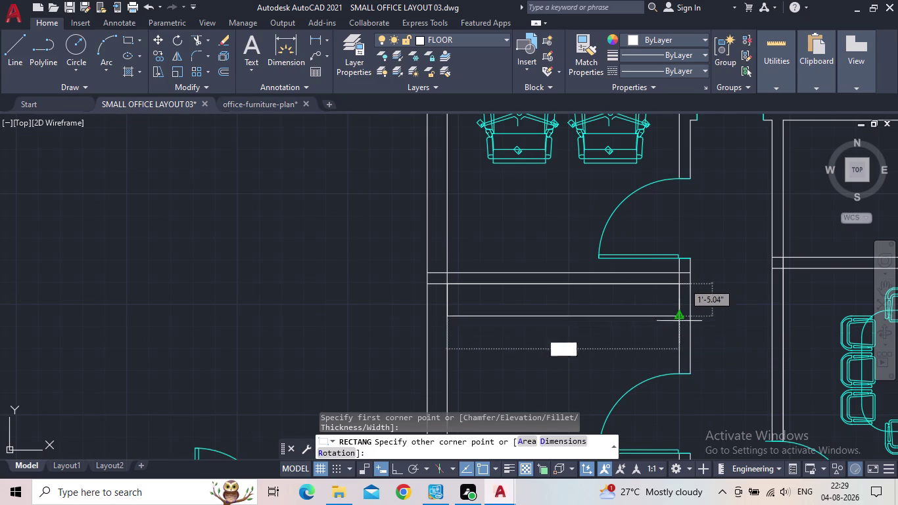
scroll(up, 3)
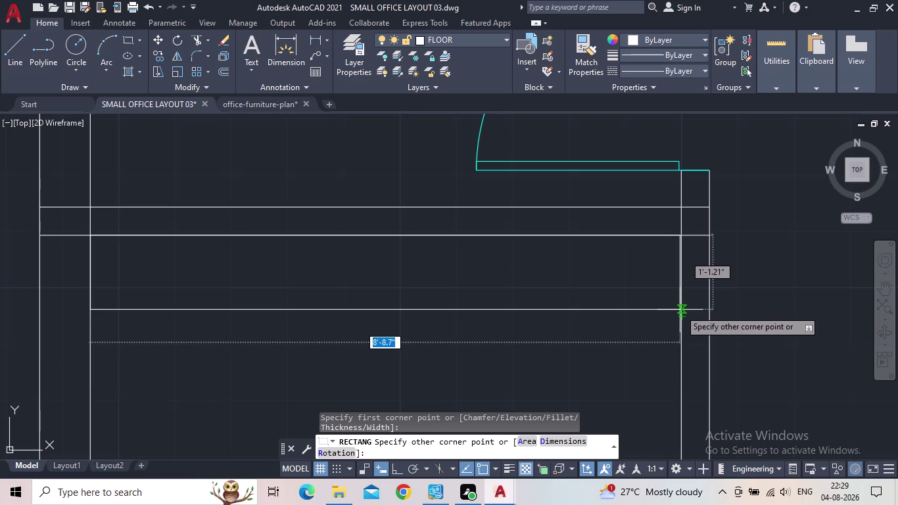
scroll(up, 3)
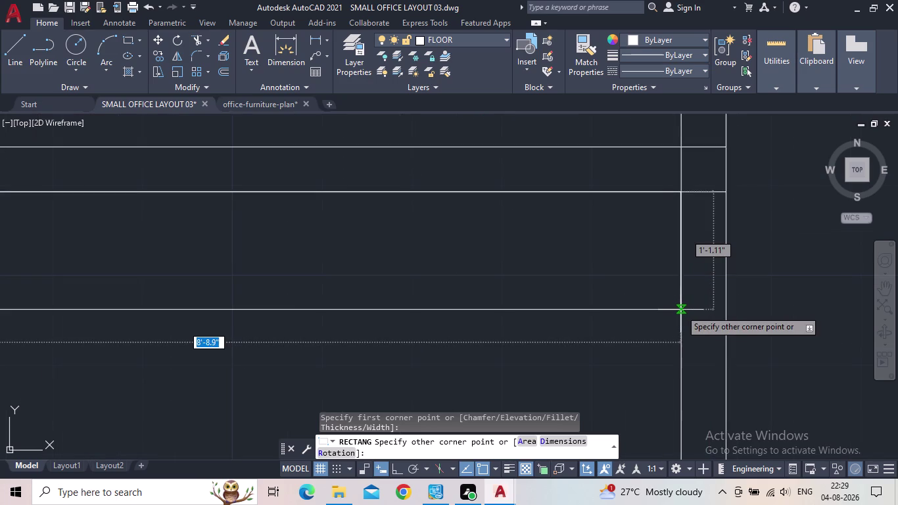
scroll(down, 3)
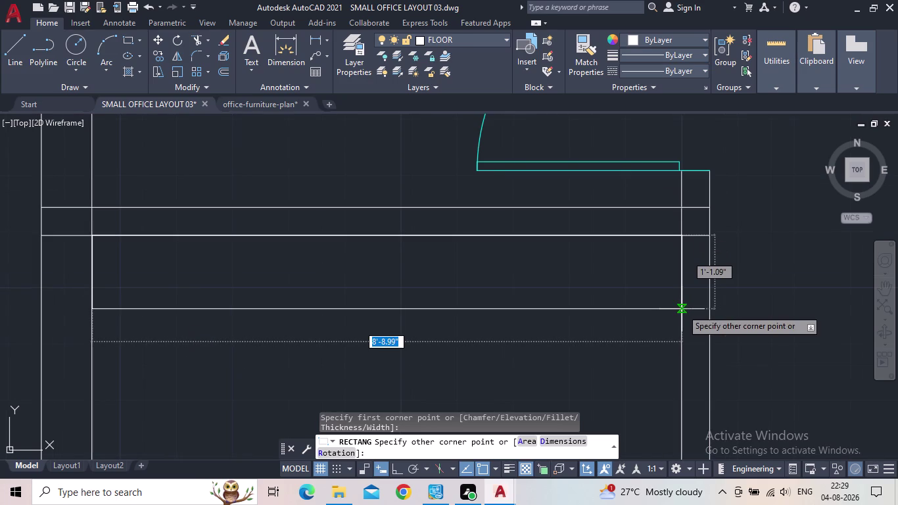
click(681, 307)
scroll(down, 3)
middle_click(641, 335)
scroll(up, 3)
scroll(up, 3)
scroll(down, 3)
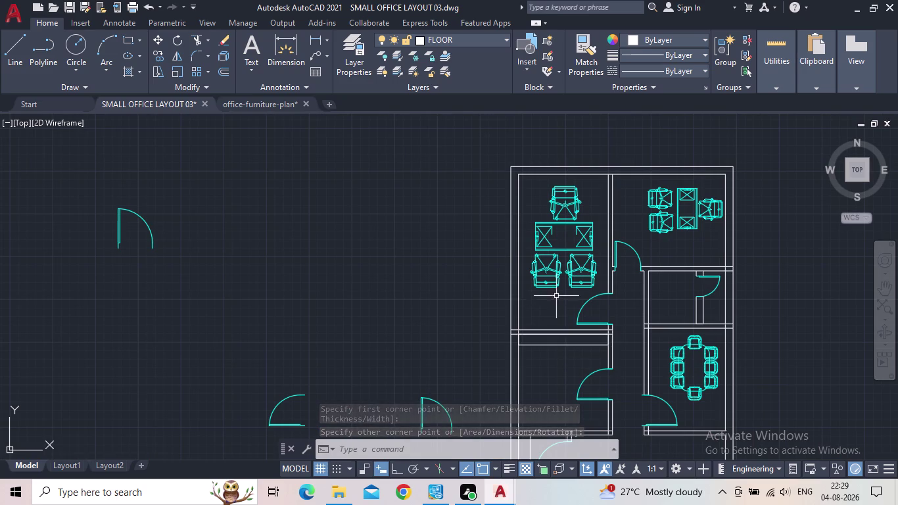
Copy the two waiting-area armchairs into the room just below.
scroll(up, 3)
click(626, 293)
click(502, 225)
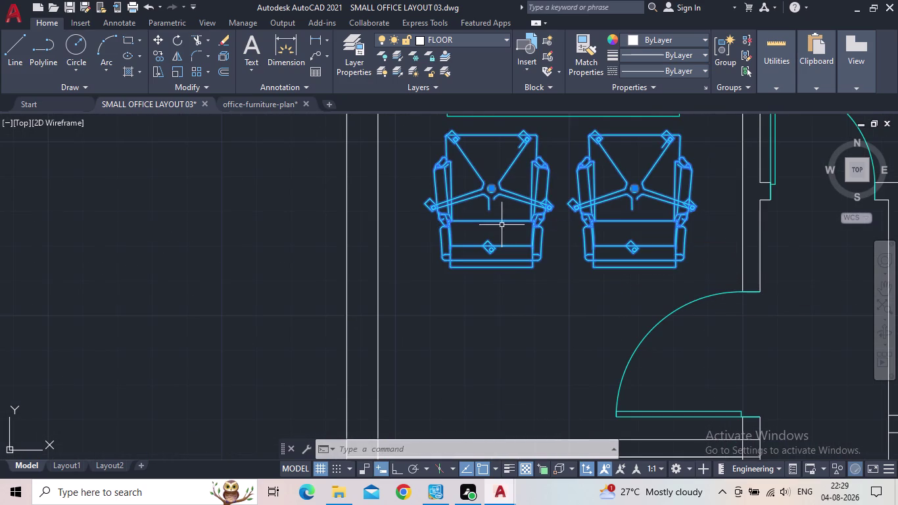
key(c)
key(o)
key(Return)
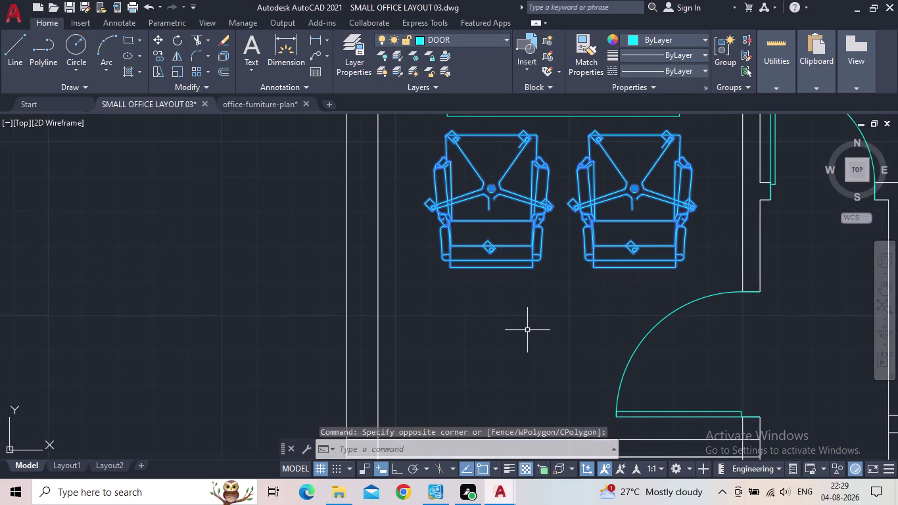
drag(492, 186, 491, 193)
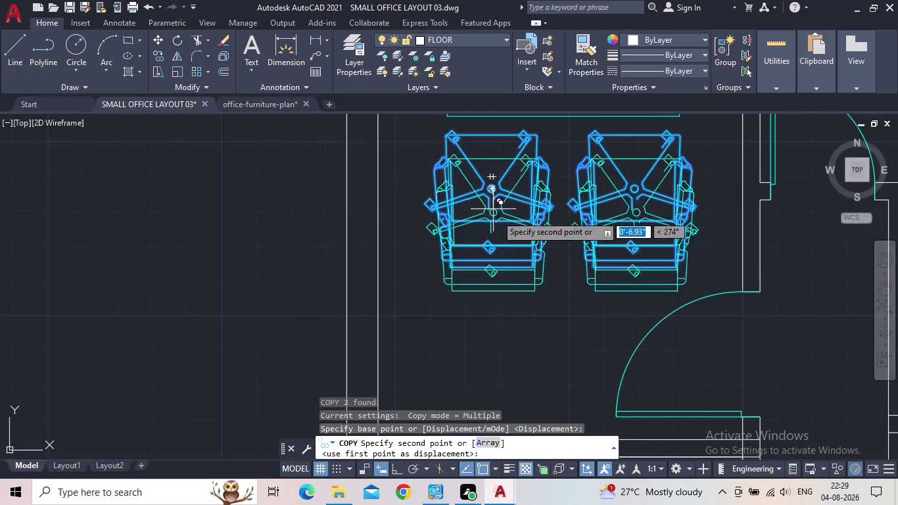
middle_drag(491, 326, 527, 233)
scroll(down, 3)
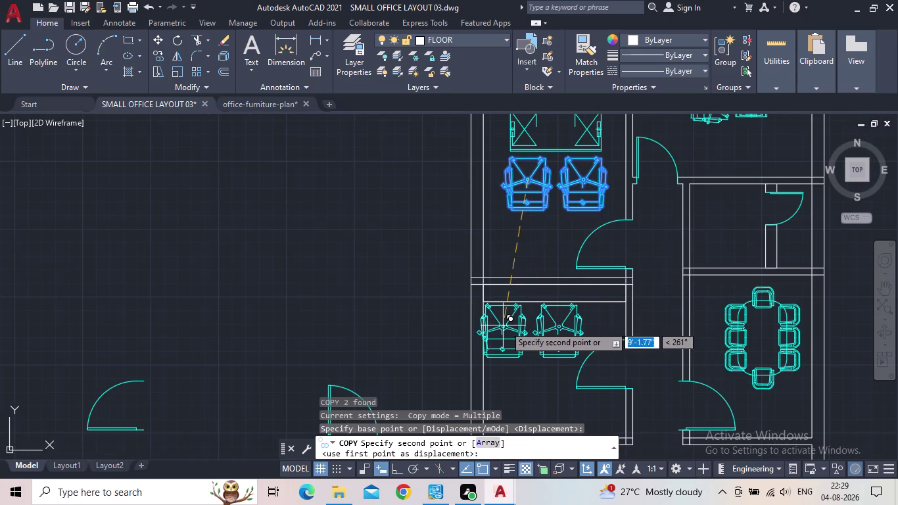
scroll(up, 3)
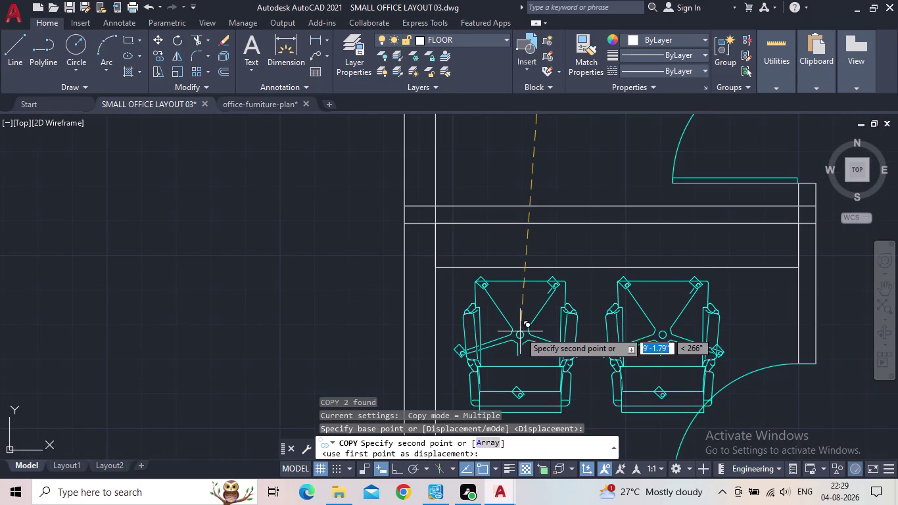
click(521, 332)
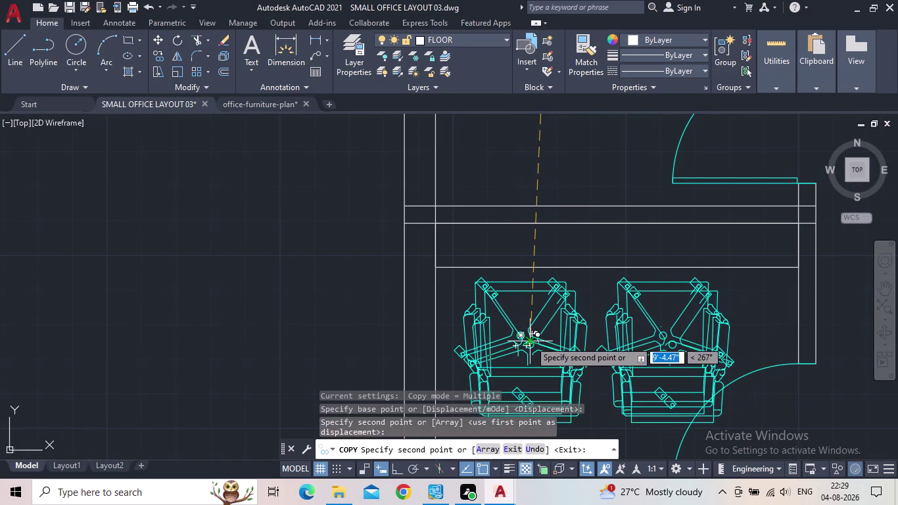
key(Escape)
Pan and zoom to inspect the copied armchairs in the lower room.
scroll(down, 3)
middle_drag(530, 339, 521, 315)
middle_drag(522, 341, 514, 290)
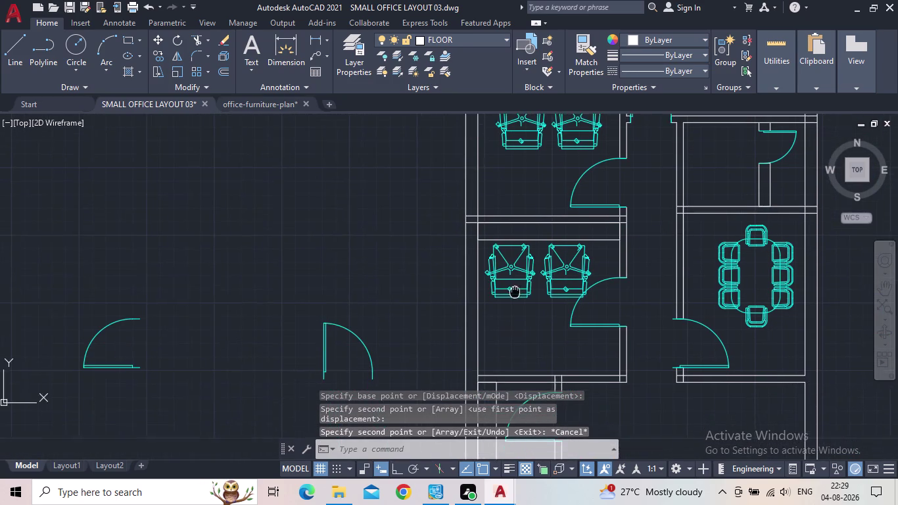
middle_drag(514, 290, 514, 287)
scroll(up, 3)
middle_drag(562, 340, 570, 303)
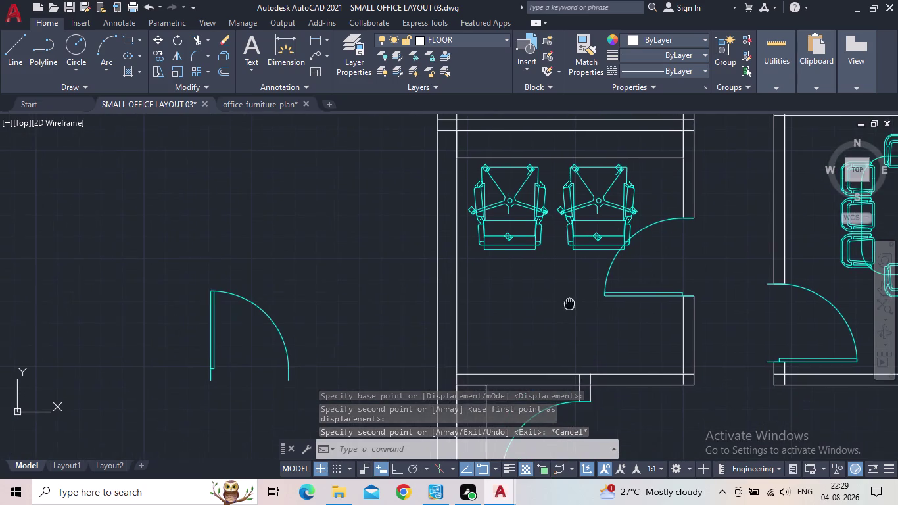
scroll(down, 3)
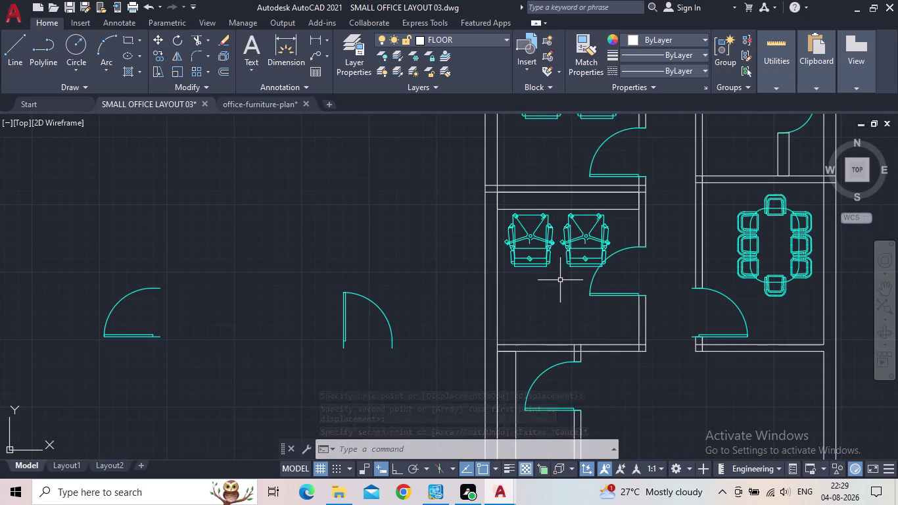
Shrink both copied armchairs with SCALE from a base point on the chairs.
click(573, 282)
click(533, 247)
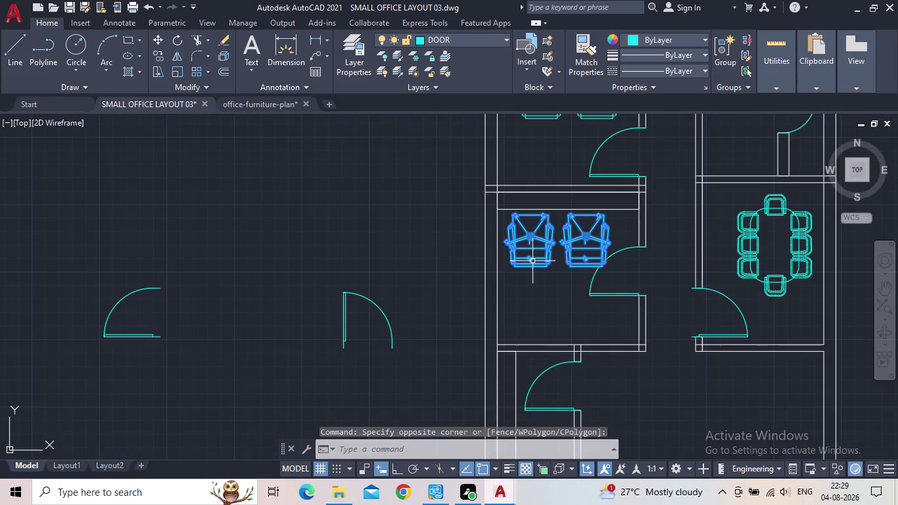
key(s)
text(c)
key(space)
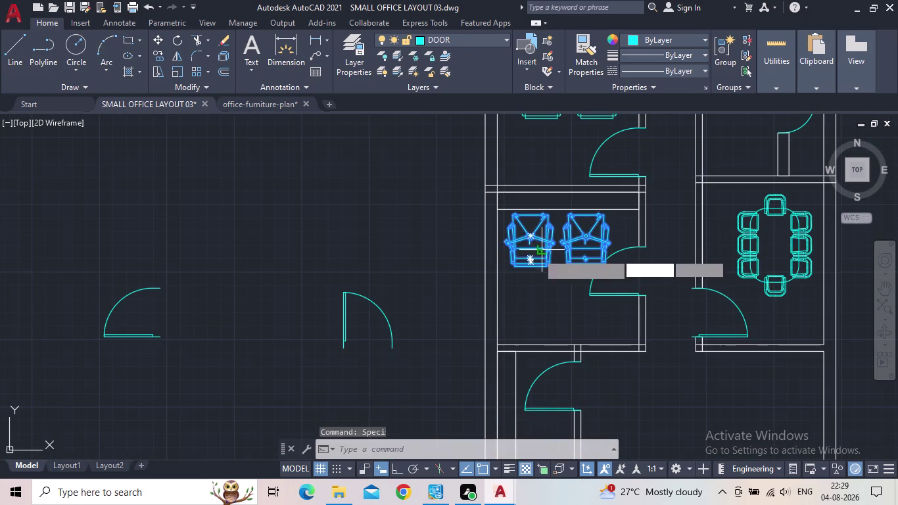
click(530, 245)
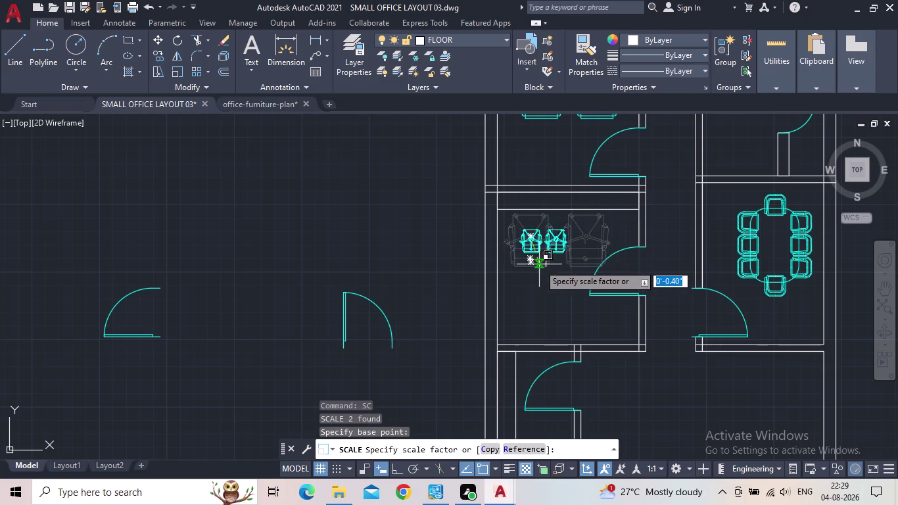
click(553, 272)
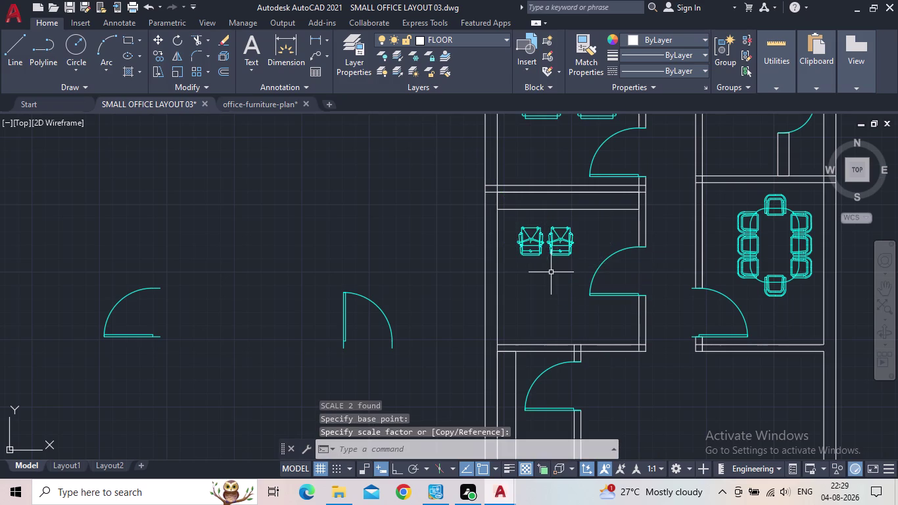
Move the left and right armchairs up toward the upper wall, level with each other.
scroll(up, 3)
click(547, 248)
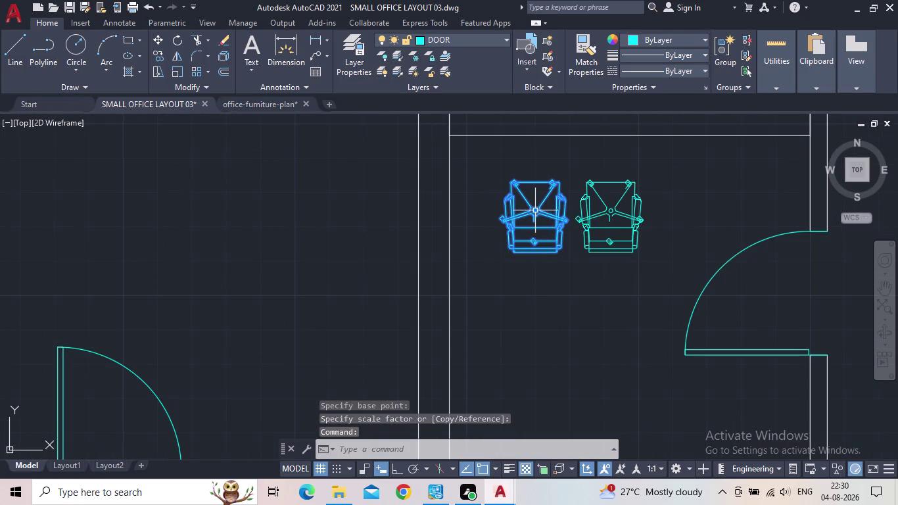
drag(534, 211, 528, 198)
click(505, 179)
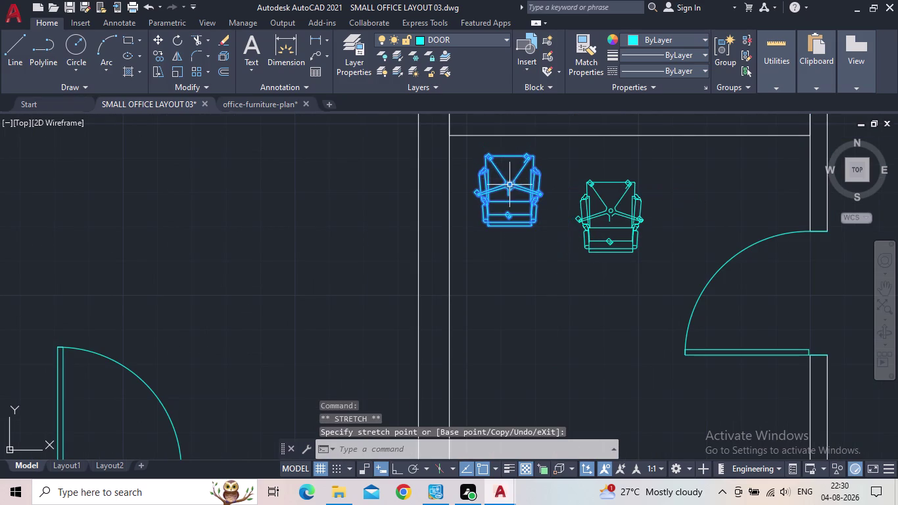
click(604, 205)
drag(611, 213, 615, 204)
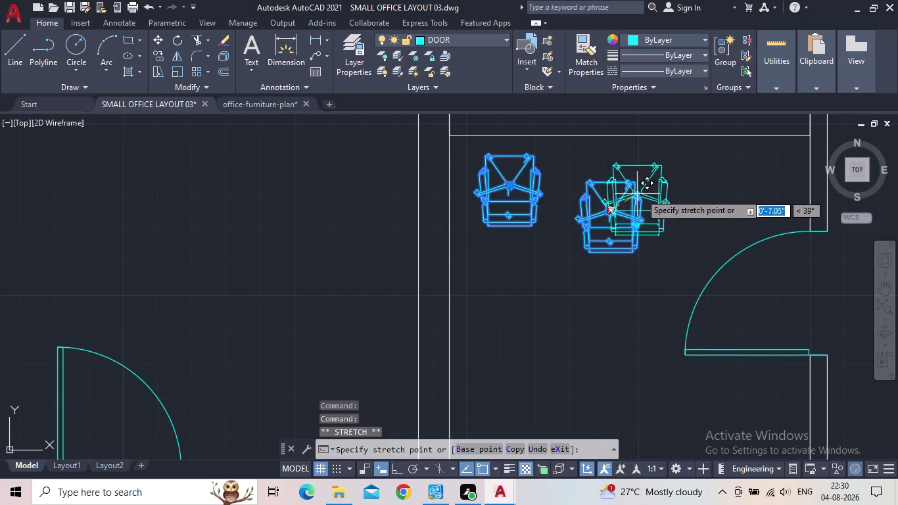
click(666, 190)
Clear the selection and reframe the view on the armchair room.
scroll(down, 3)
middle_drag(586, 206, 548, 228)
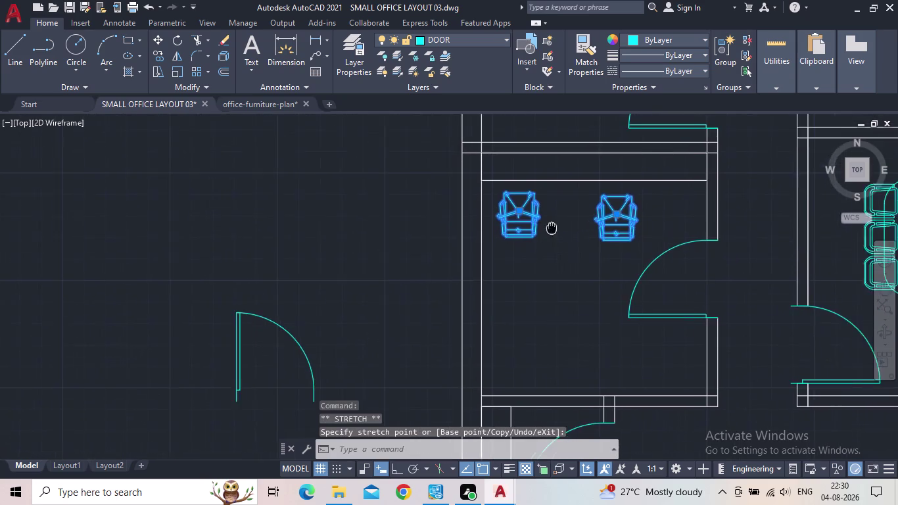
middle_drag(548, 228, 547, 228)
scroll(down, 3)
key(Escape)
middle_click(560, 241)
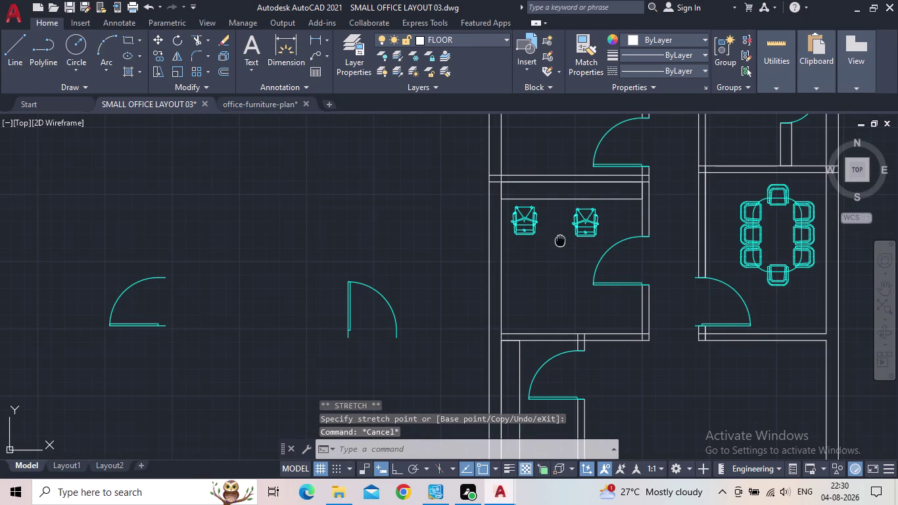
scroll(up, 3)
scroll(down, 3)
middle_drag(548, 245, 537, 267)
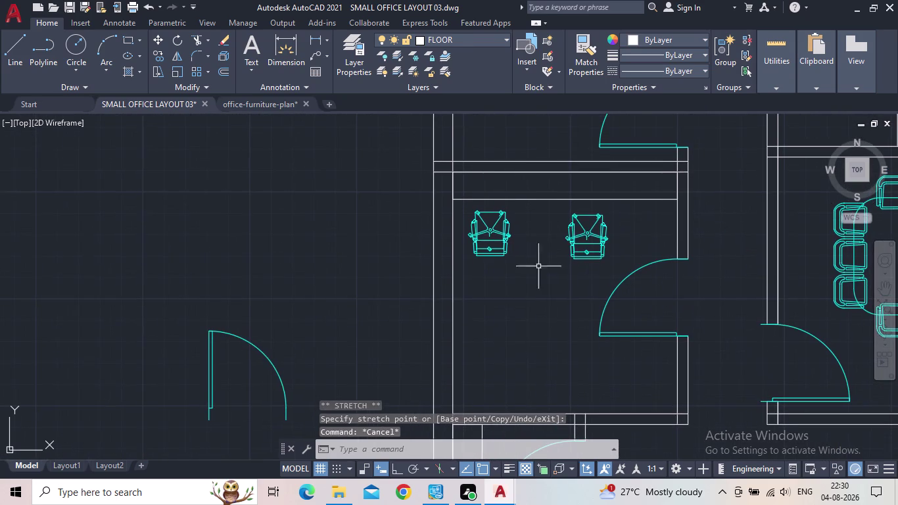
scroll(down, 3)
middle_click(562, 258)
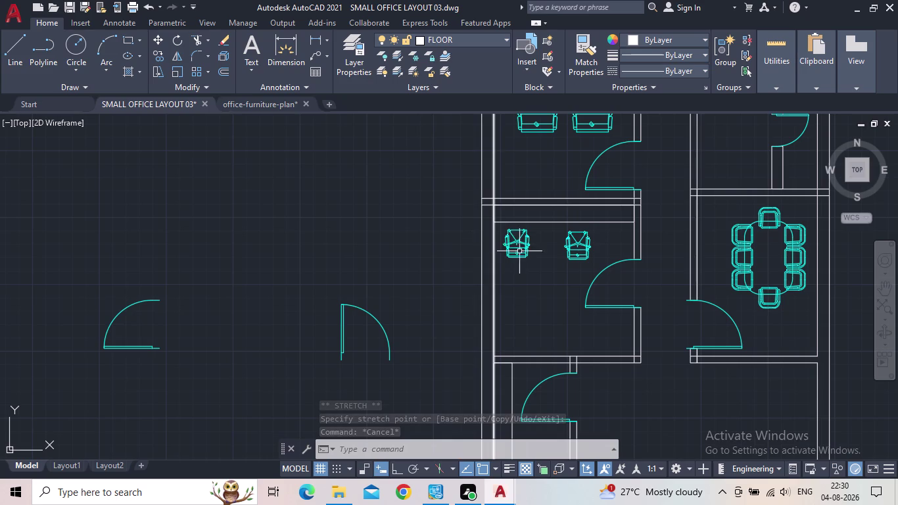
middle_drag(554, 267, 531, 271)
scroll(up, 3)
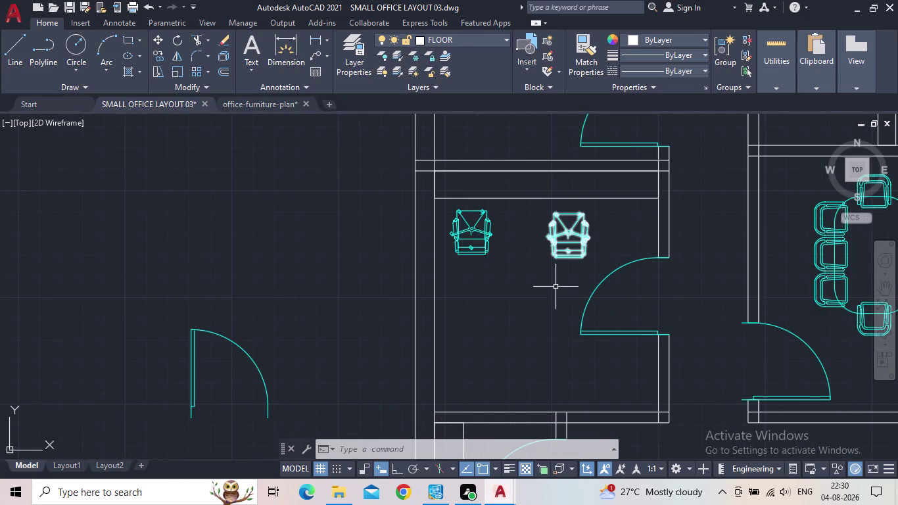
middle_drag(558, 294, 557, 282)
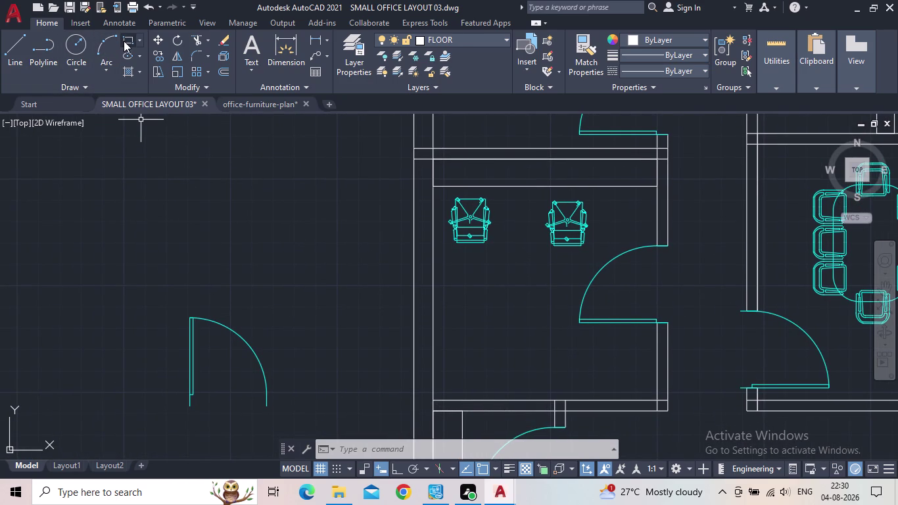
Draw a long narrow rectangle, about 8'-9", along the armchair room's bottom wall.
click(124, 41)
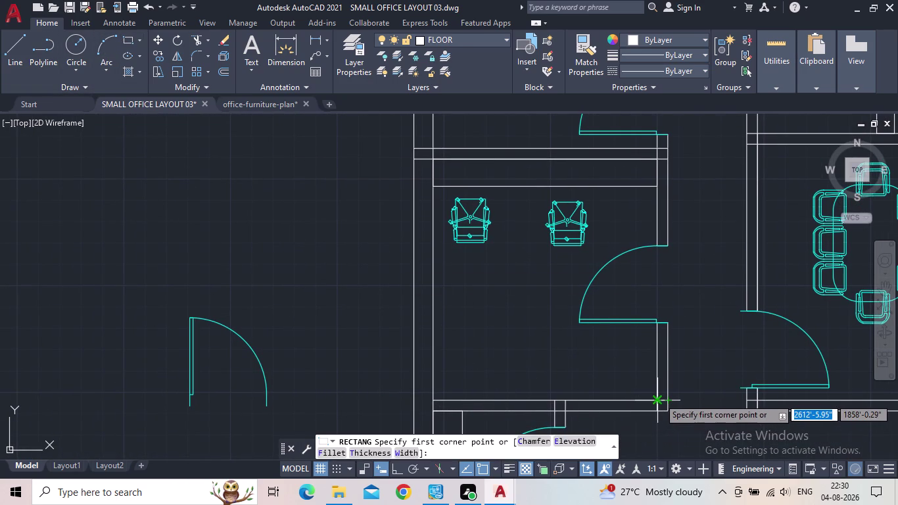
click(659, 398)
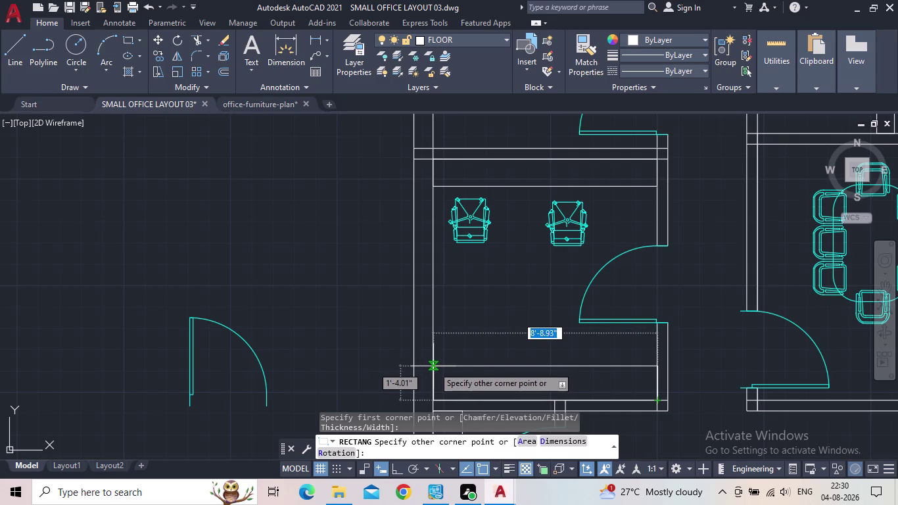
click(434, 366)
scroll(up, 3)
middle_click(536, 339)
scroll(down, 3)
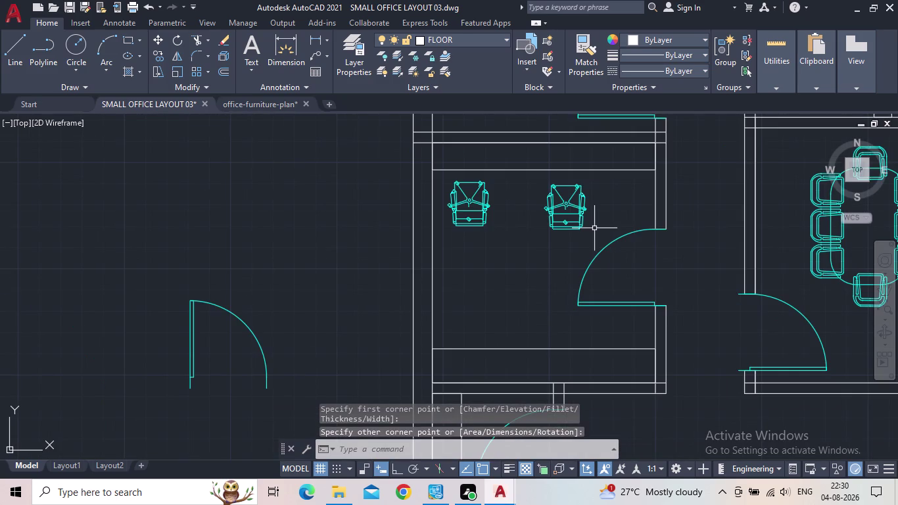
click(584, 237)
click(461, 218)
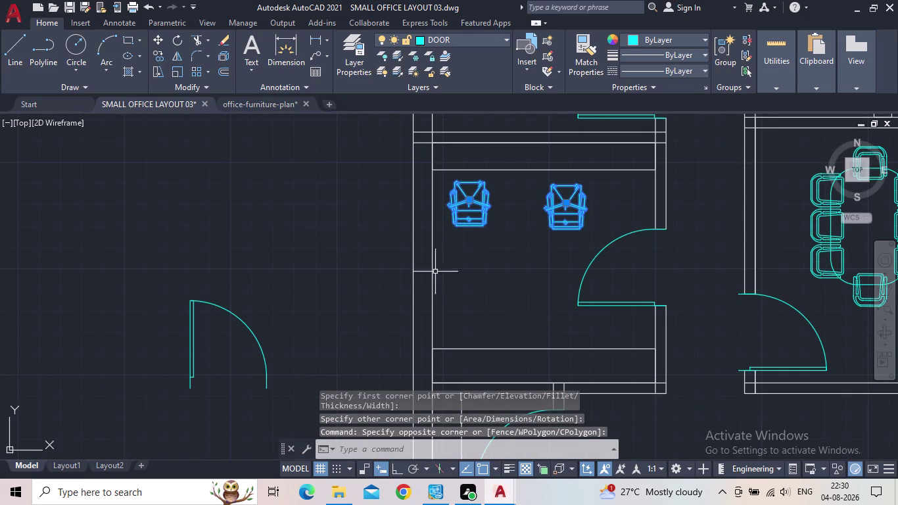
Copy the two armchairs down to the bottom wall of the room.
key(c)
key(o)
key(Return)
drag(472, 203, 470, 211)
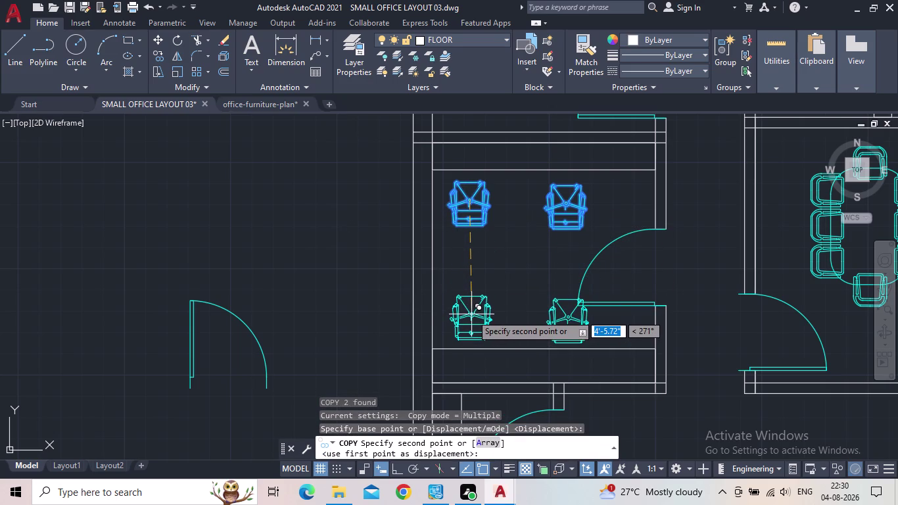
click(471, 315)
scroll(down, 3)
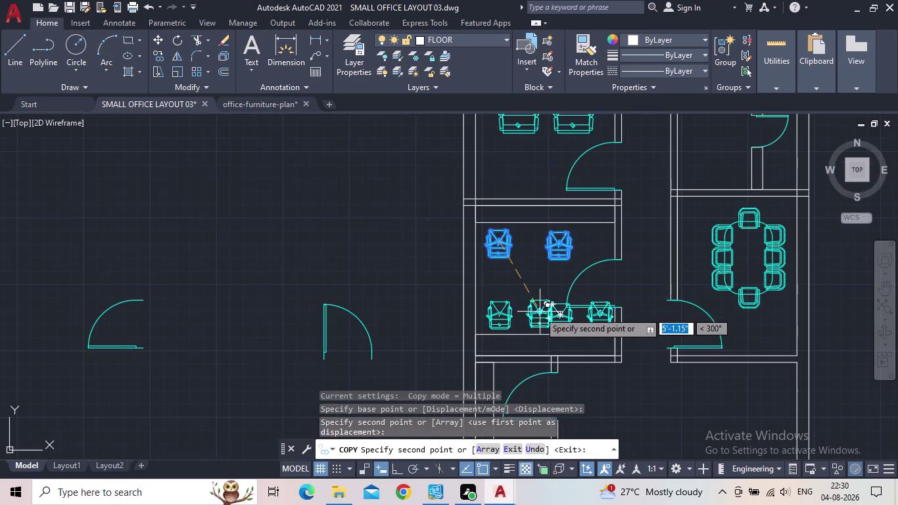
key(Escape)
scroll(up, 3)
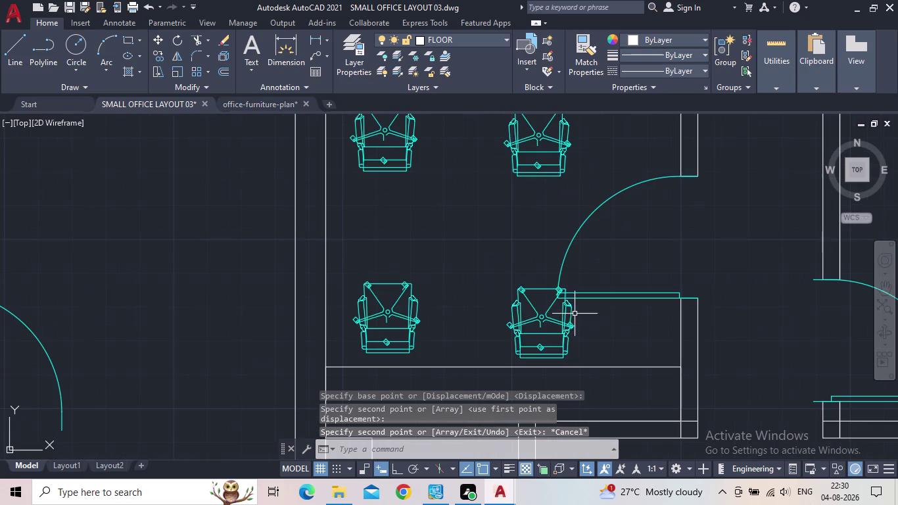
Shift the lower right armchair left so it sits beside the other one.
click(550, 319)
click(544, 318)
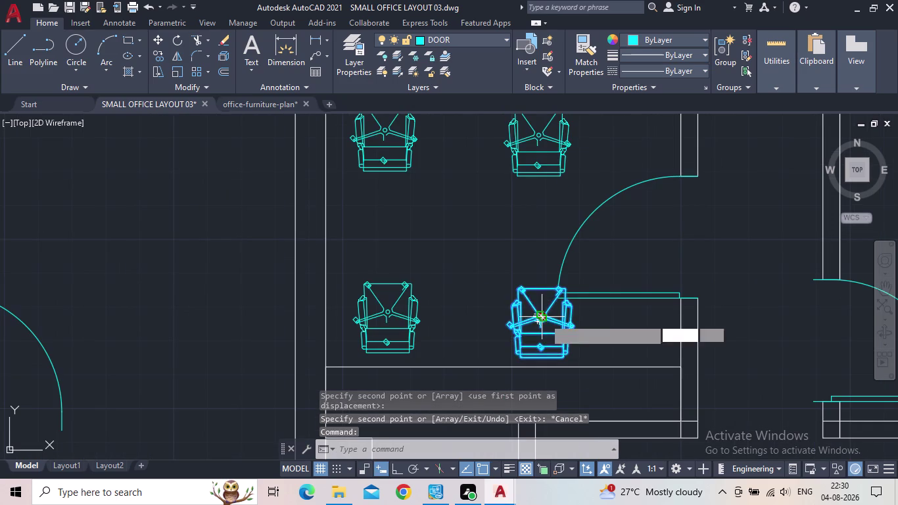
click(514, 318)
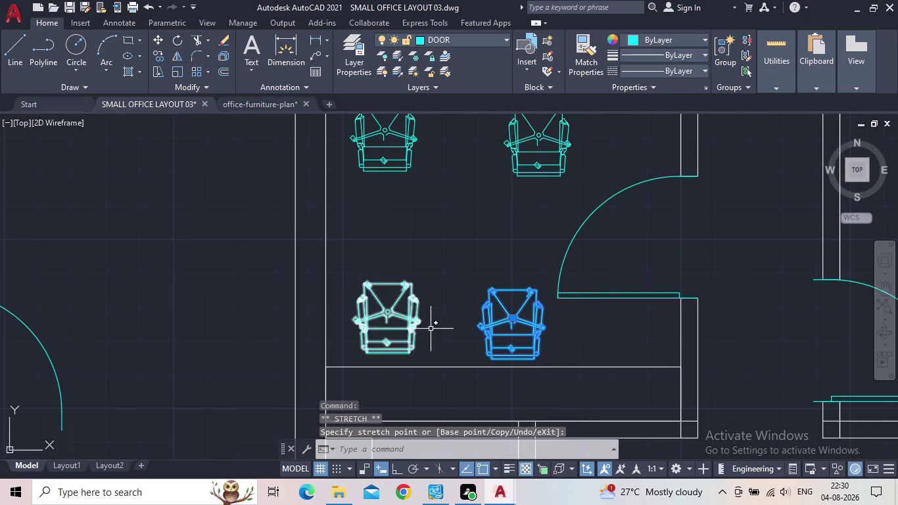
click(396, 326)
click(380, 316)
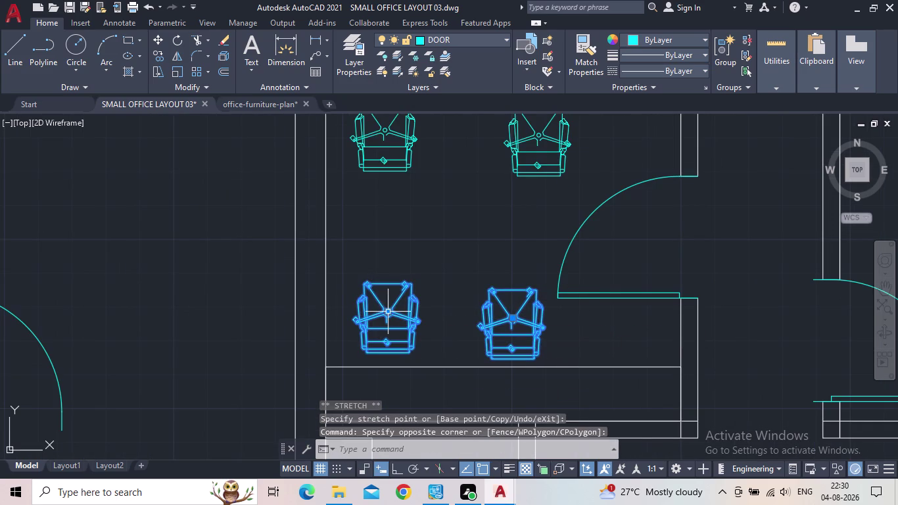
click(390, 311)
click(390, 316)
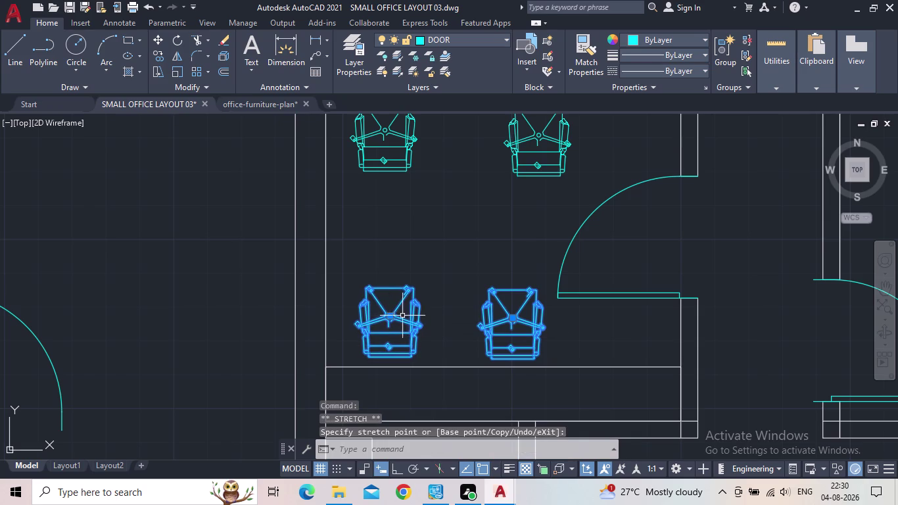
key(Escape)
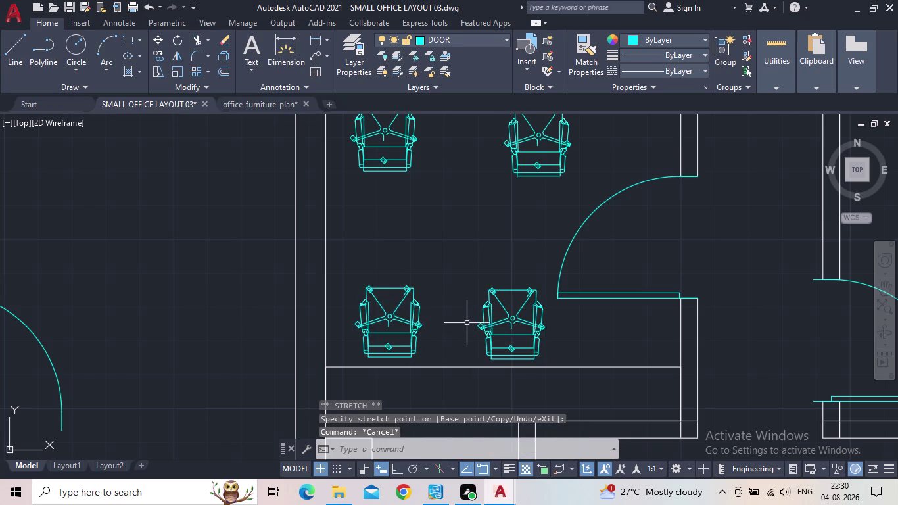
scroll(down, 3)
scroll(up, 3)
scroll(down, 3)
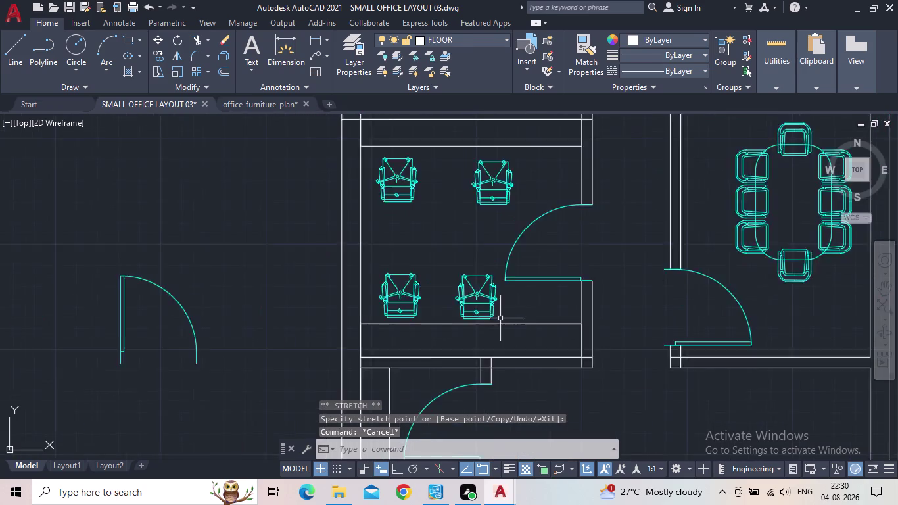
scroll(down, 3)
middle_drag(506, 315, 513, 303)
scroll(down, 3)
scroll(up, 3)
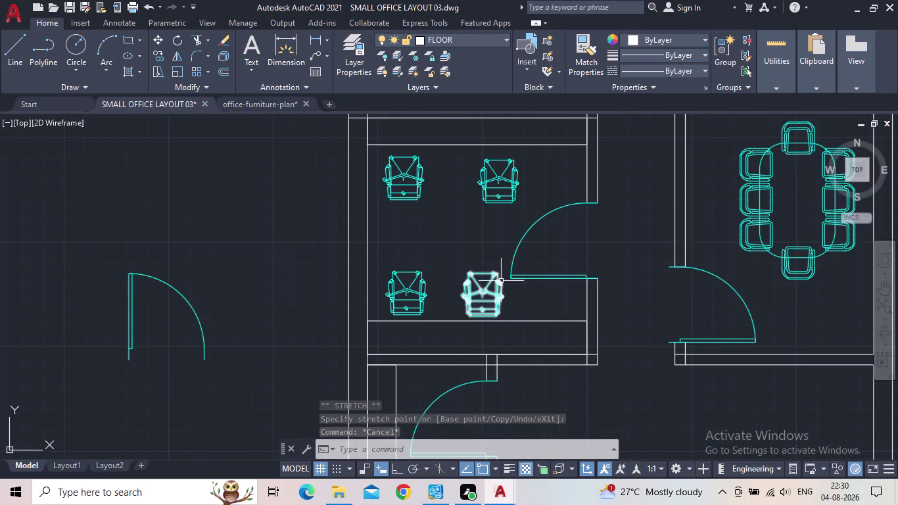
scroll(down, 3)
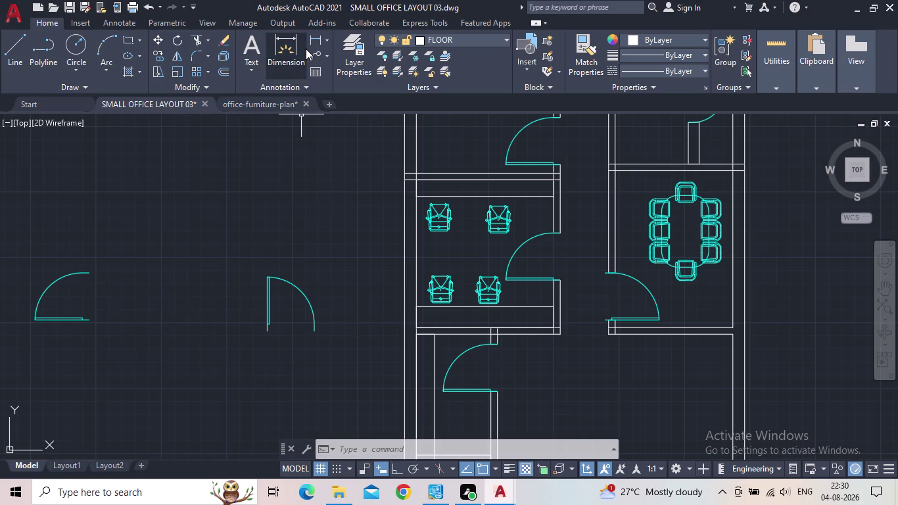
Draw a short vertical dividing line across the top counter strip.
click(11, 48)
scroll(up, 3)
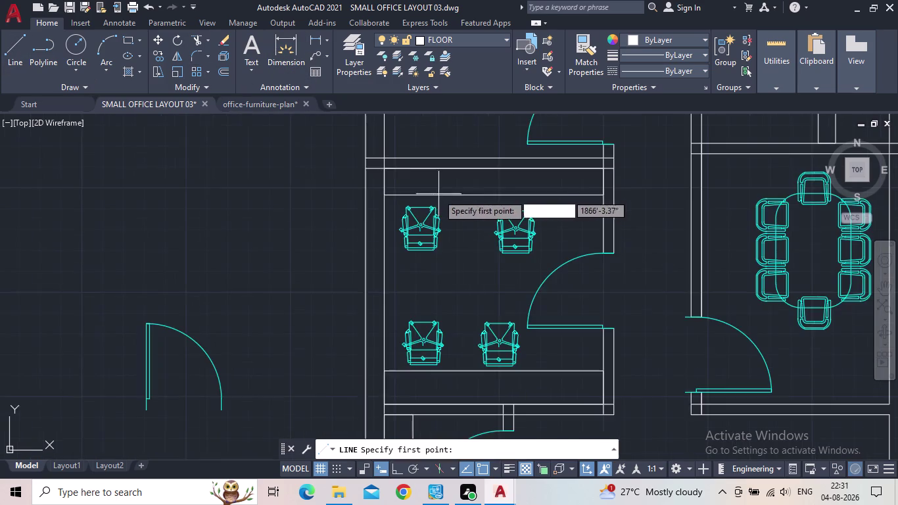
scroll(up, 3)
click(481, 199)
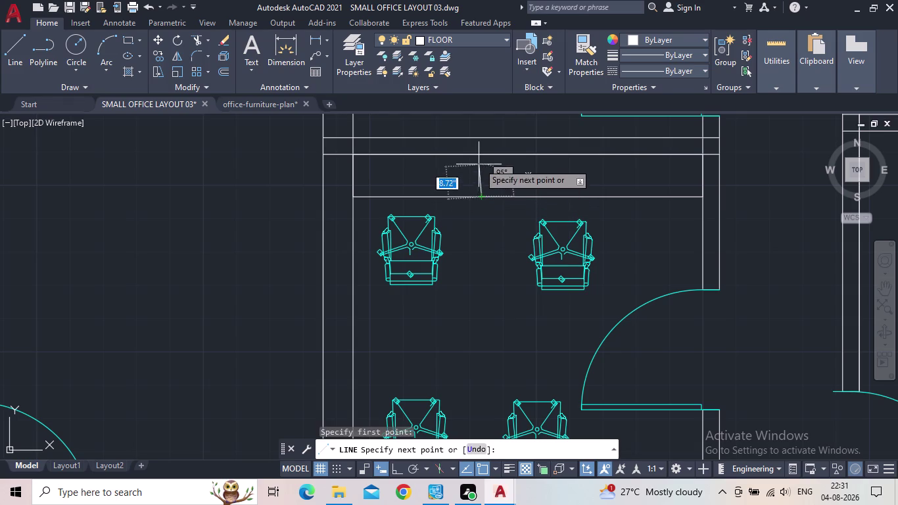
click(479, 160)
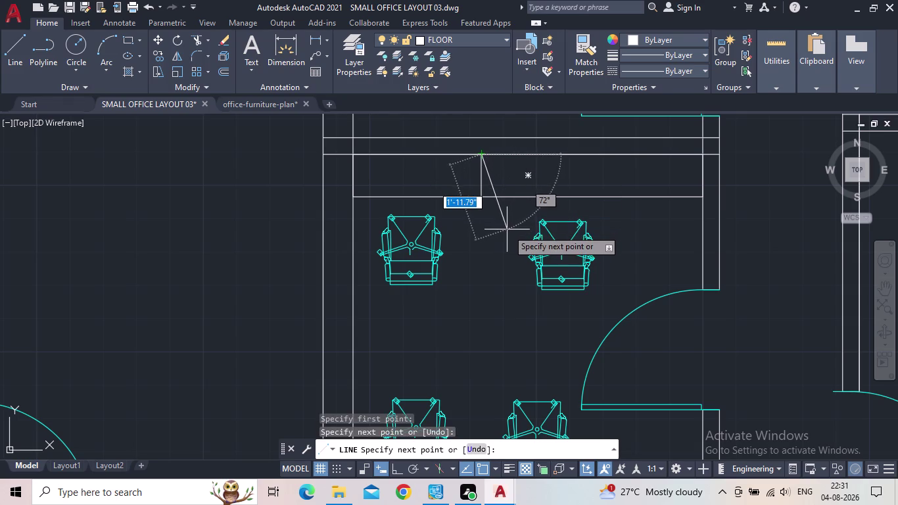
key(Escape)
middle_drag(494, 237, 415, 236)
scroll(down, 3)
middle_drag(434, 281, 426, 255)
scroll(up, 3)
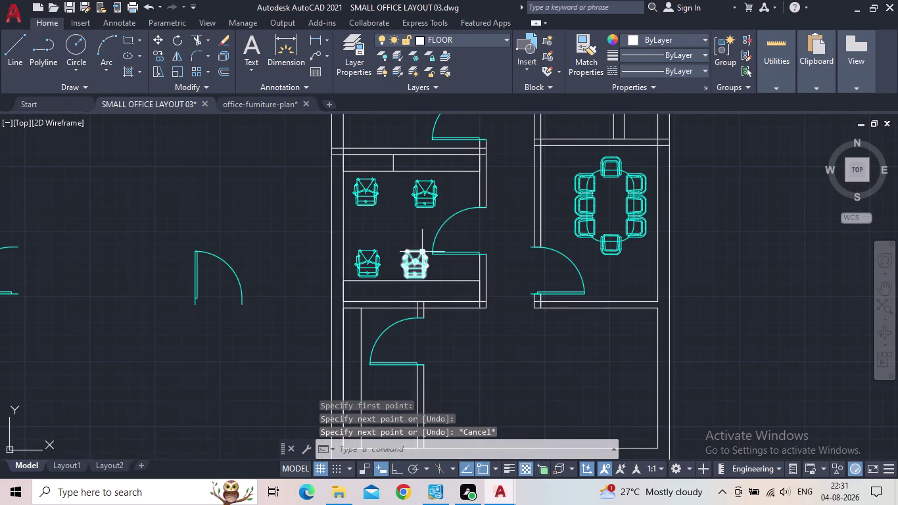
Draw a second vertical line splitting the bottom strip below the armchairs.
key(space)
scroll(up, 3)
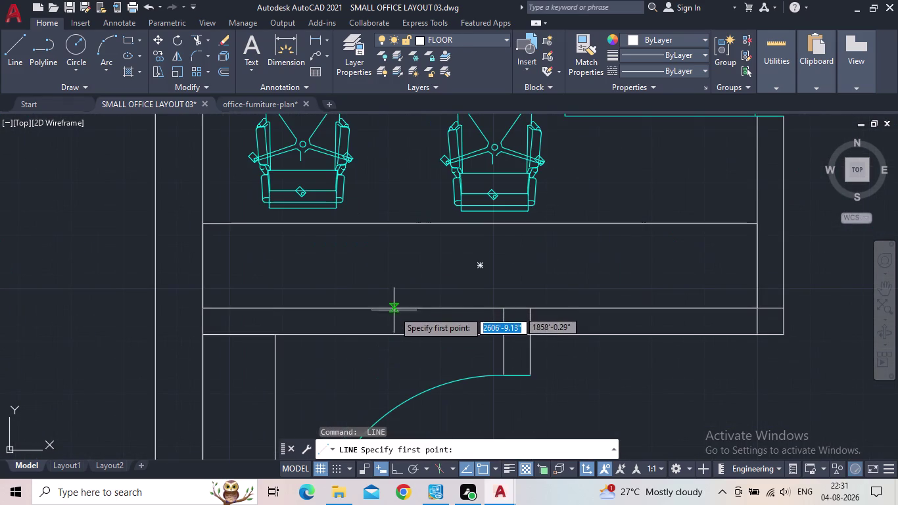
click(394, 311)
click(392, 224)
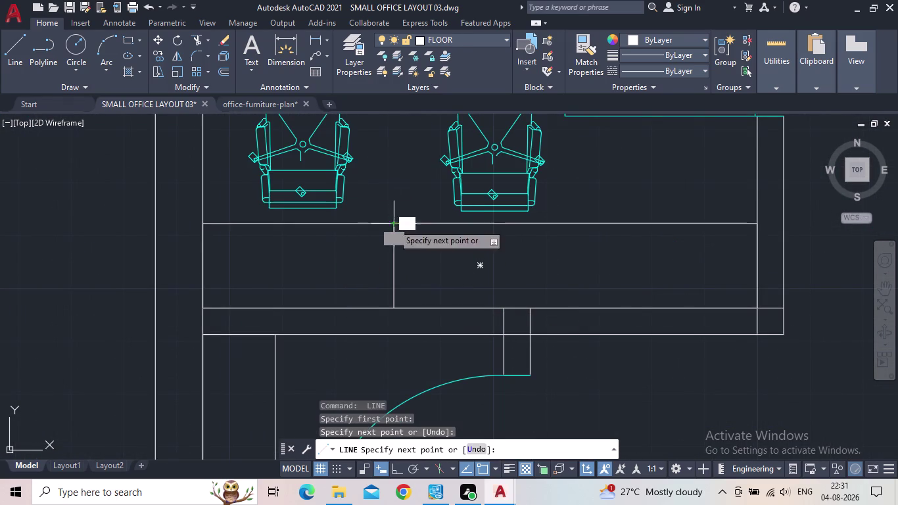
key(Escape)
scroll(down, 3)
middle_drag(394, 303, 396, 328)
scroll(down, 3)
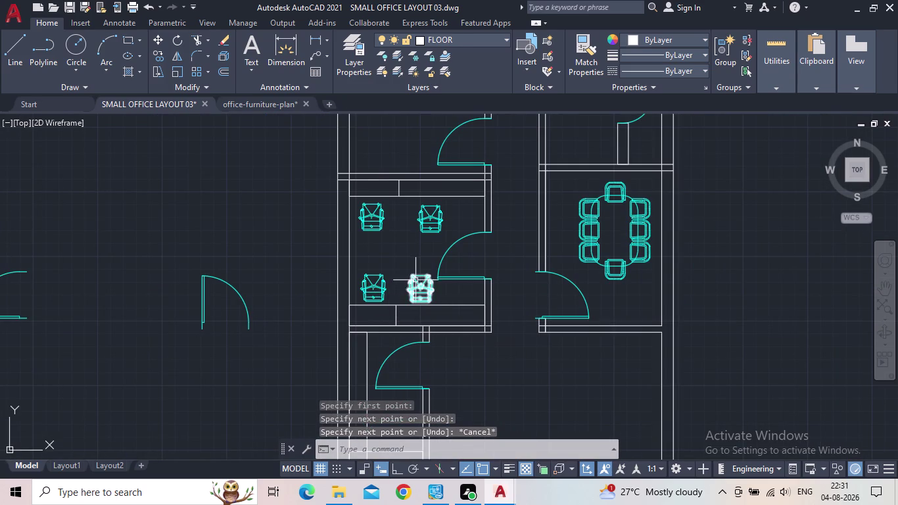
scroll(down, 3)
middle_drag(425, 305, 560, 308)
scroll(up, 3)
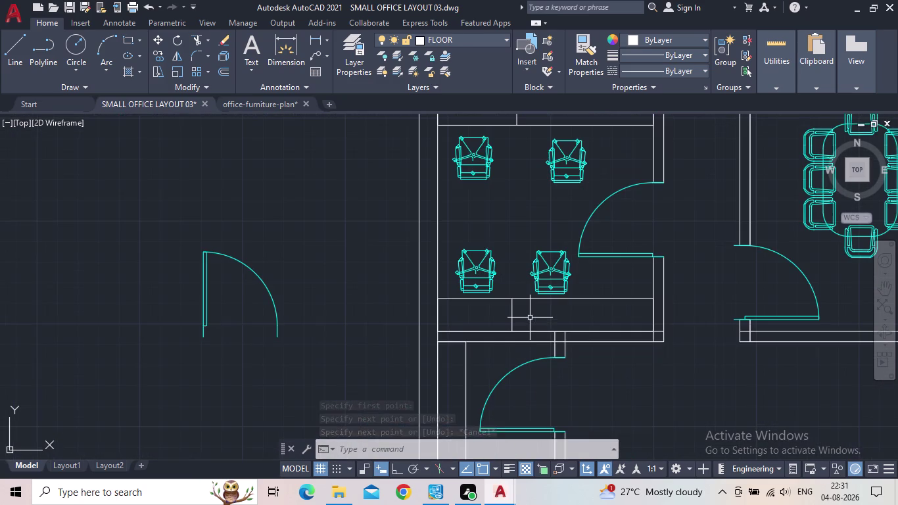
scroll(down, 3)
scroll(down, 3)
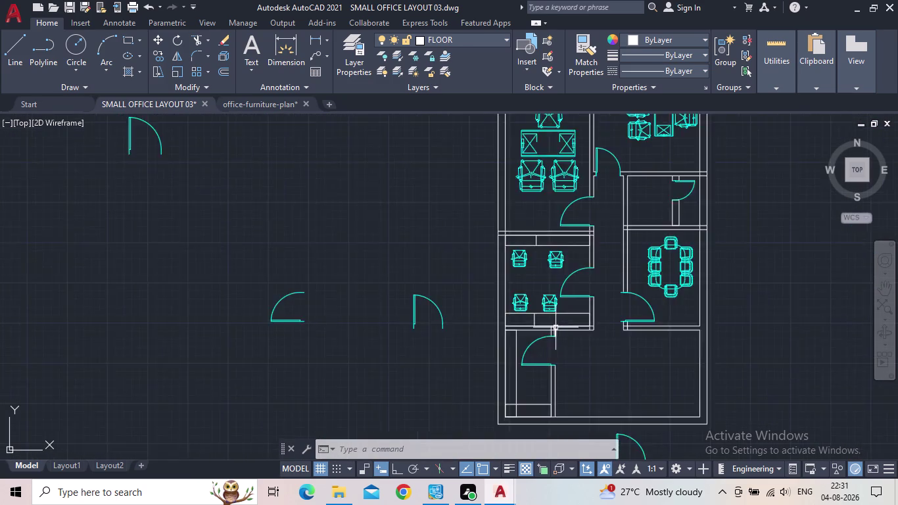
scroll(down, 3)
scroll(up, 3)
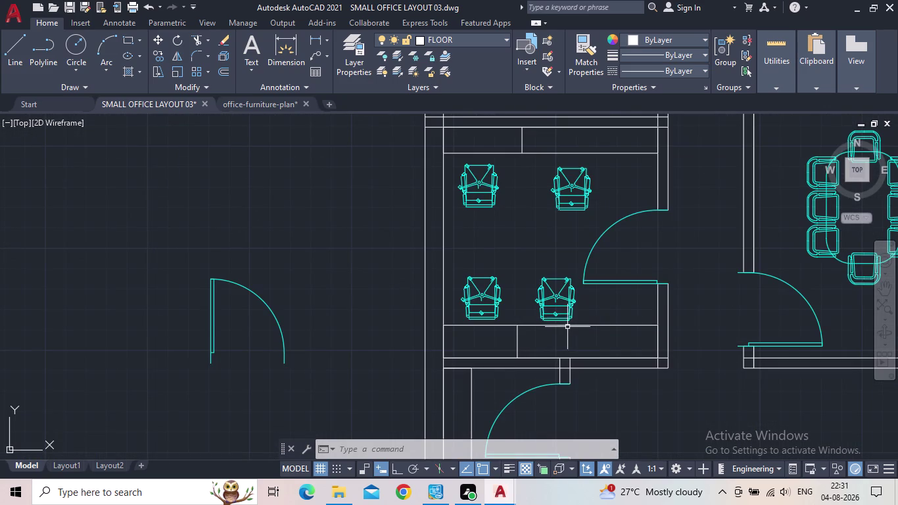
scroll(down, 3)
middle_drag(615, 356, 596, 342)
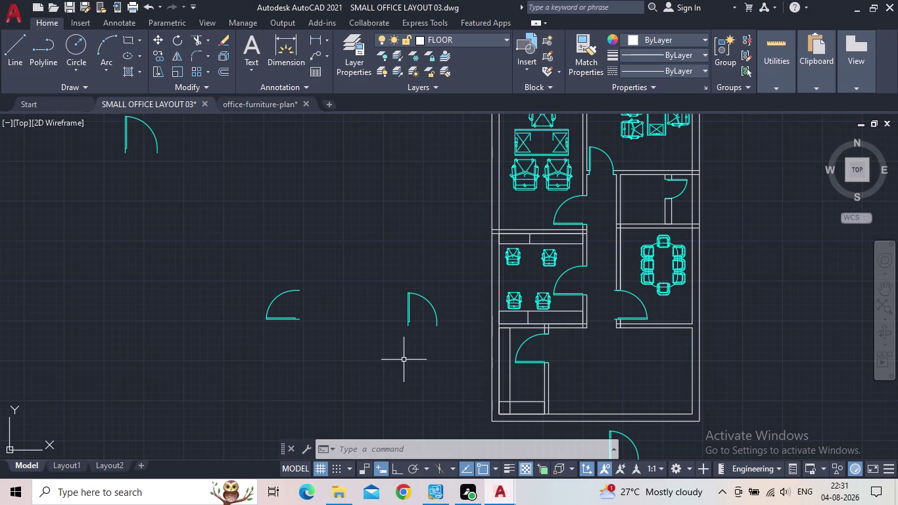
scroll(up, 3)
scroll(down, 3)
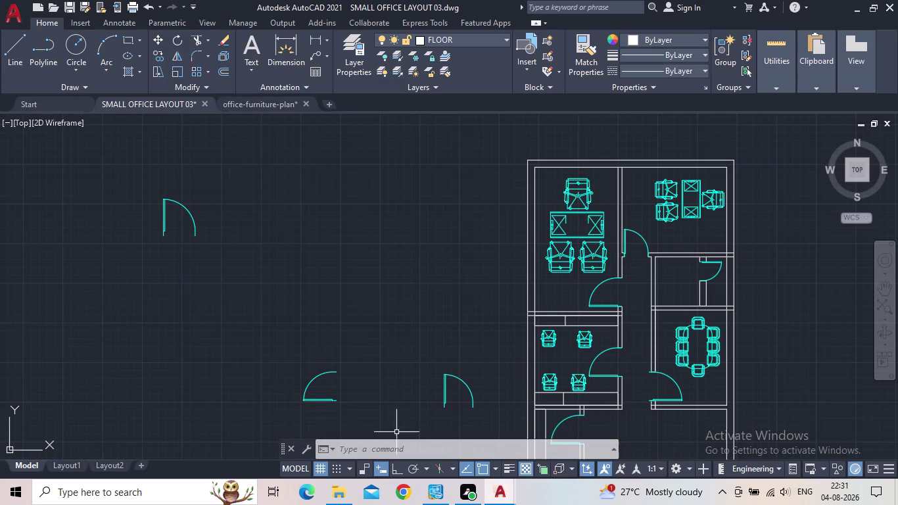
middle_drag(384, 406, 294, 341)
scroll(down, 3)
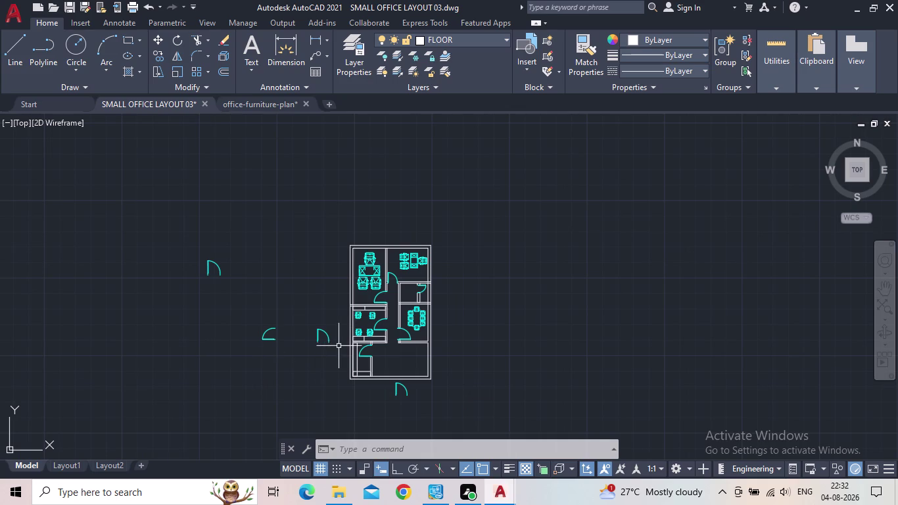
scroll(up, 3)
middle_drag(543, 375, 530, 370)
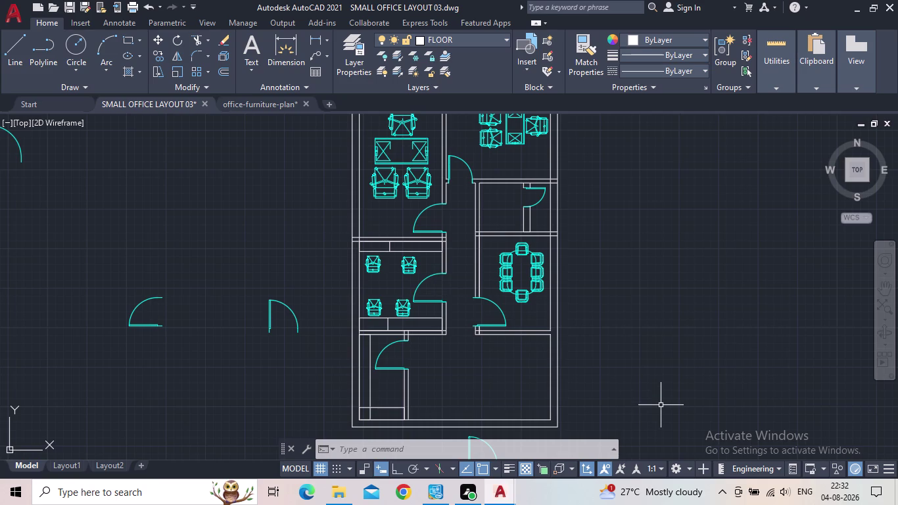
middle_drag(386, 391, 391, 427)
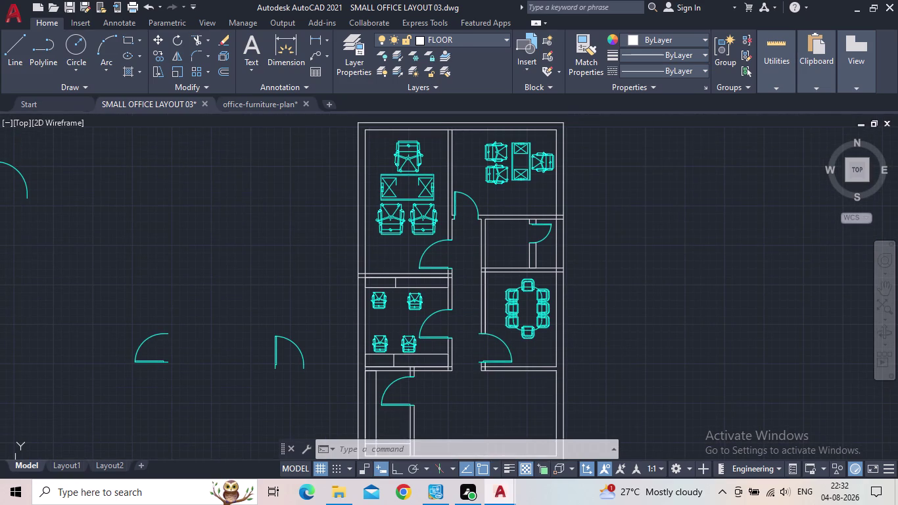
scroll(up, 3)
scroll(down, 3)
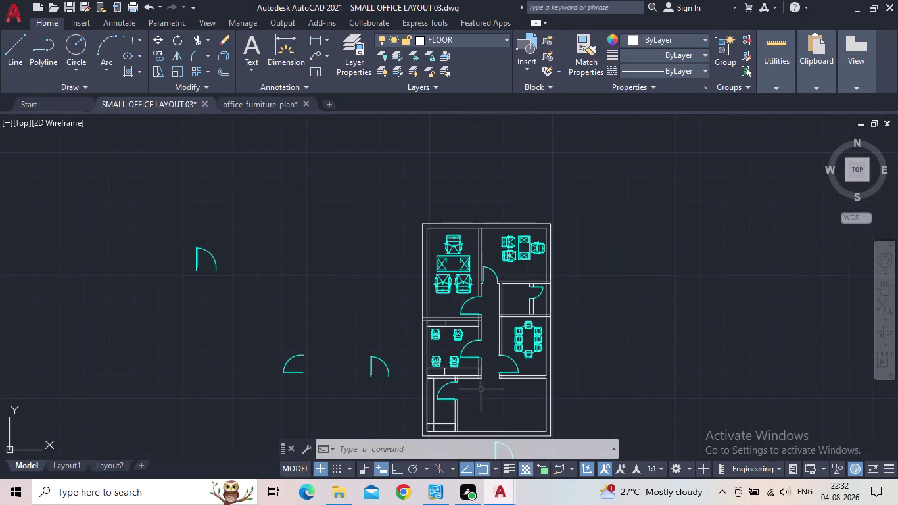
middle_click(480, 389)
scroll(up, 3)
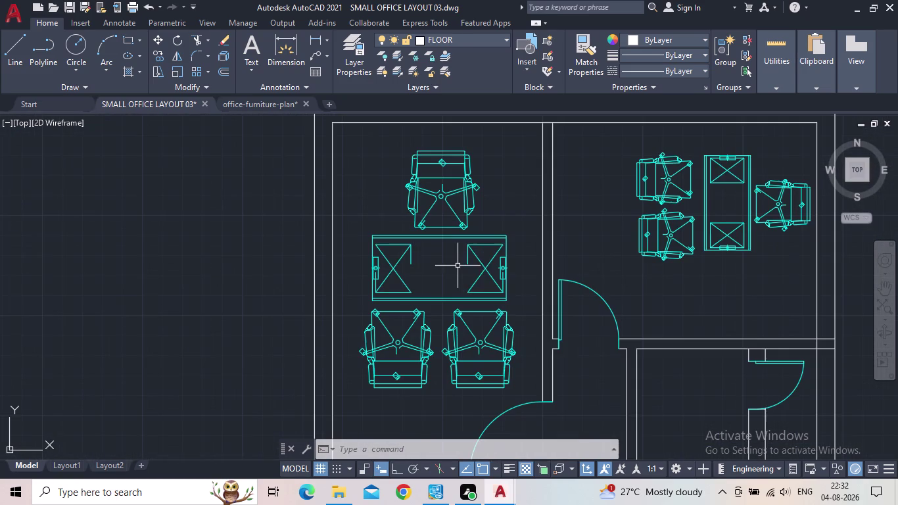
scroll(down, 3)
middle_drag(457, 278, 427, 261)
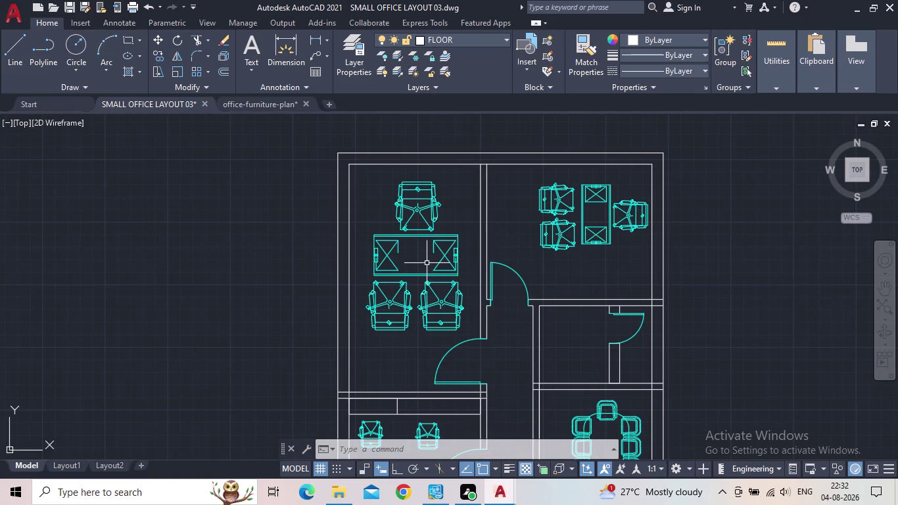
scroll(down, 3)
middle_drag(446, 305, 447, 317)
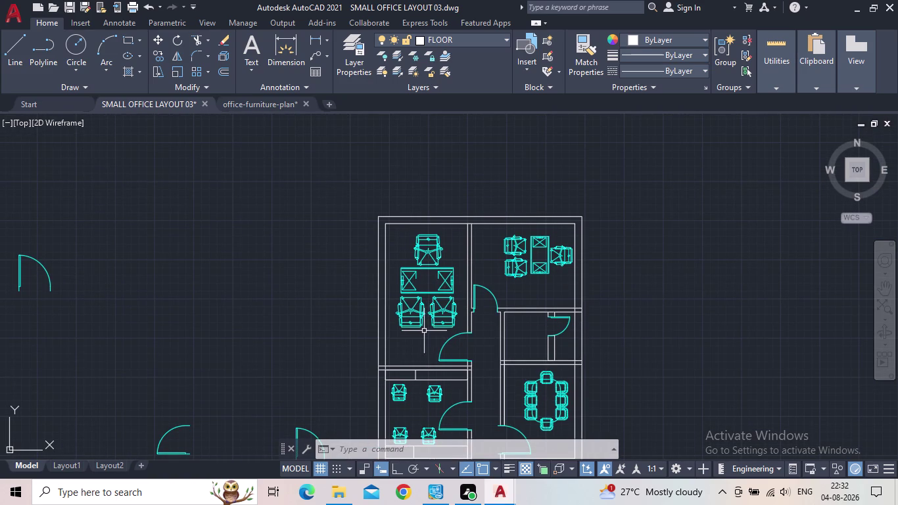
scroll(down, 3)
middle_click(423, 337)
scroll(up, 3)
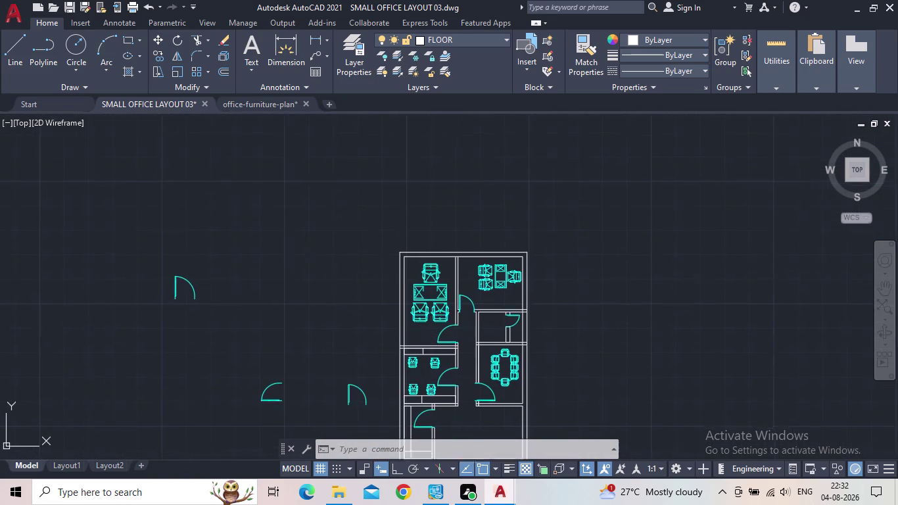
click(263, 105)
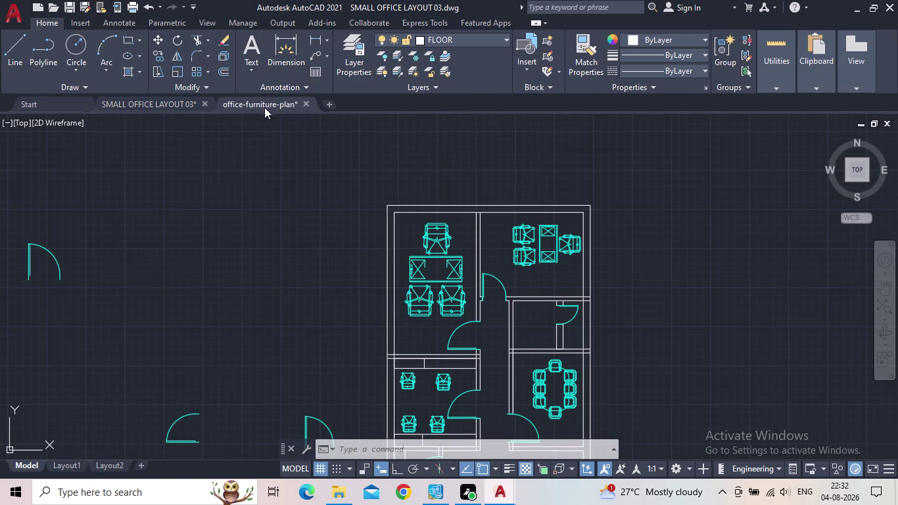
Copy the three-chair row from the furniture sheet and return to SMALL OFFICE LAYOUT03.
scroll(down, 3)
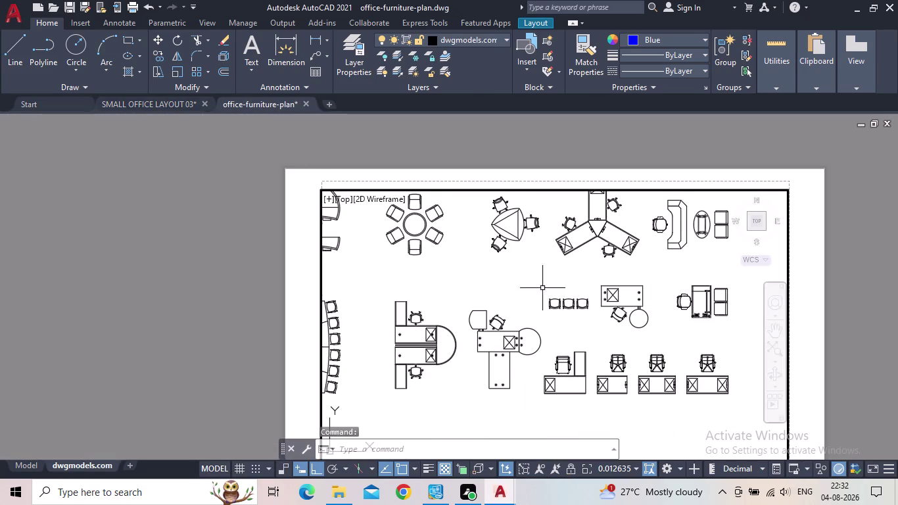
scroll(up, 3)
click(620, 308)
click(531, 282)
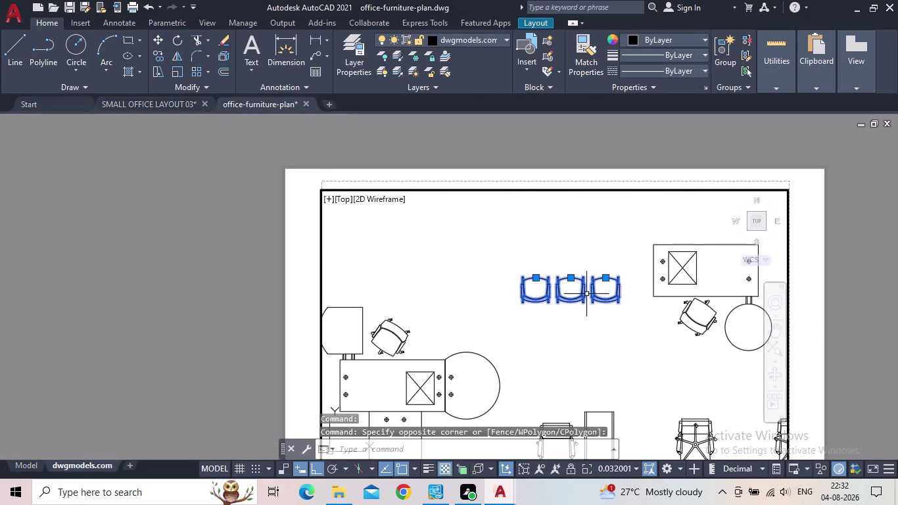
key(ctrl+c)
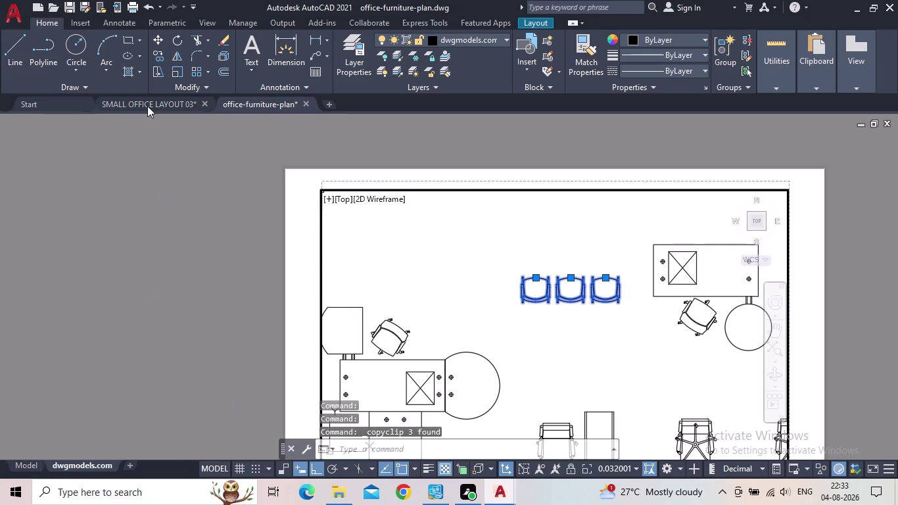
click(148, 106)
scroll(down, 3)
Paste the three chairs to the right of the office plan.
middle_drag(633, 307, 426, 319)
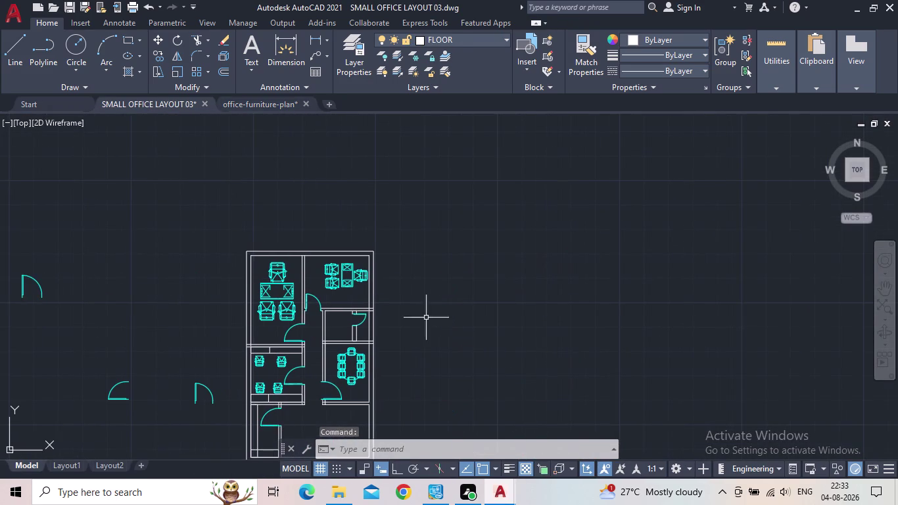
key(ctrl+v)
scroll(down, 3)
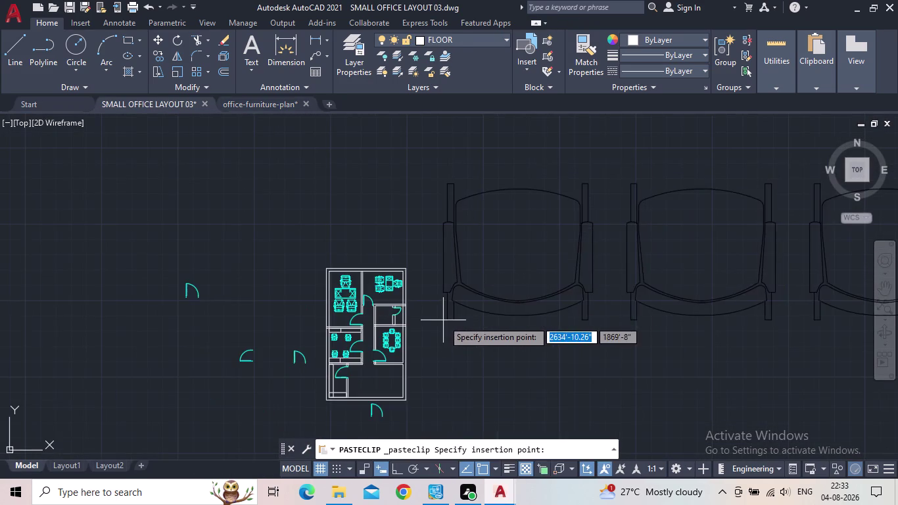
scroll(down, 3)
click(456, 319)
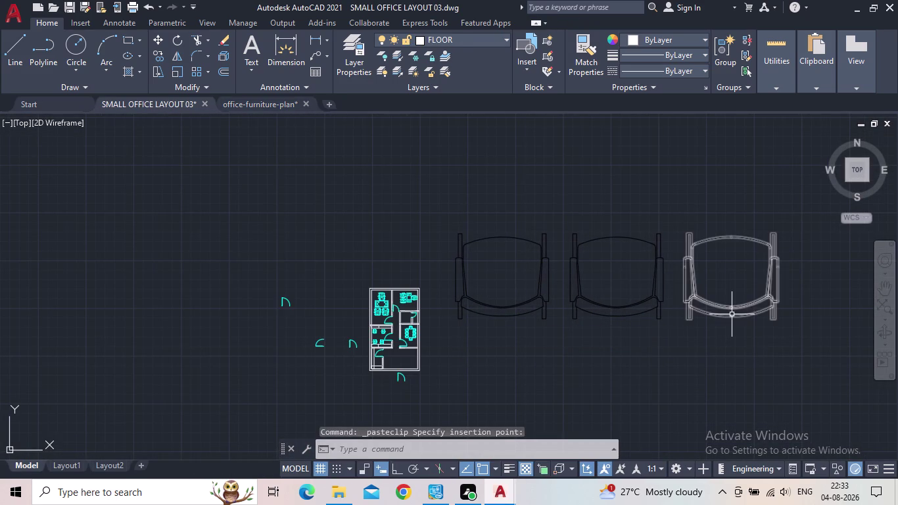
Scale the pasted chairs down with SC from a base point.
drag(771, 334, 750, 329)
click(489, 275)
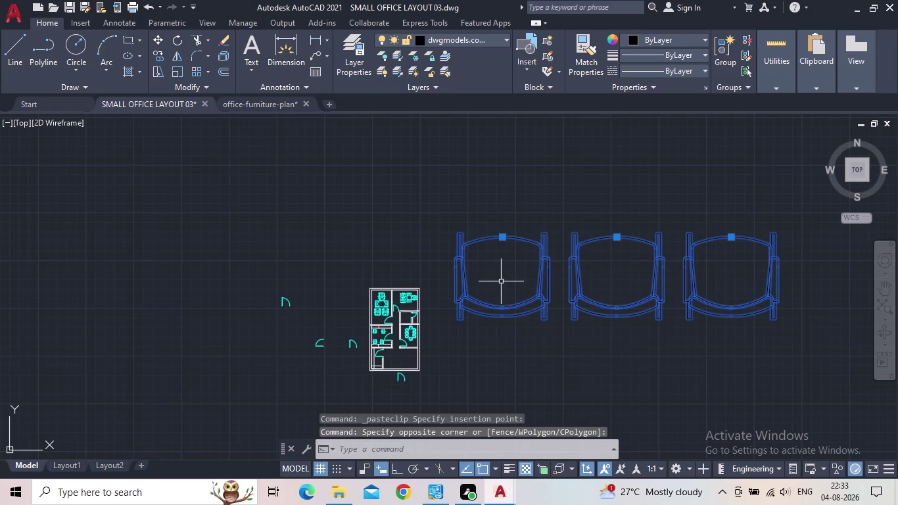
text(sc)
key(space)
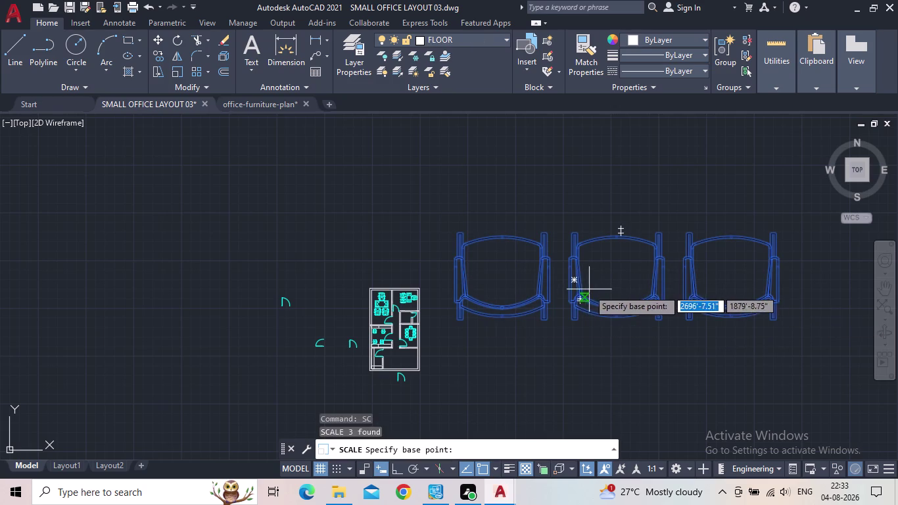
click(570, 283)
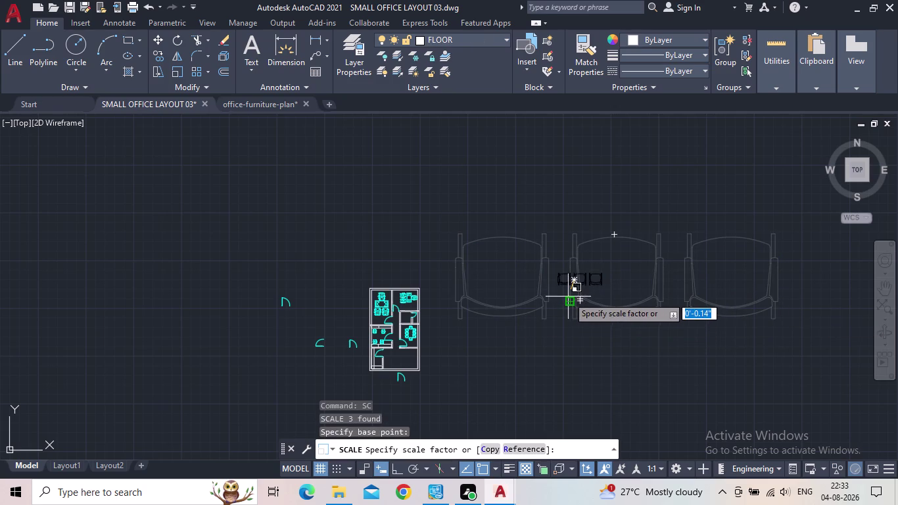
click(569, 295)
Scale the chairs down a second time to plan size.
scroll(up, 3)
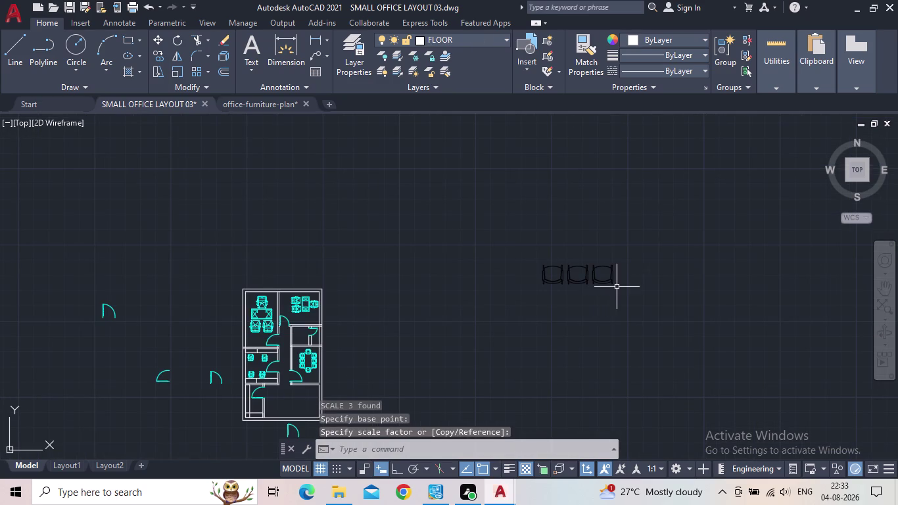
drag(617, 287, 596, 287)
click(516, 261)
key(s)
key(c)
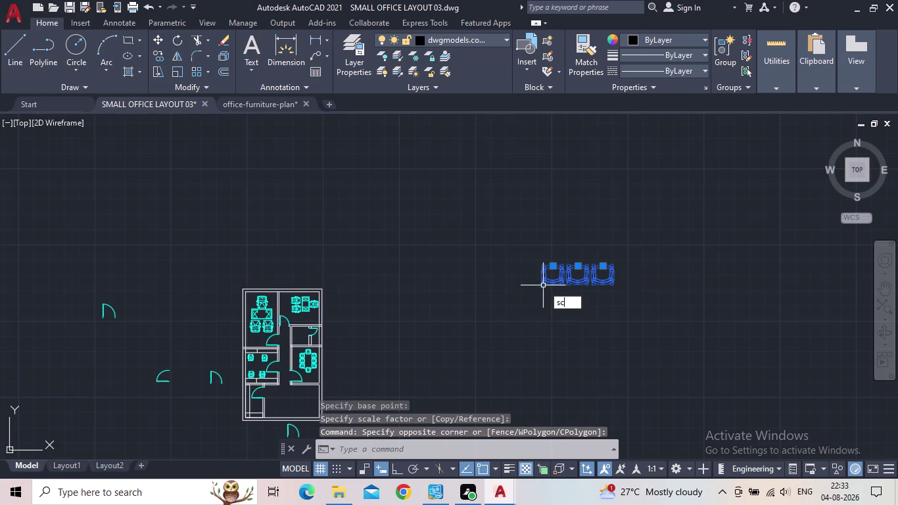
key(space)
click(561, 275)
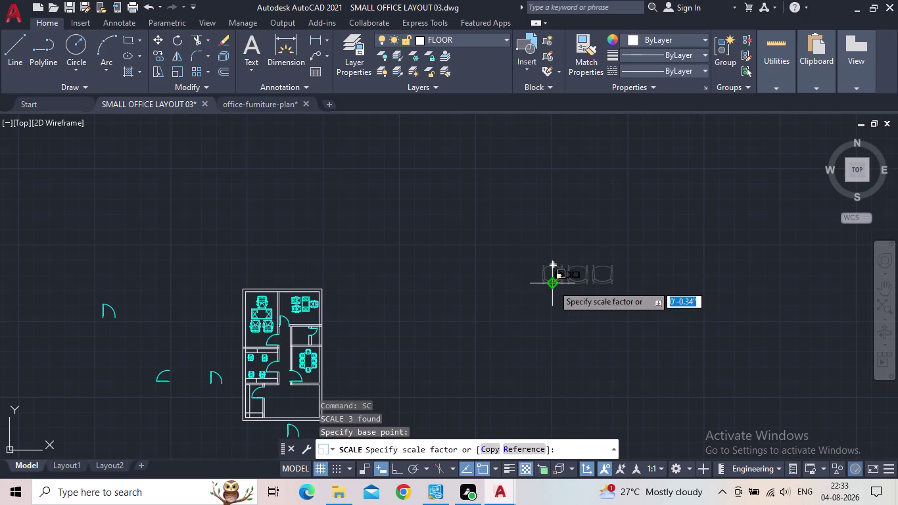
scroll(up, 3)
click(554, 294)
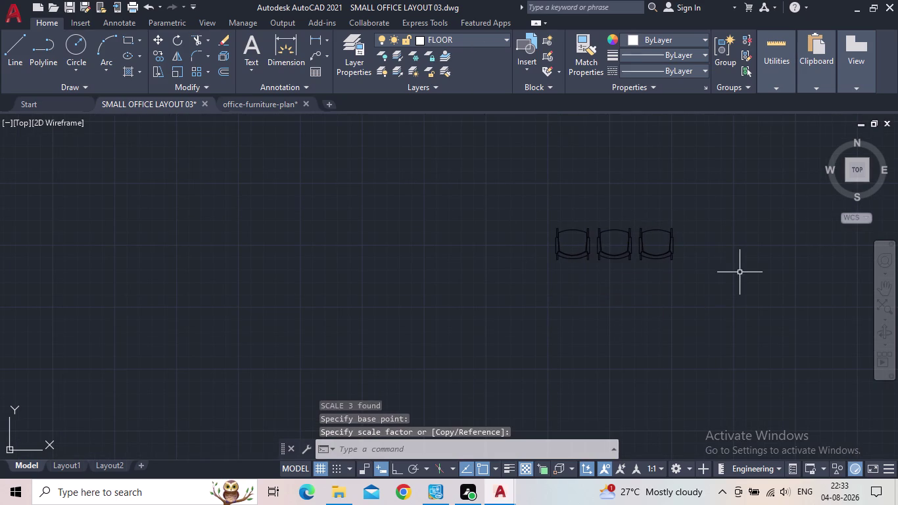
Put the three scaled chairs on the DOOR layer.
click(739, 272)
click(524, 228)
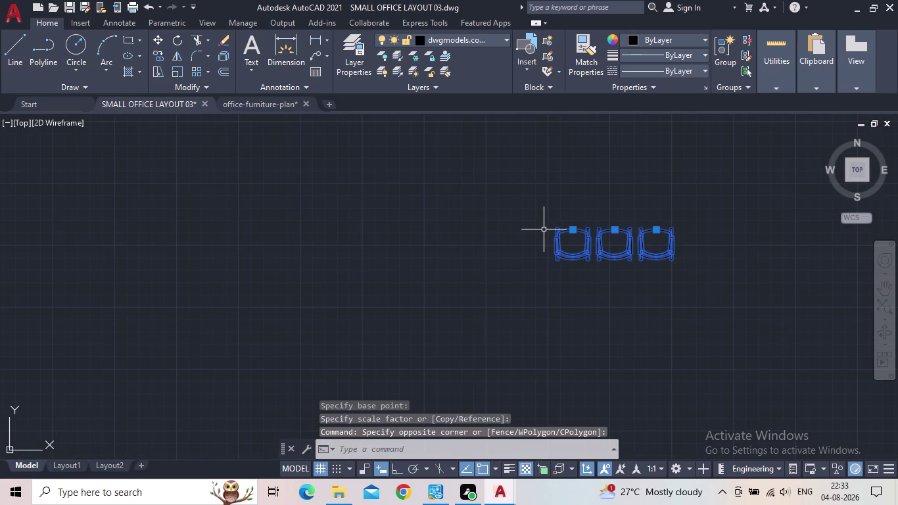
key(m)
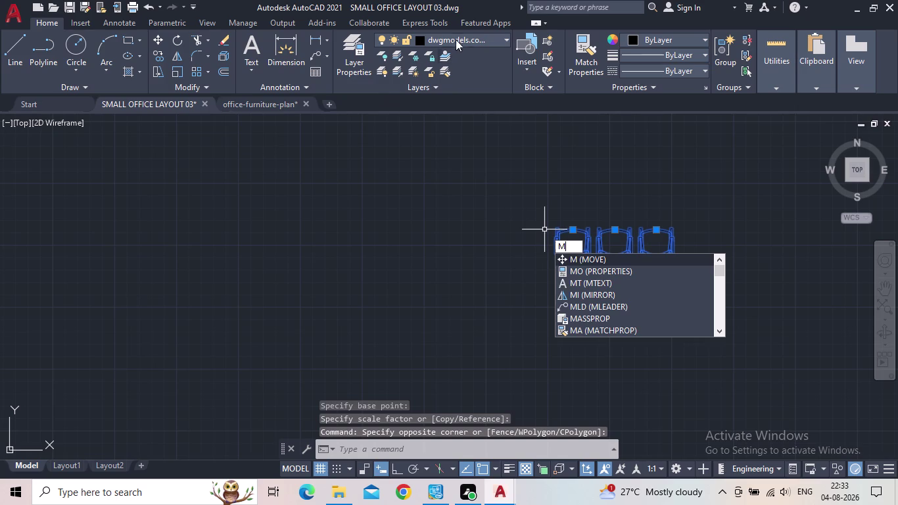
click(456, 38)
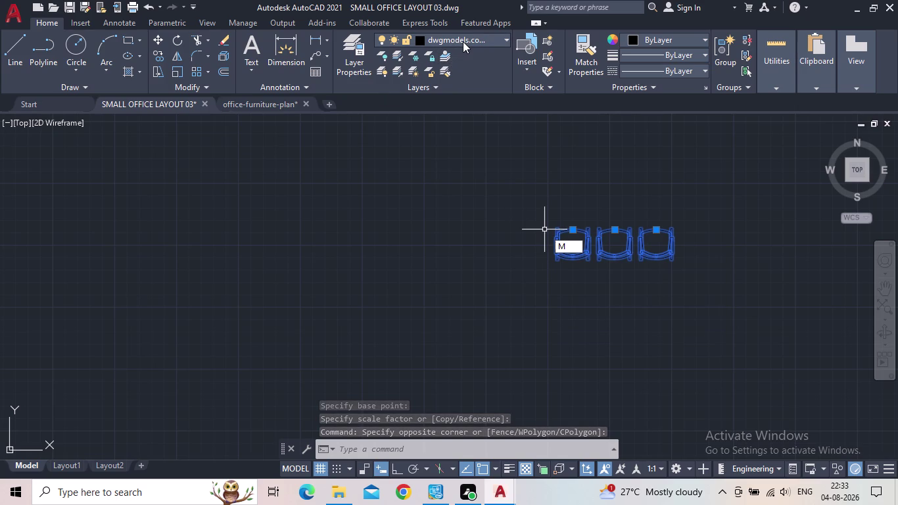
click(463, 42)
click(429, 109)
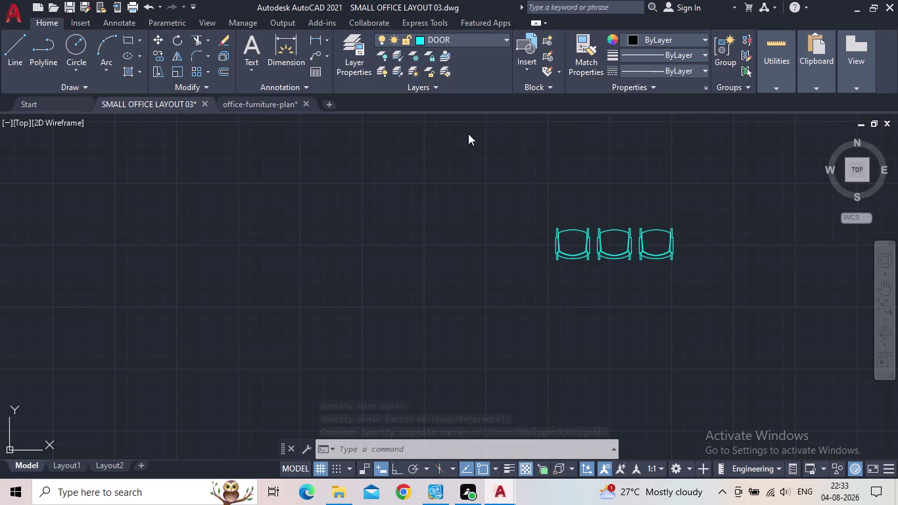
key(m)
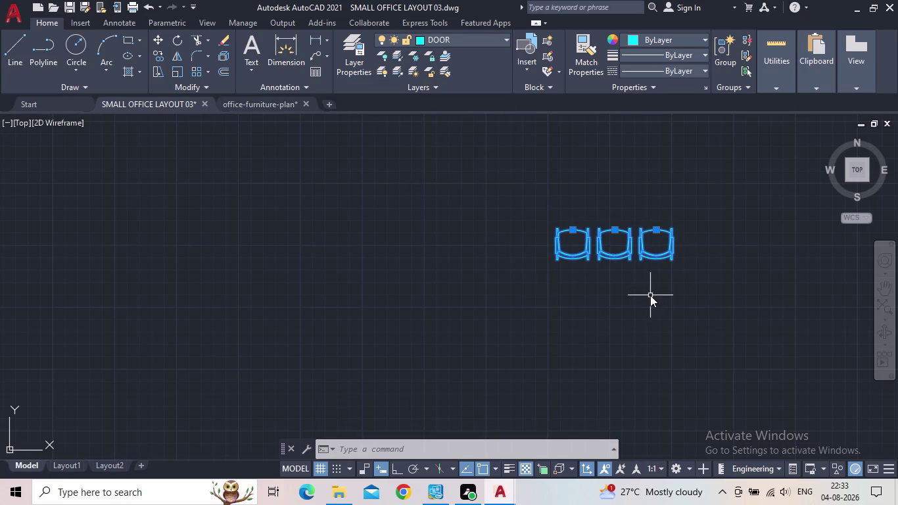
key(space)
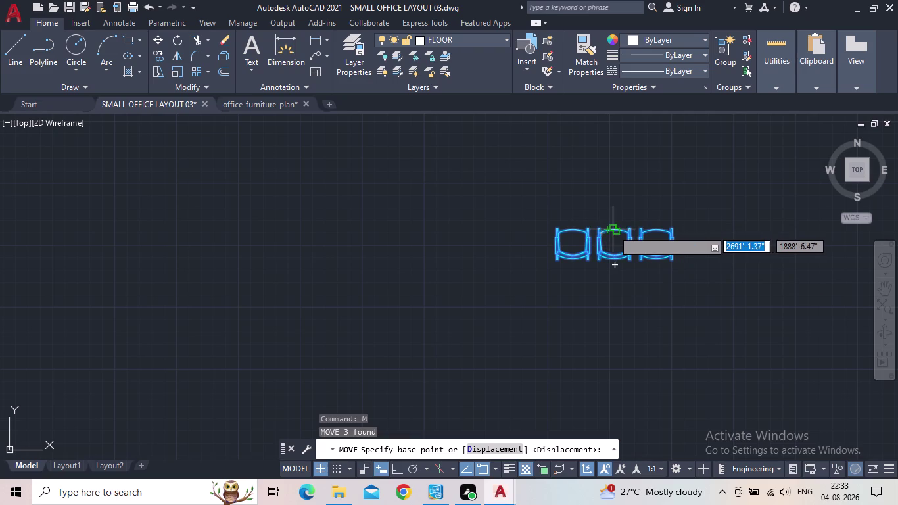
Drop the three chairs into the left office below the armchairs.
drag(614, 229, 603, 235)
middle_drag(412, 314, 703, 264)
scroll(down, 3)
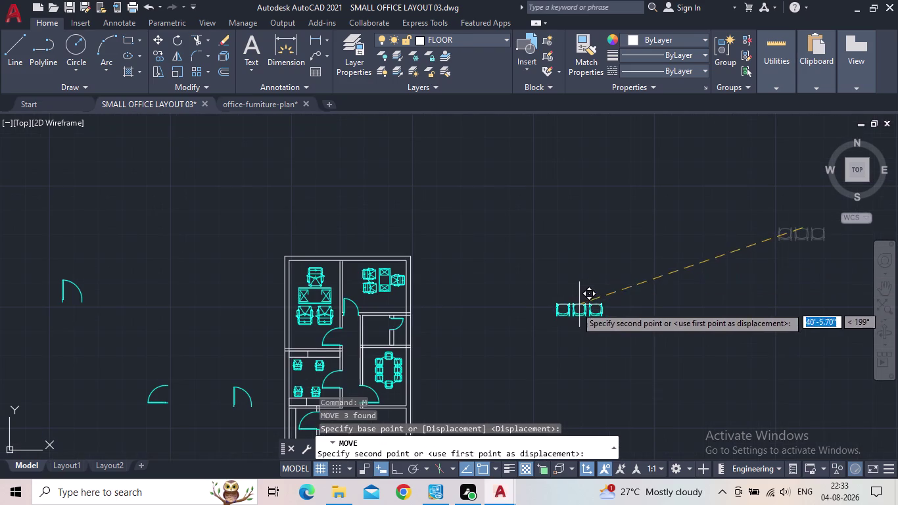
middle_drag(570, 219, 579, 191)
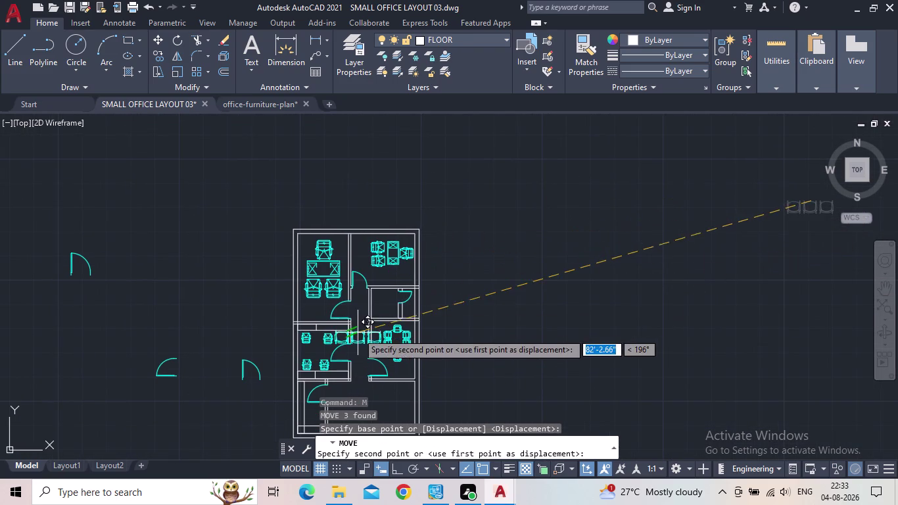
scroll(up, 3)
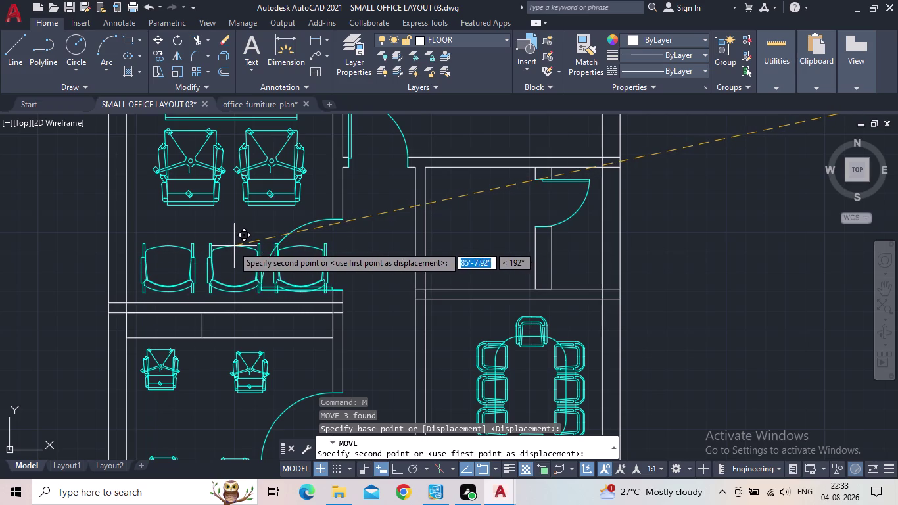
click(231, 247)
Scale the three chairs down again to fit the room.
middle_drag(240, 258, 278, 326)
scroll(up, 3)
scroll(up, 3)
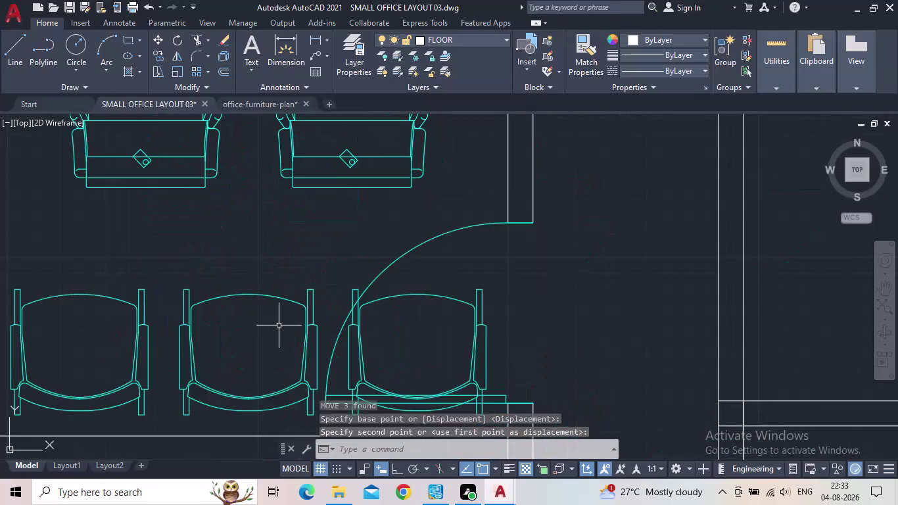
scroll(down, 3)
click(351, 328)
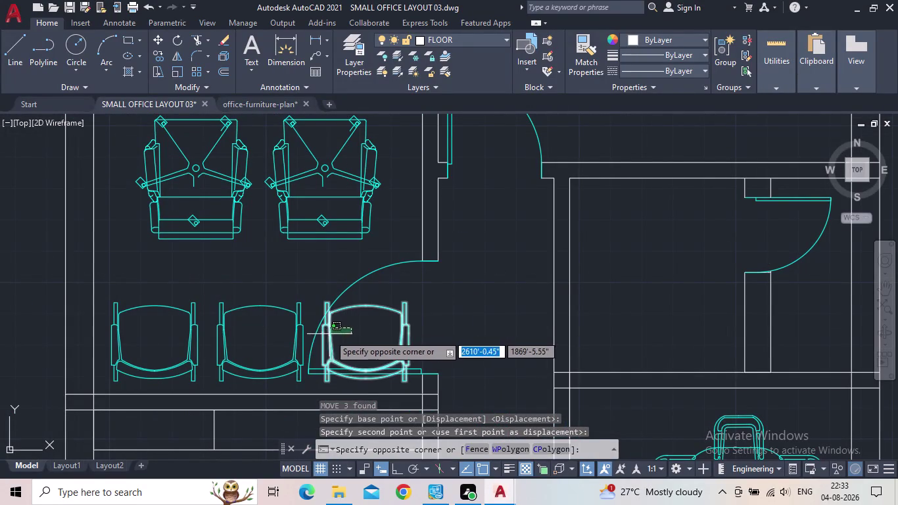
click(326, 336)
click(296, 330)
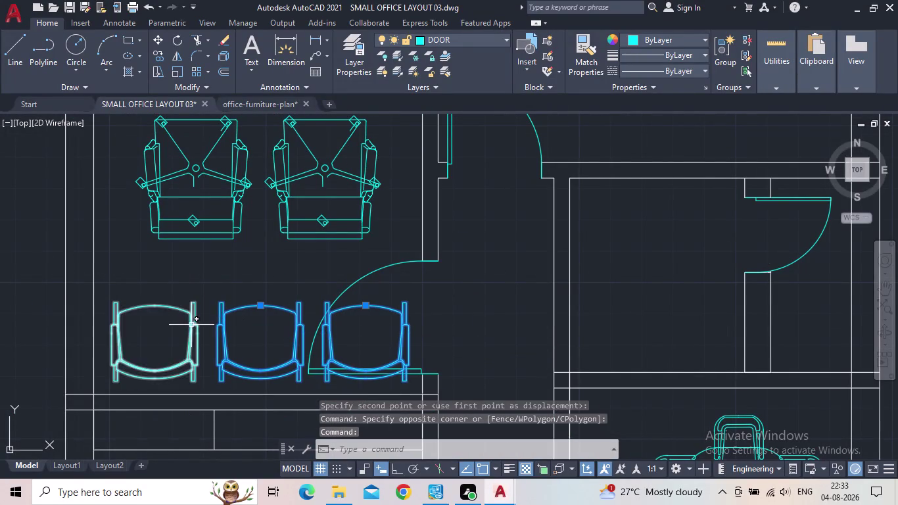
click(192, 325)
key(s)
text(c)
key(space)
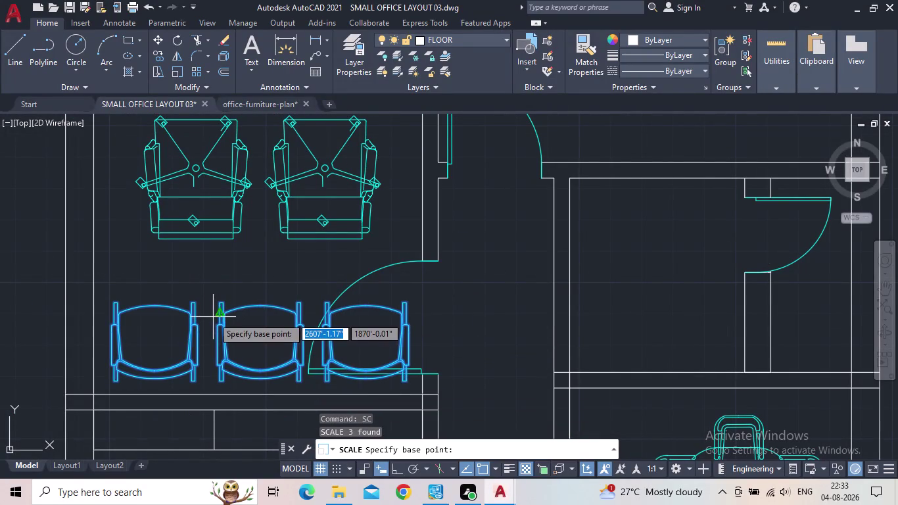
click(258, 306)
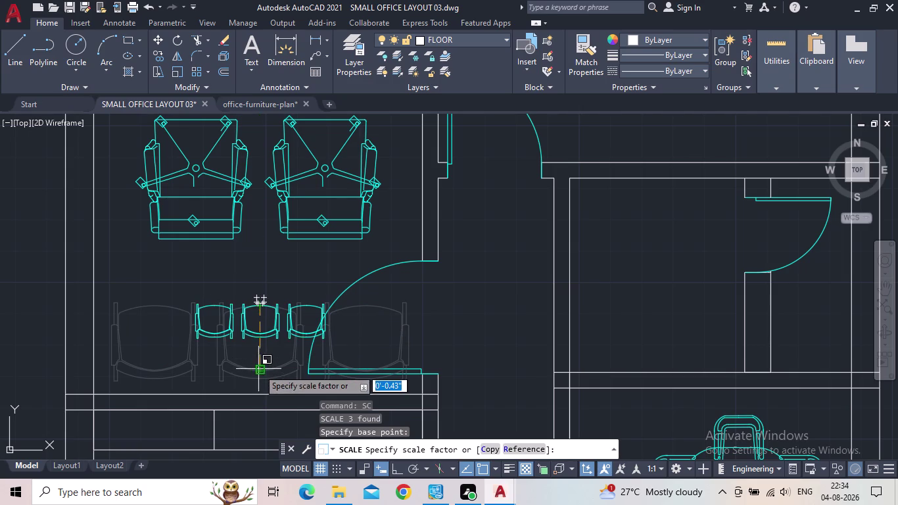
click(257, 367)
Shift the three chairs toward the left wall and save the layout.
click(291, 337)
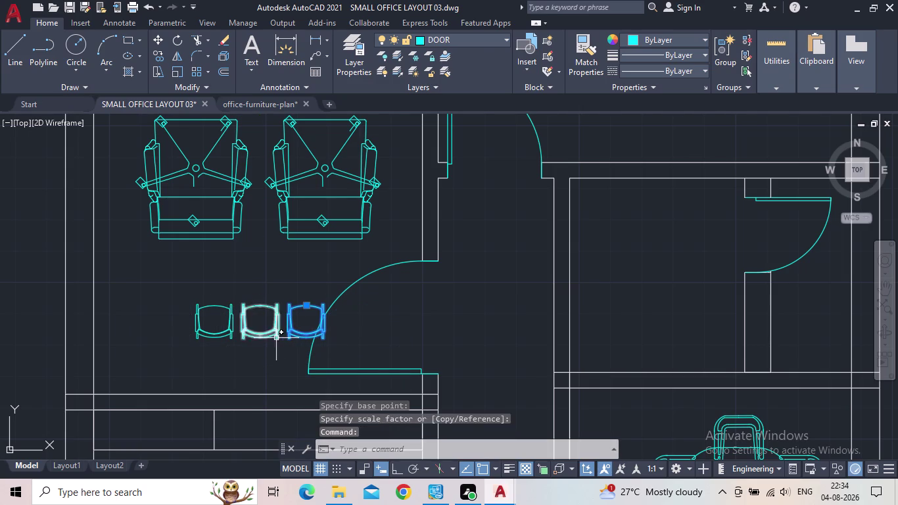
click(276, 338)
click(218, 331)
click(208, 333)
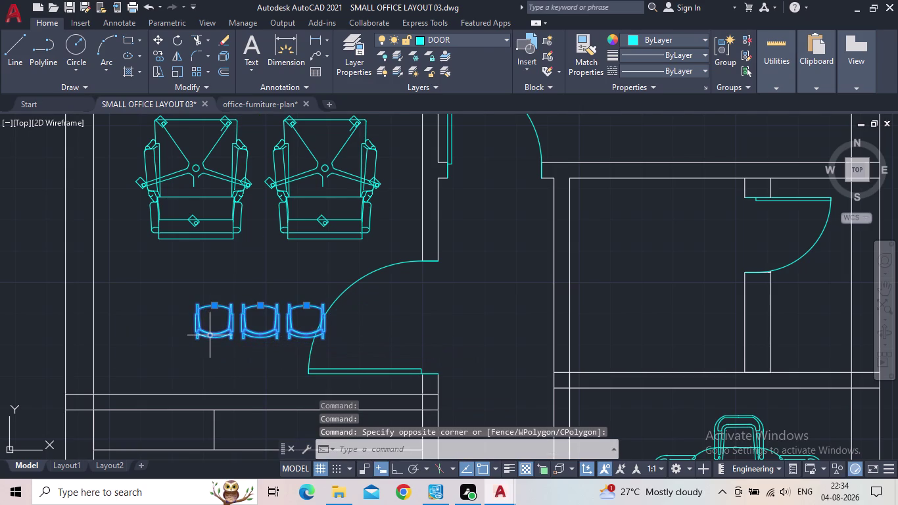
text(m)
key(space)
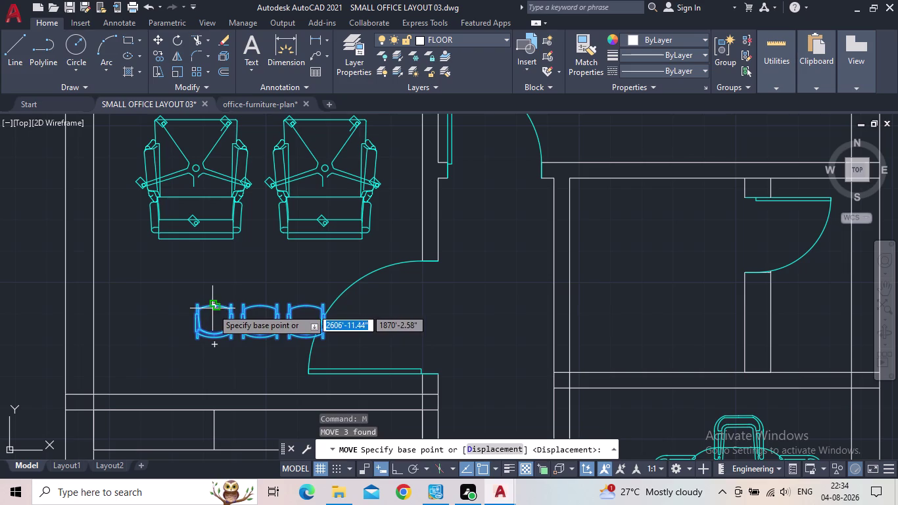
click(212, 309)
click(148, 343)
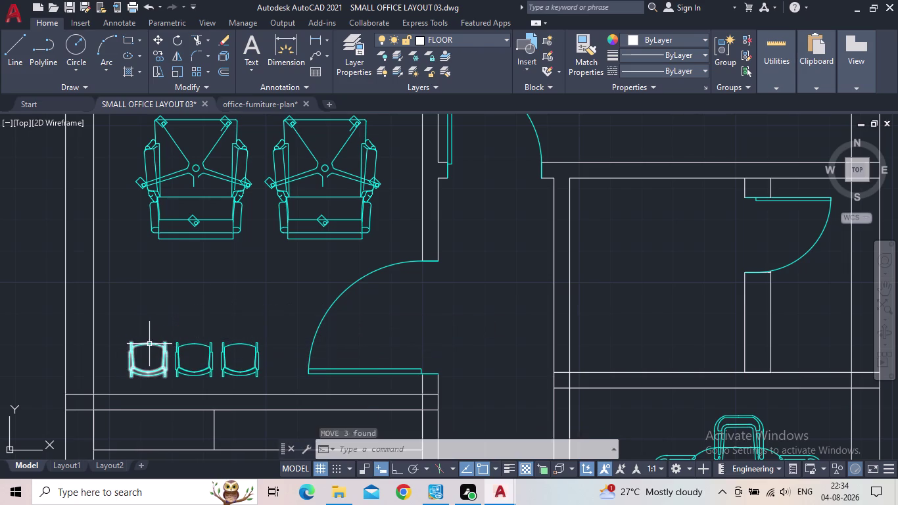
scroll(down, 3)
middle_click(274, 321)
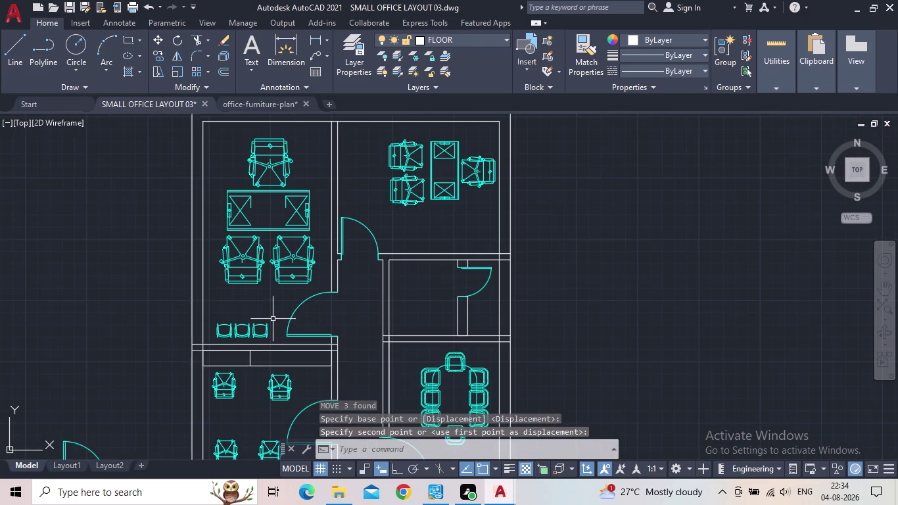
click(73, 8)
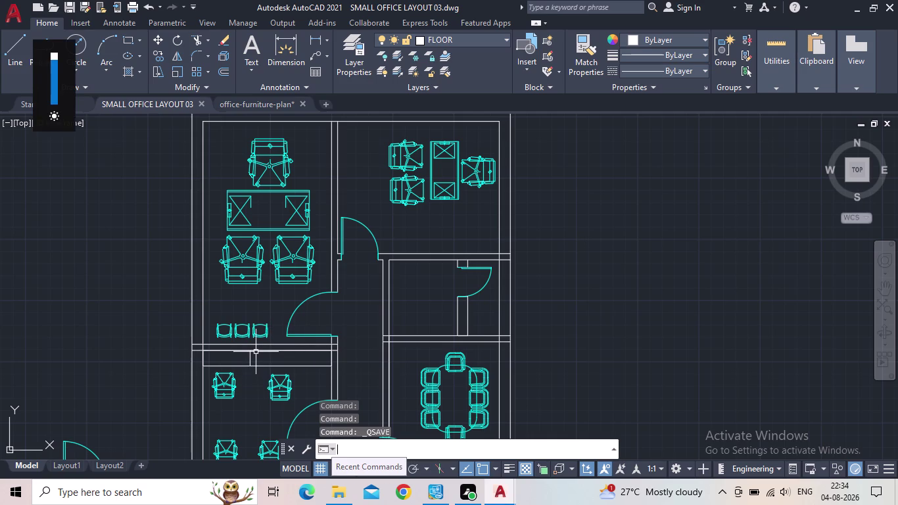
Pan across the plan to inspect the armchair room and conference table.
scroll(down, 3)
middle_drag(604, 397, 650, 358)
scroll(down, 3)
middle_drag(474, 406, 433, 360)
scroll(up, 3)
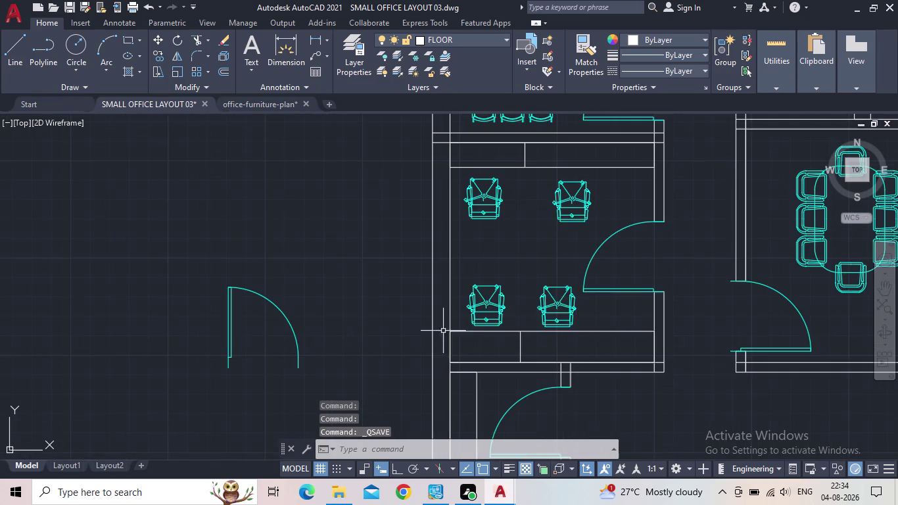
middle_drag(572, 318, 218, 363)
scroll(down, 3)
middle_drag(225, 351, 254, 361)
scroll(up, 3)
middle_drag(231, 345, 306, 297)
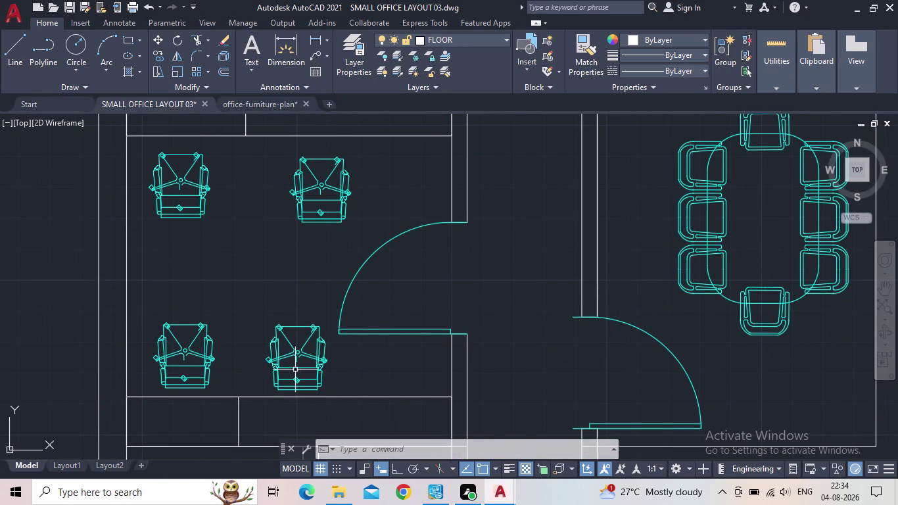
middle_drag(303, 313, 297, 319)
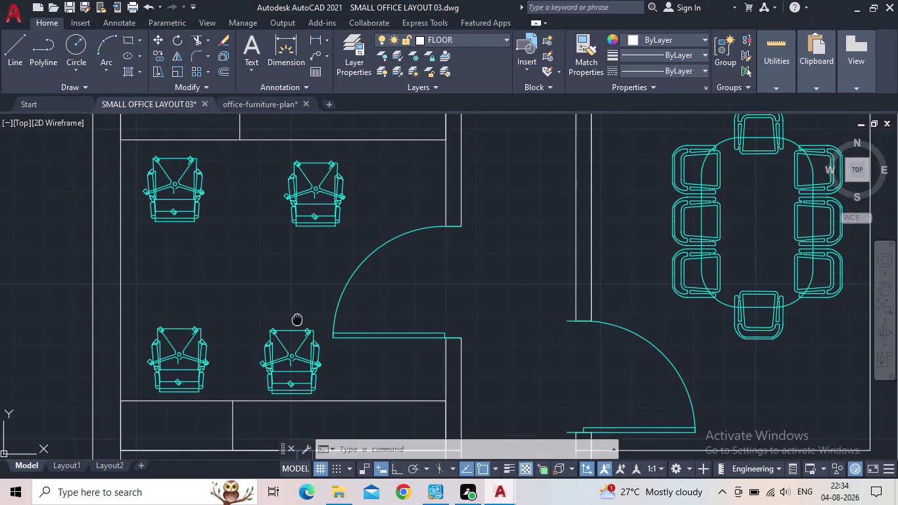
middle_drag(296, 319, 295, 318)
Rotate the two lower chairs 180 degrees with Ortho on.
click(330, 368)
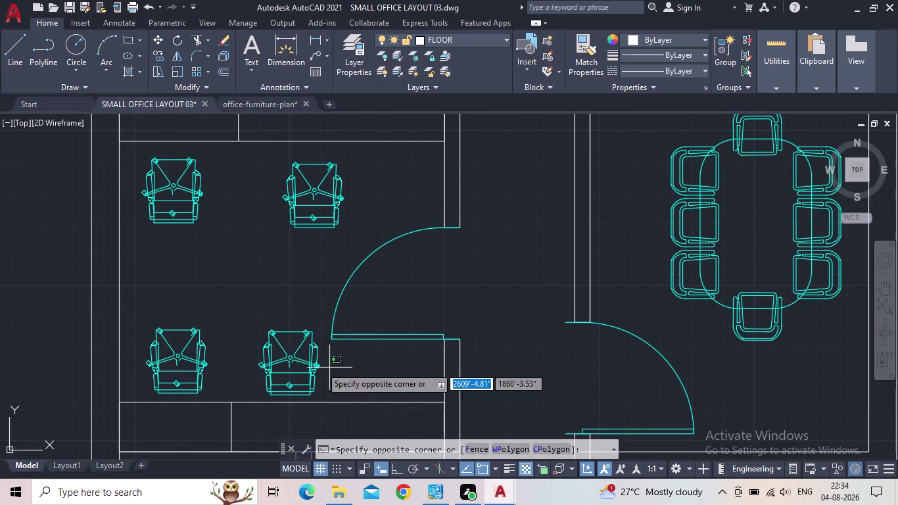
click(185, 372)
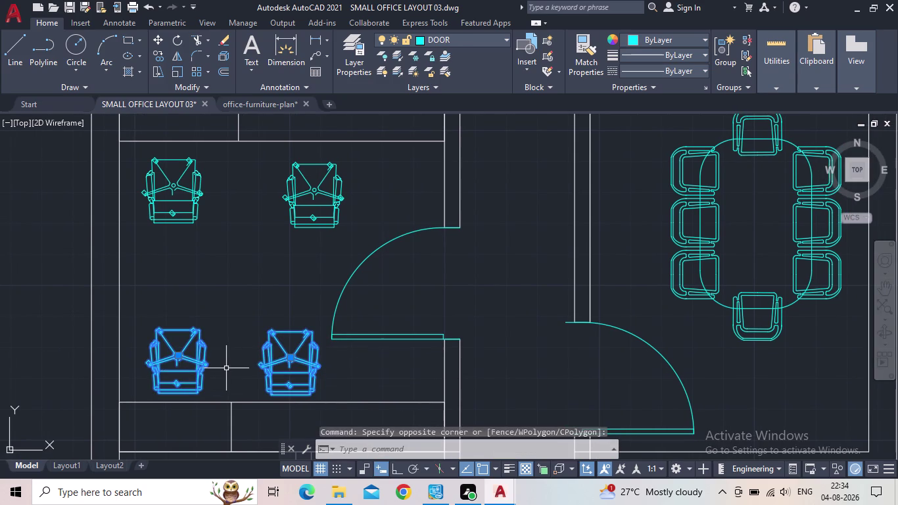
key(r)
key(o)
key(Return)
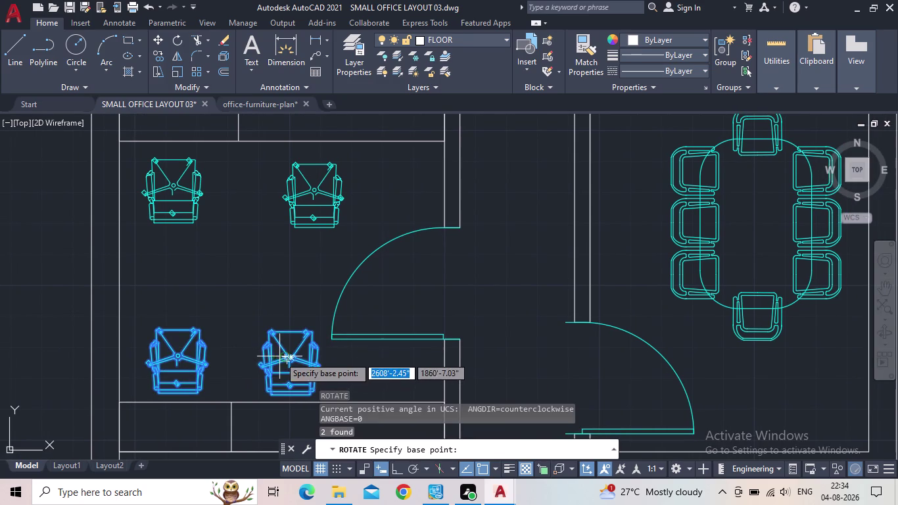
click(288, 359)
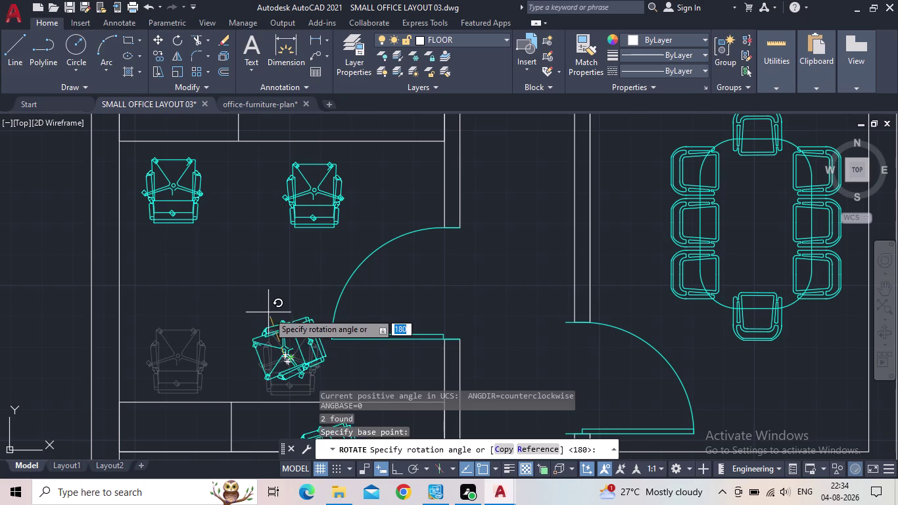
click(395, 472)
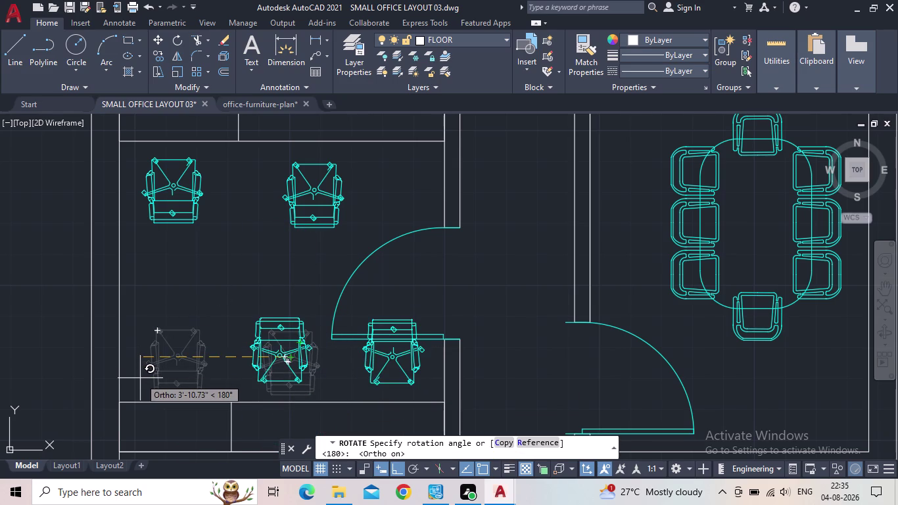
click(63, 361)
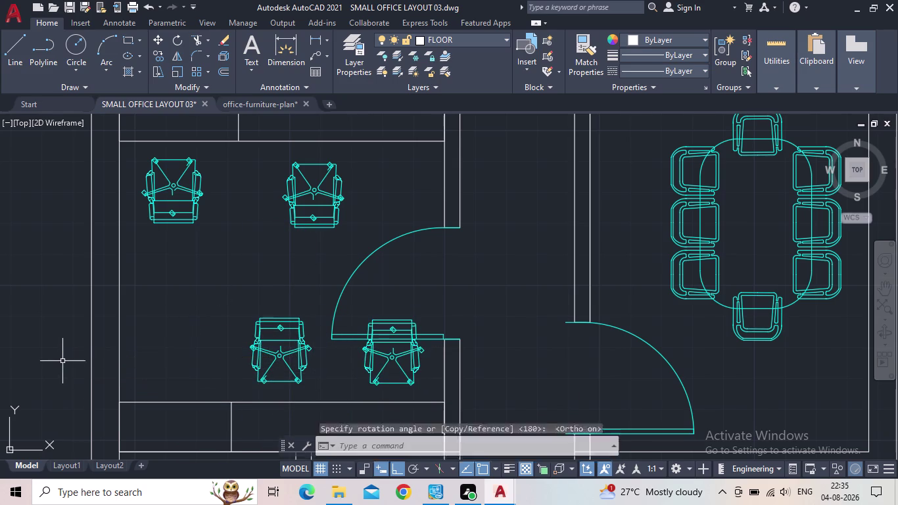
Move the two lower chairs left beneath the upper chairs with Ortho off.
click(393, 376)
click(368, 372)
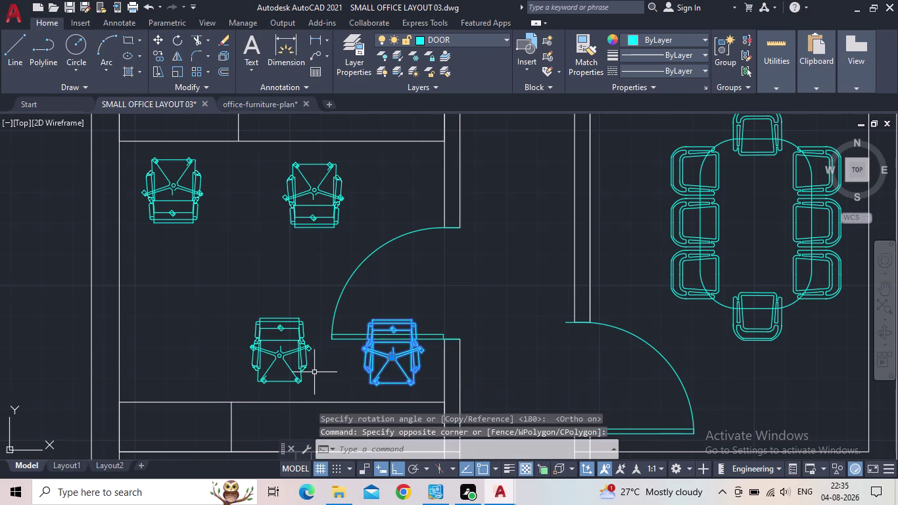
click(313, 372)
click(272, 368)
key(m)
key(space)
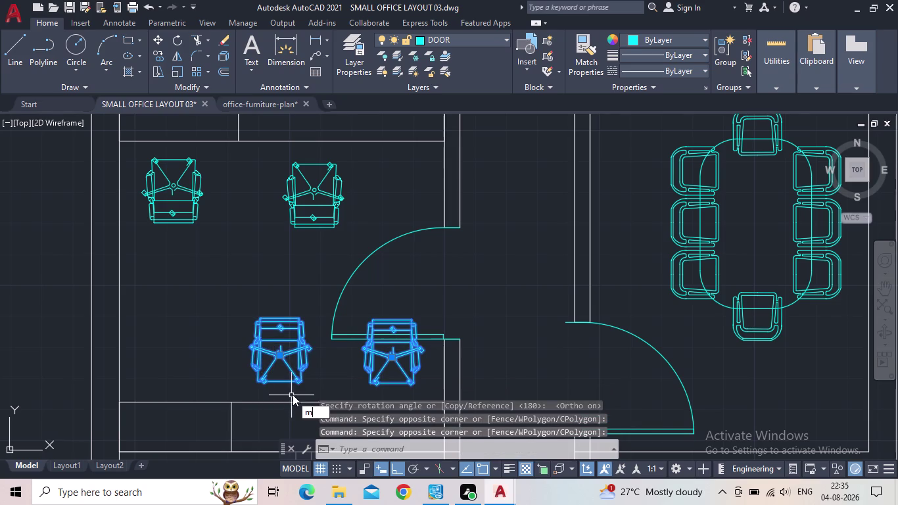
click(276, 355)
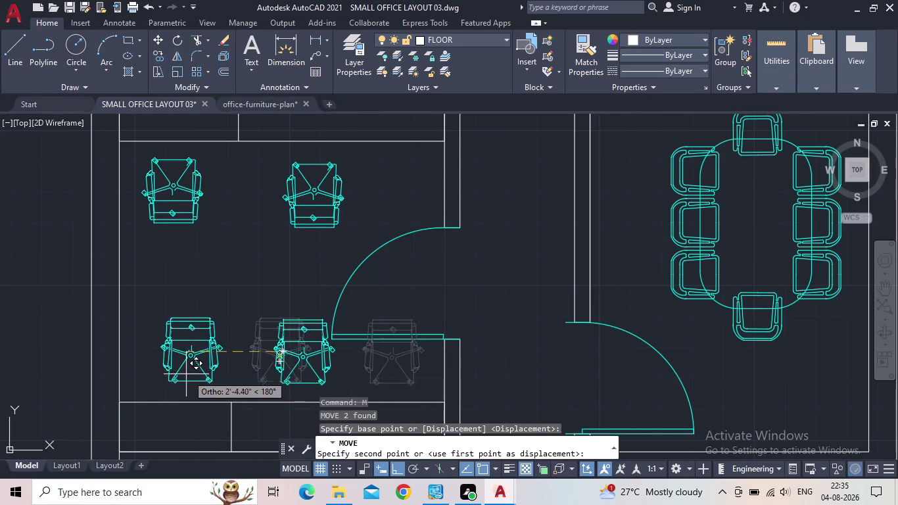
click(396, 470)
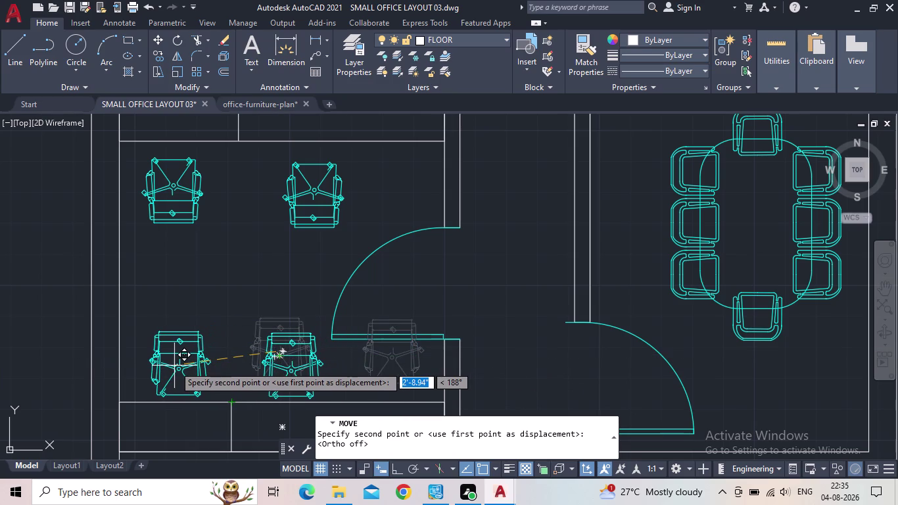
click(174, 366)
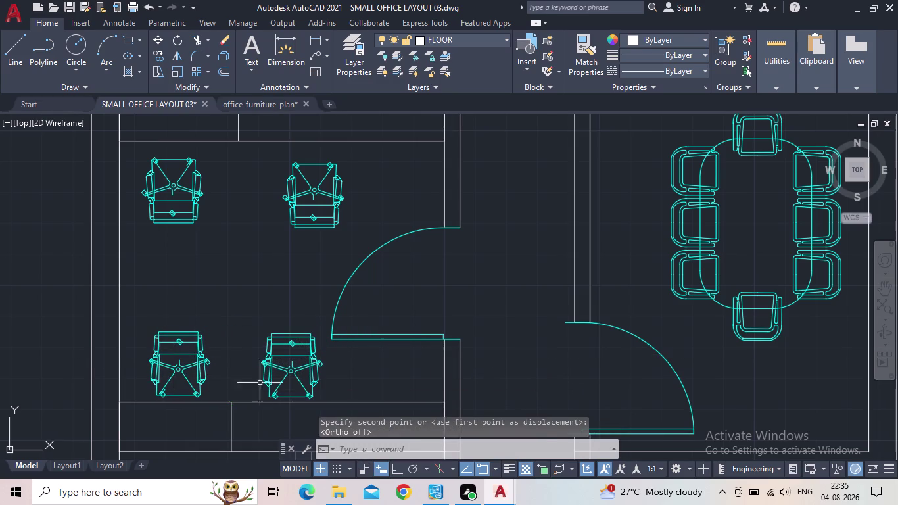
Zoom out over the floor plan and save the drawing.
scroll(up, 3)
scroll(up, 3)
scroll(down, 3)
scroll(down, 3)
middle_drag(307, 392, 284, 390)
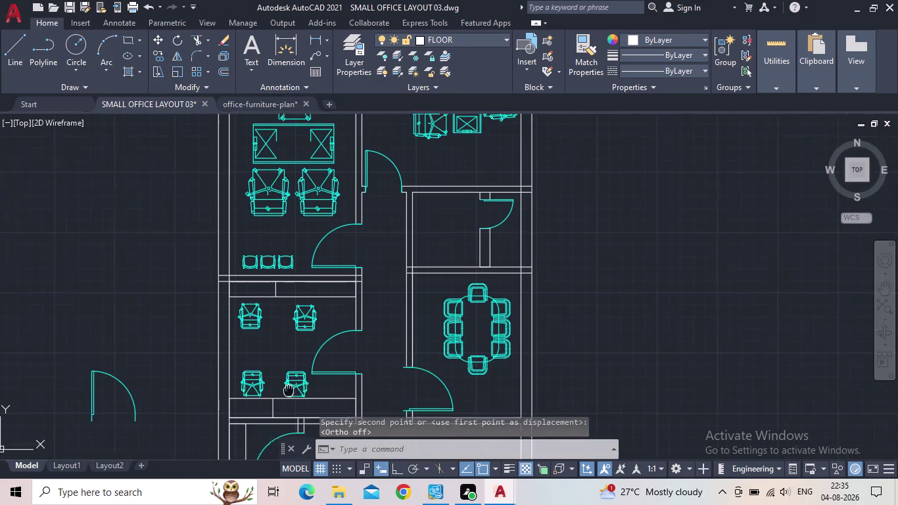
middle_drag(284, 389, 255, 381)
click(71, 8)
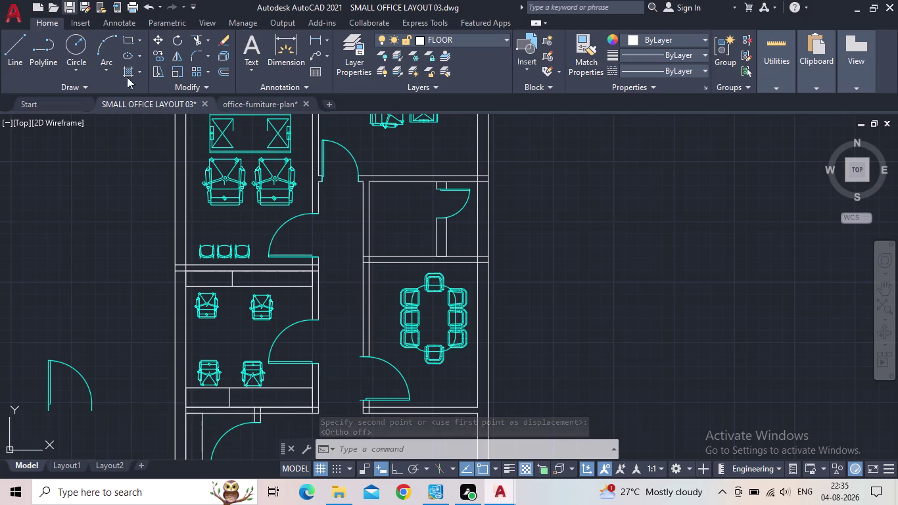
Pan and zoom across the furnished rooms to review the furniture arrangement.
middle_drag(233, 334, 228, 323)
scroll(down, 3)
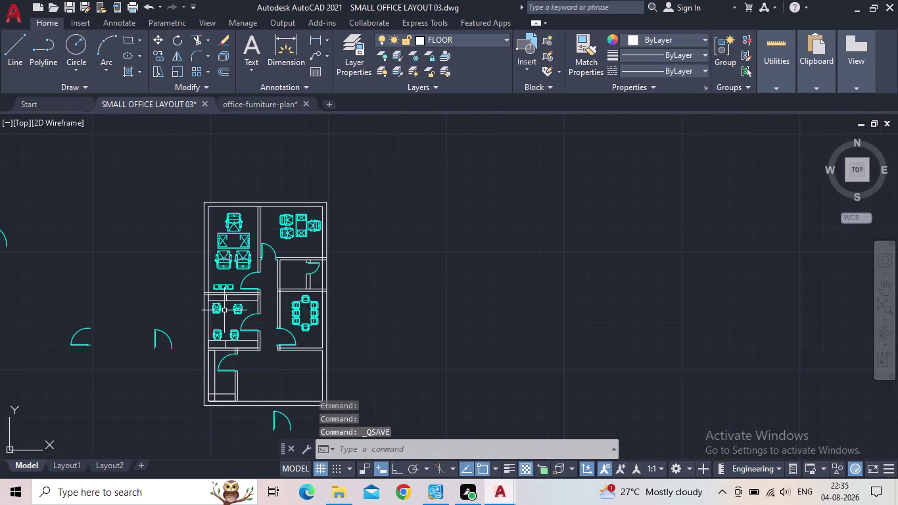
scroll(up, 3)
scroll(down, 3)
middle_click(219, 409)
scroll(up, 3)
middle_drag(207, 387, 202, 341)
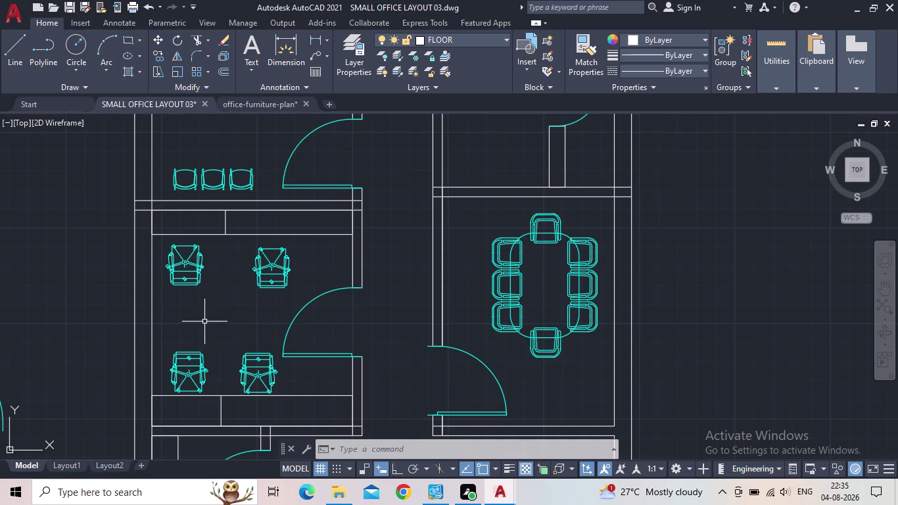
scroll(down, 3)
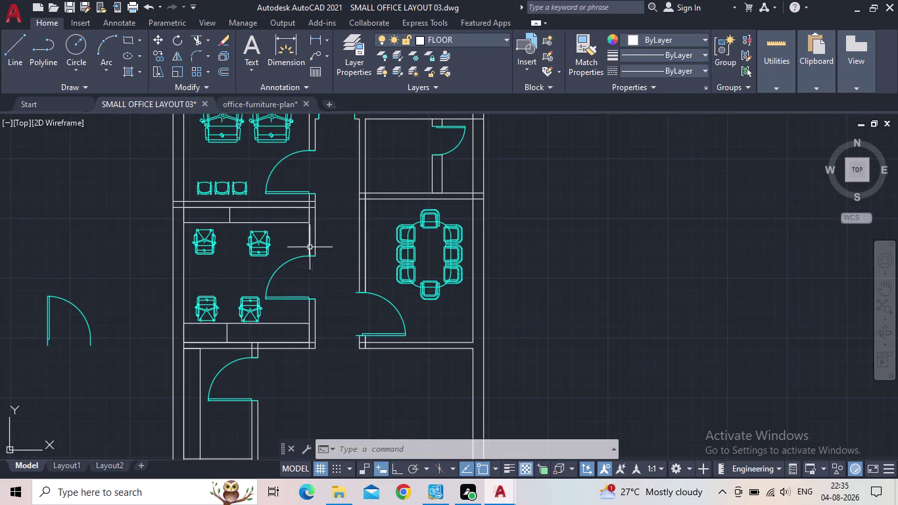
scroll(down, 3)
middle_click(315, 246)
scroll(up, 3)
middle_drag(332, 289, 332, 297)
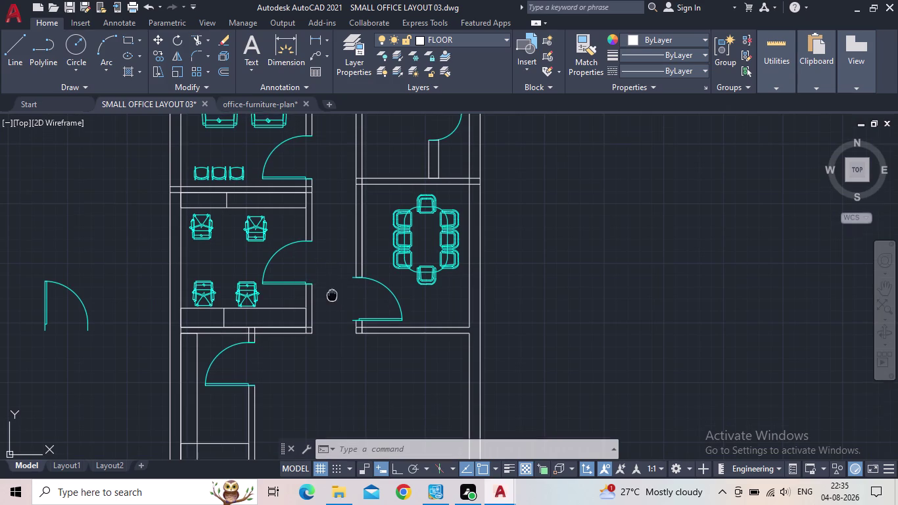
middle_drag(332, 297, 331, 330)
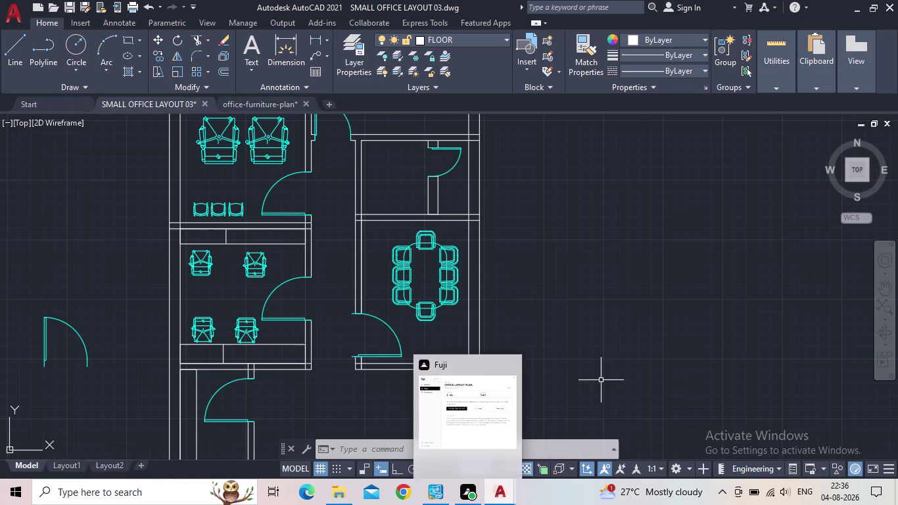
scroll(down, 3)
middle_drag(618, 331, 628, 332)
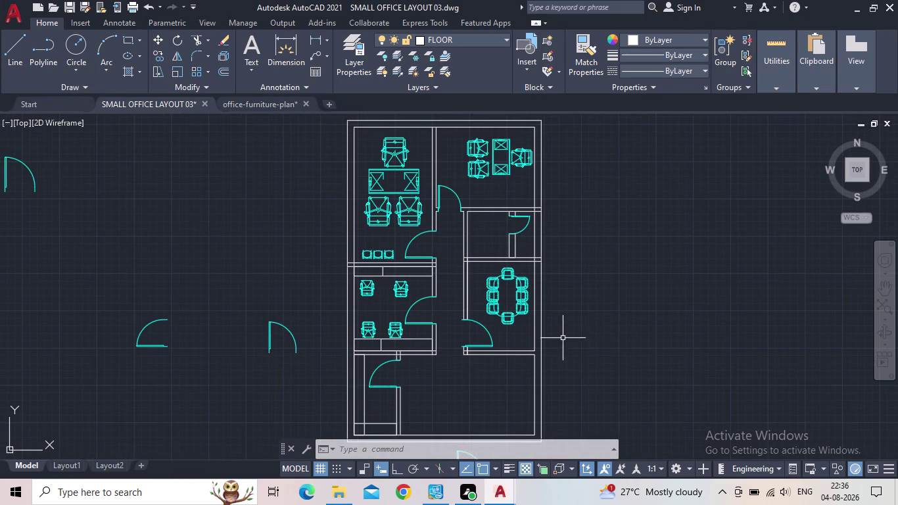
middle_drag(497, 391, 500, 355)
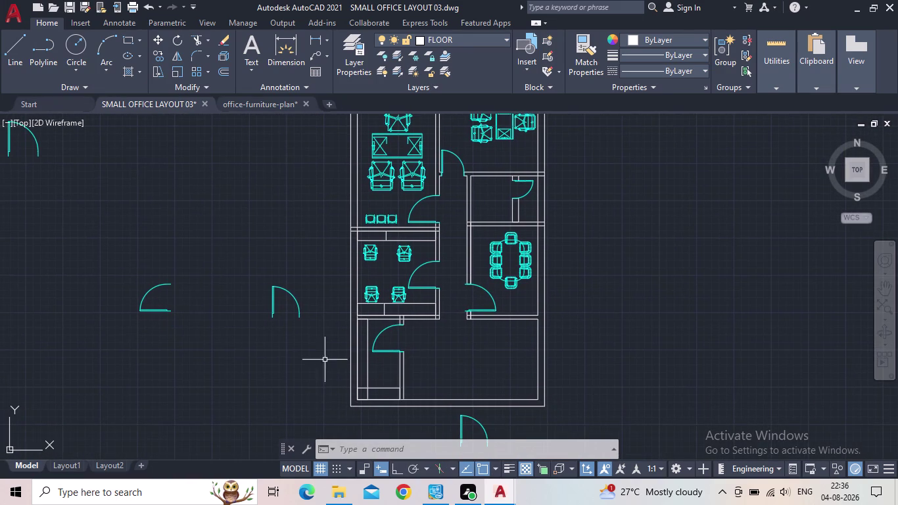
scroll(up, 3)
middle_drag(395, 271, 346, 325)
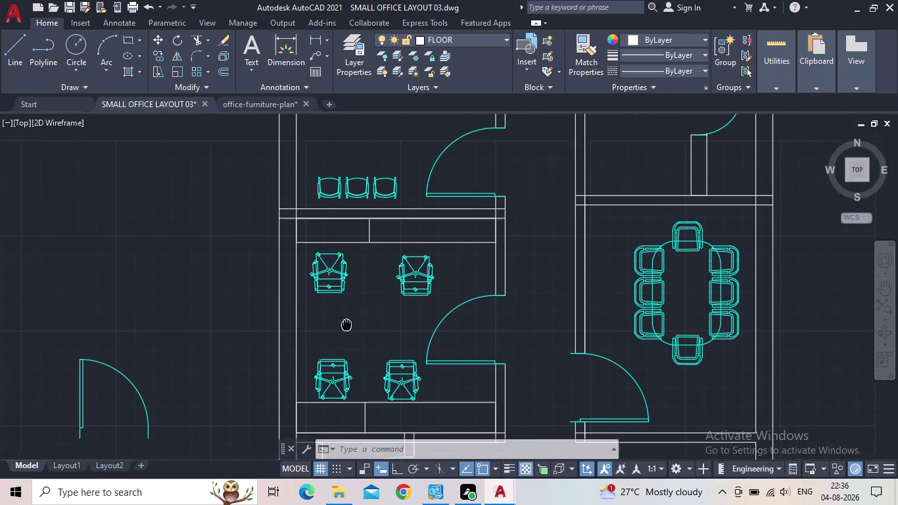
middle_drag(346, 325, 342, 327)
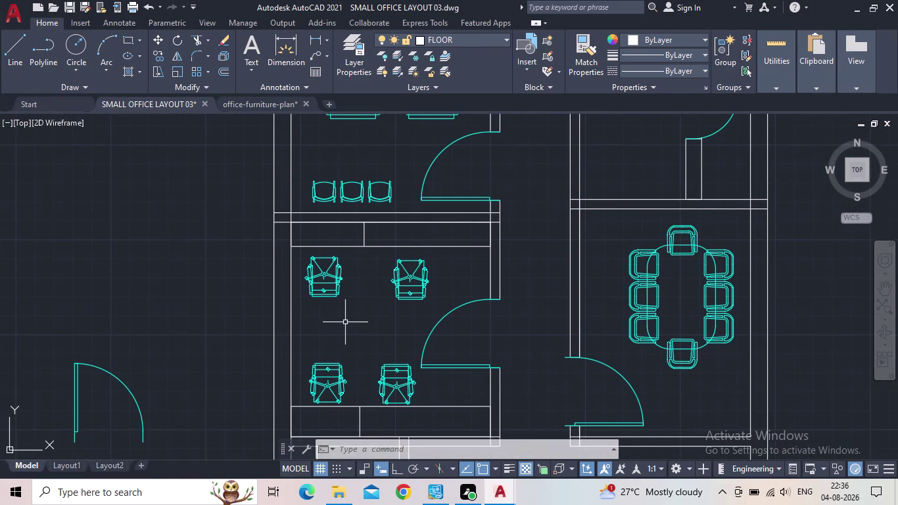
scroll(down, 3)
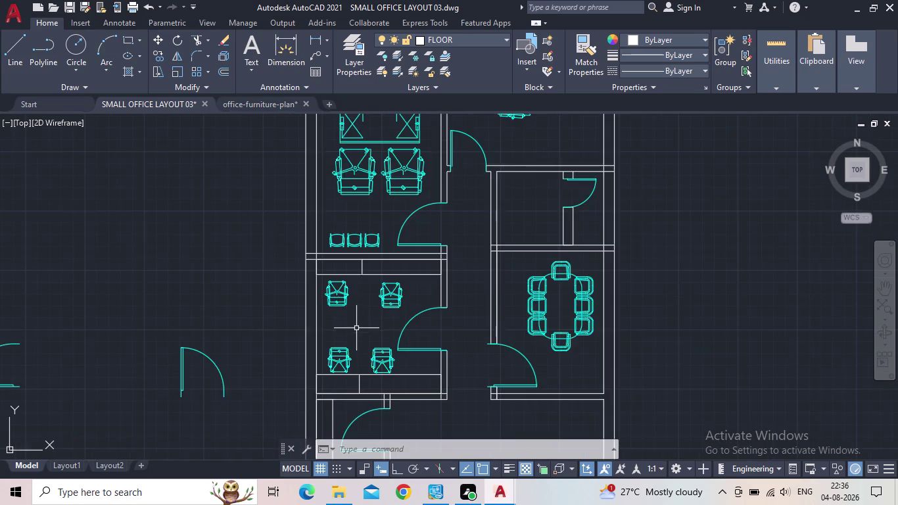
scroll(down, 3)
middle_drag(364, 340, 335, 281)
middle_drag(367, 335, 358, 390)
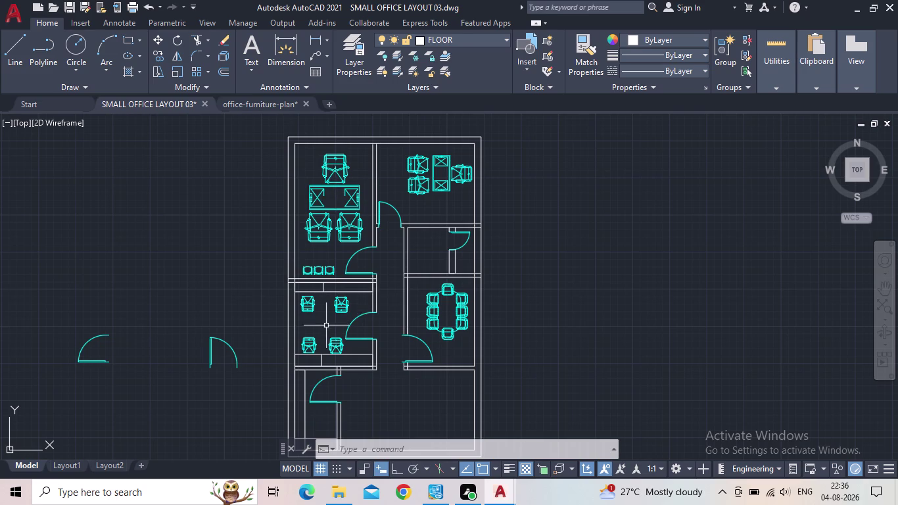
scroll(up, 3)
Switch to the furniture drawing and pan to the L-shaped desk set.
click(255, 100)
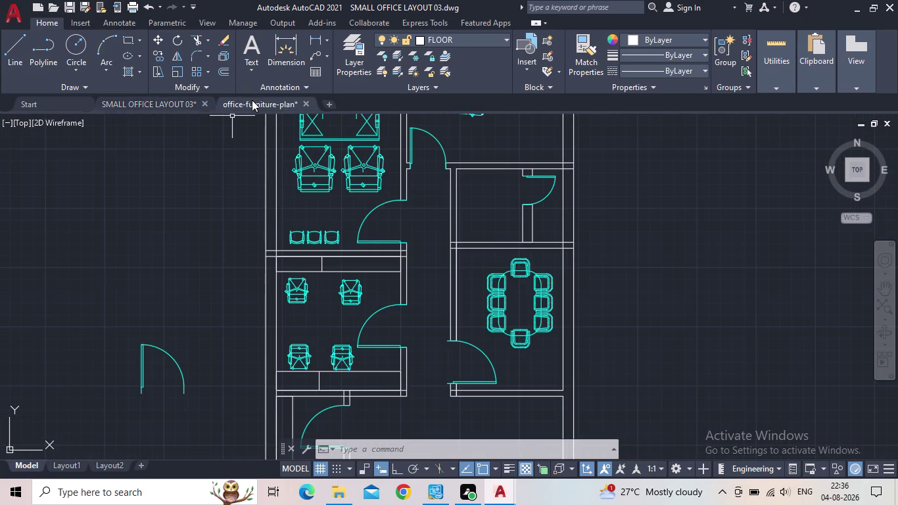
middle_drag(550, 332, 470, 297)
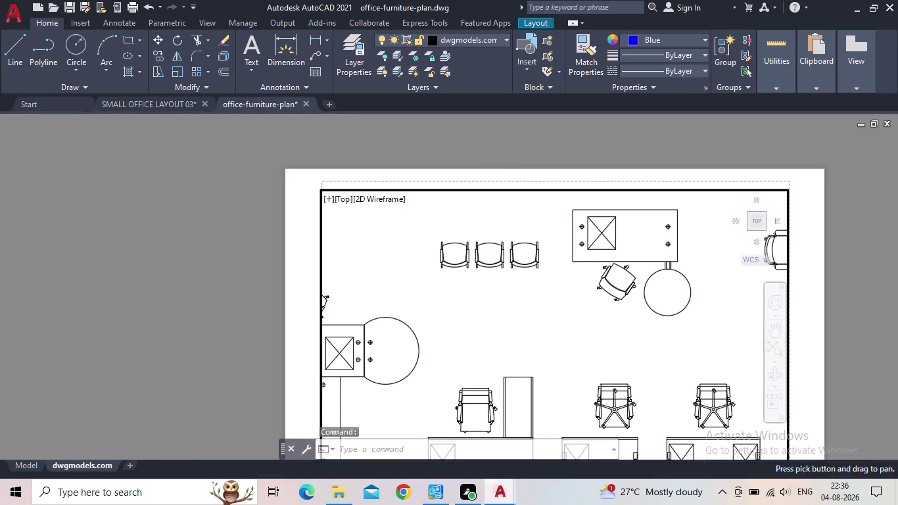
scroll(down, 3)
middle_drag(484, 297, 479, 267)
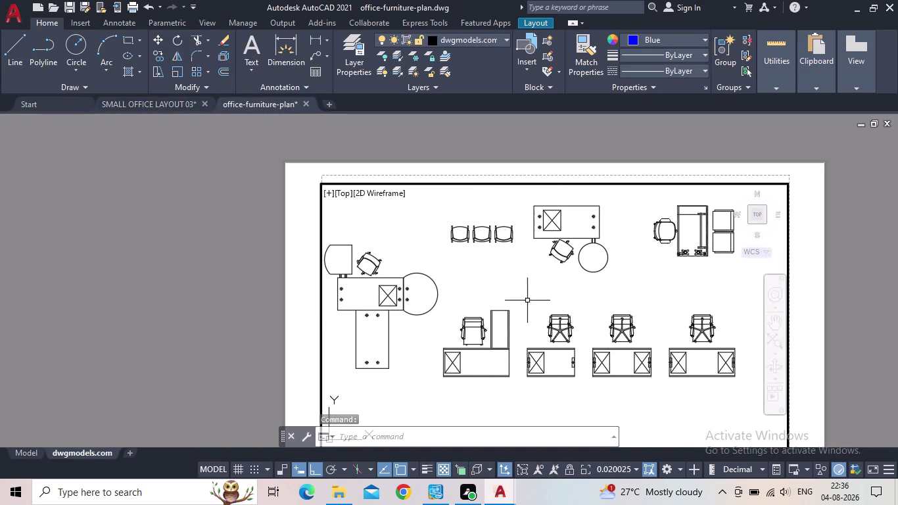
scroll(up, 3)
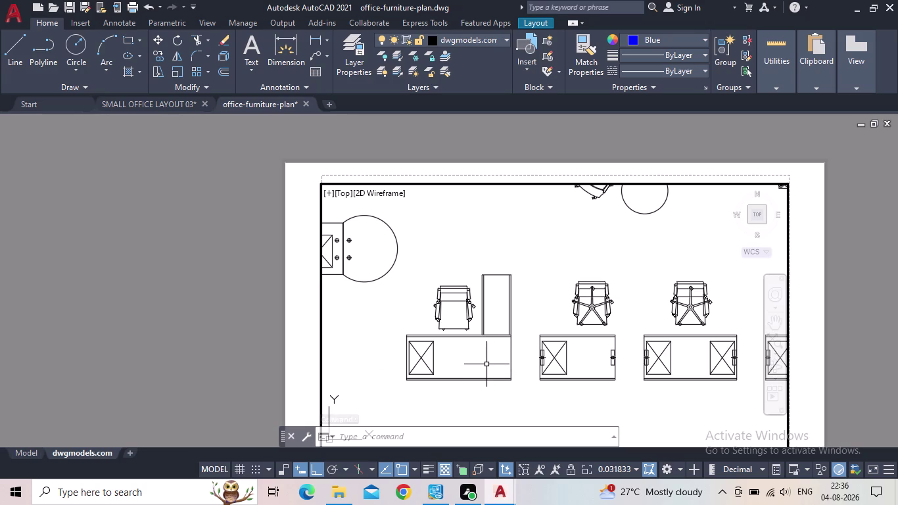
scroll(up, 3)
scroll(down, 3)
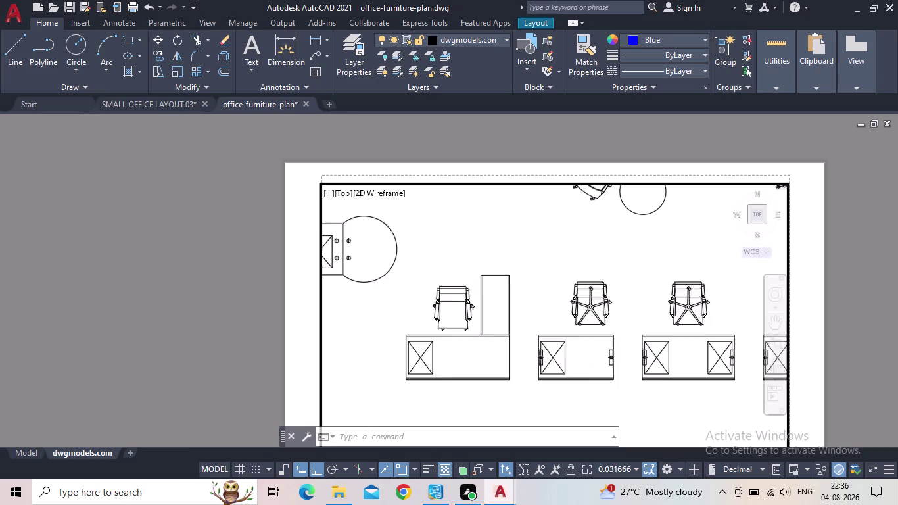
middle_drag(478, 350, 472, 264)
scroll(down, 3)
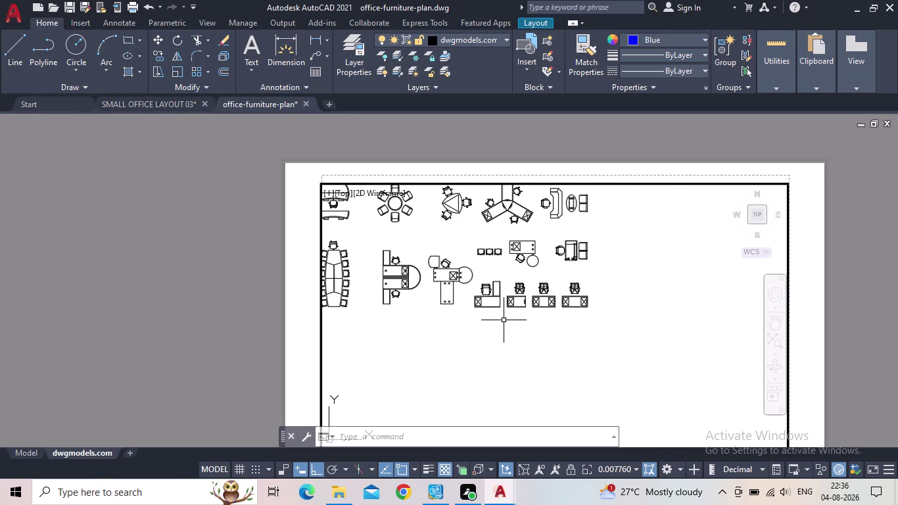
scroll(up, 3)
middle_drag(510, 287, 507, 316)
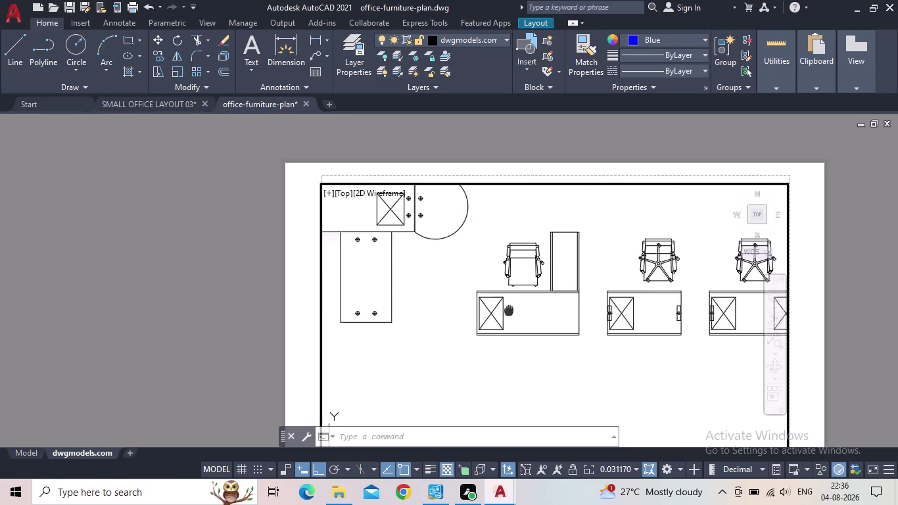
middle_drag(507, 316, 500, 343)
scroll(up, 3)
scroll(down, 3)
scroll(up, 3)
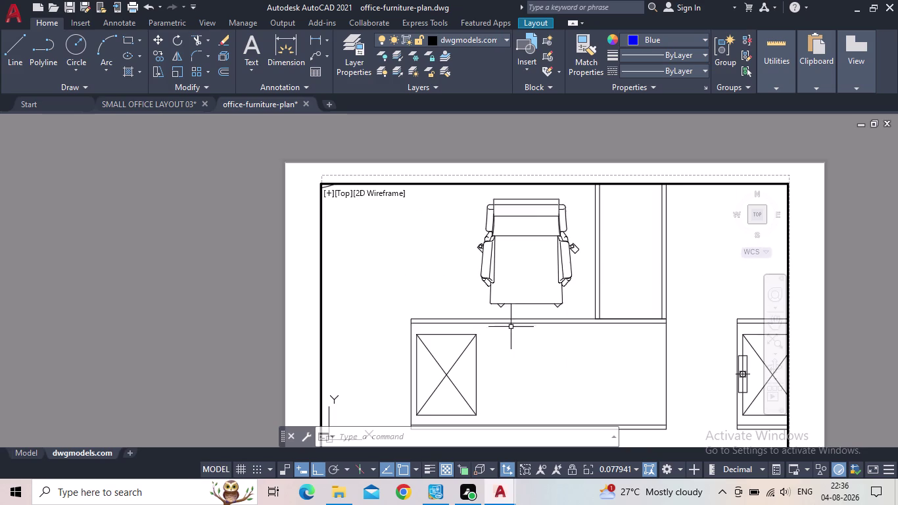
middle_drag(508, 290, 497, 328)
scroll(up, 3)
scroll(up, 3)
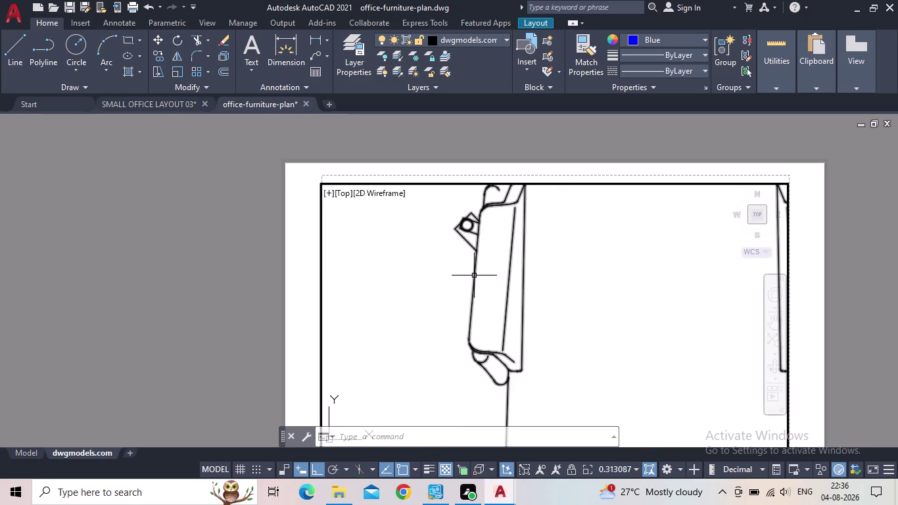
scroll(down, 3)
scroll(down, 3)
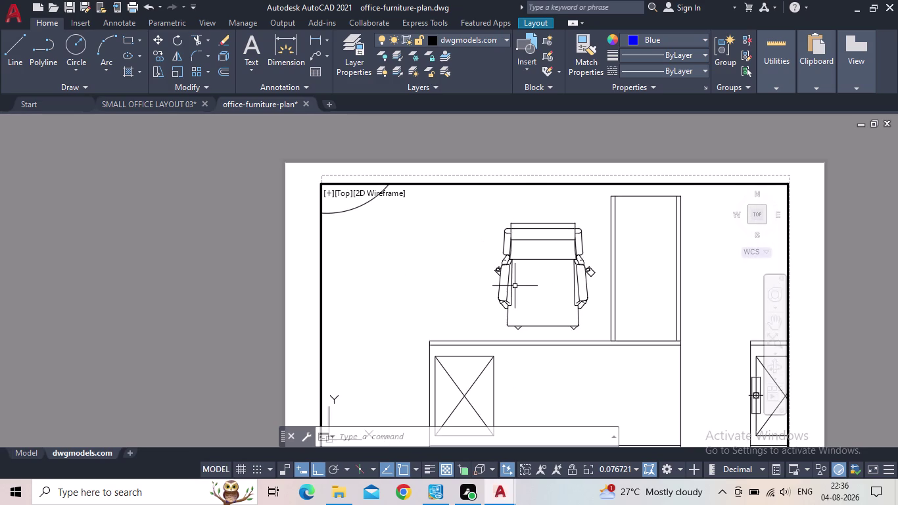
middle_drag(515, 290, 447, 304)
scroll(down, 3)
Copy the L-shaped desk, armchair and side cabinet, then return to SMALL OFFICE LAYOUT 03.
drag(481, 385, 475, 376)
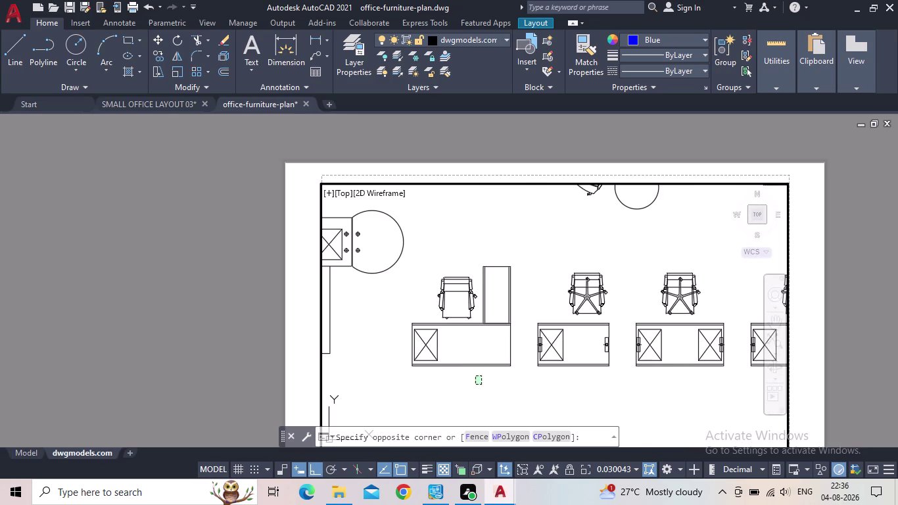
click(436, 300)
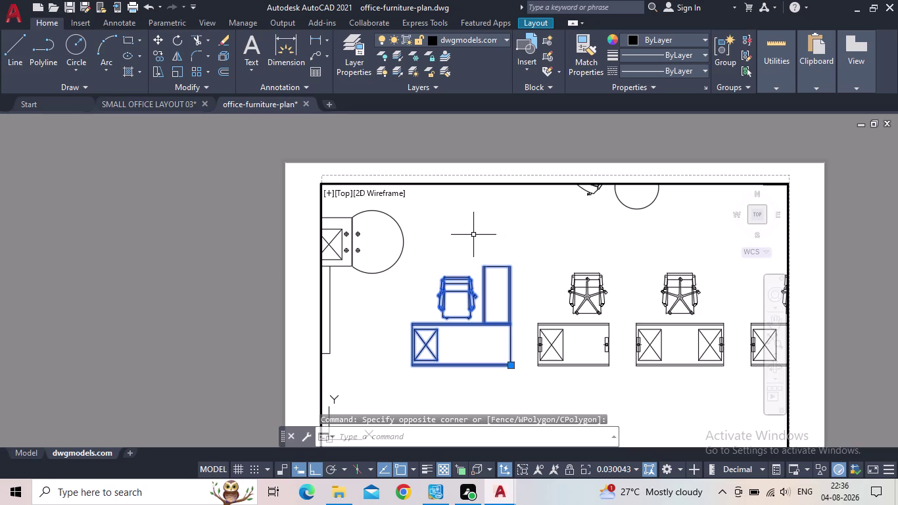
key(ctrl+c)
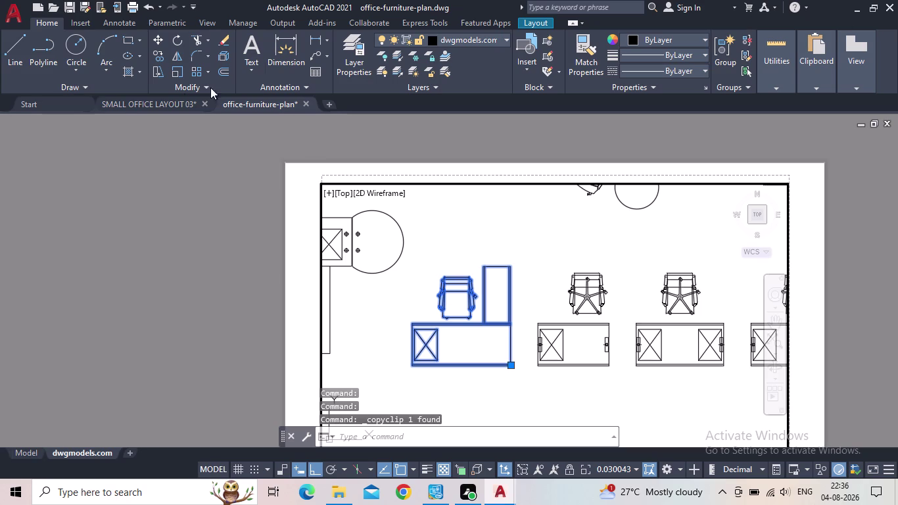
click(125, 99)
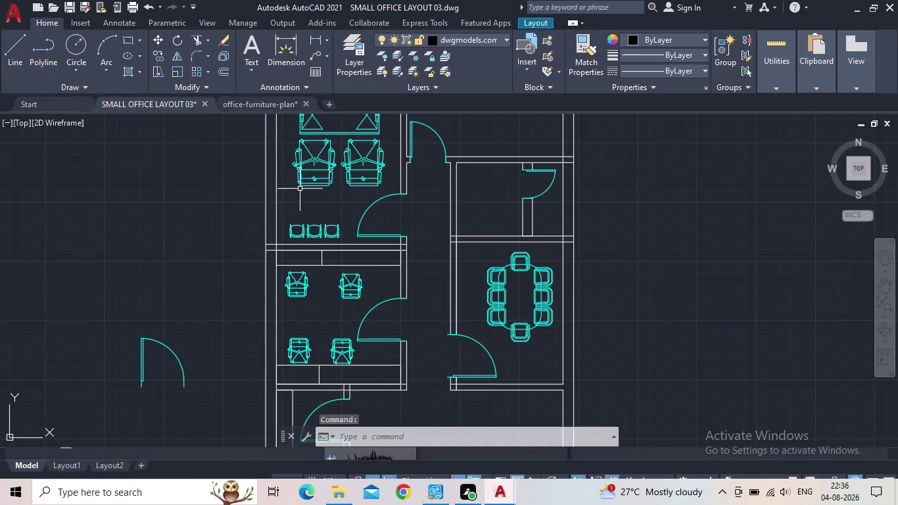
Paste the copied desk set to the right of the office plan.
middle_drag(735, 352, 535, 353)
scroll(down, 3)
middle_drag(532, 344, 491, 337)
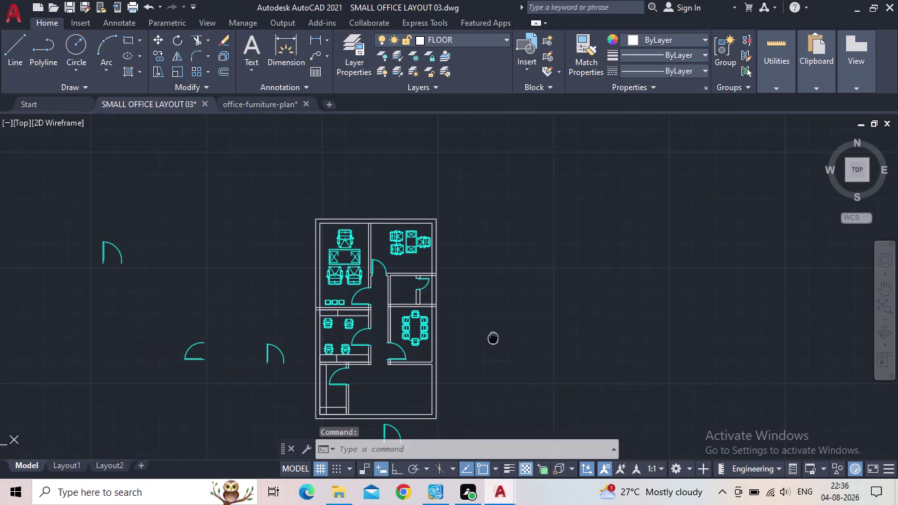
middle_drag(491, 337, 487, 338)
key(ctrl+v)
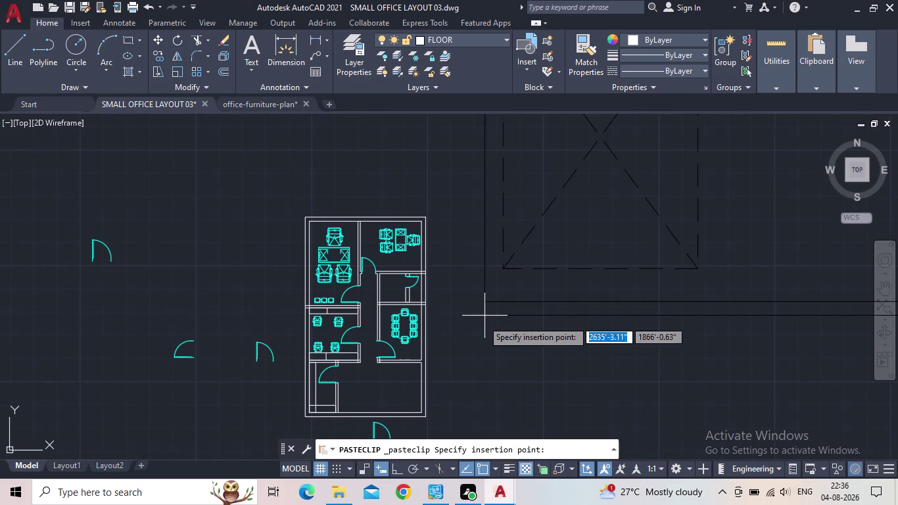
scroll(down, 3)
scroll(down, 3)
click(488, 324)
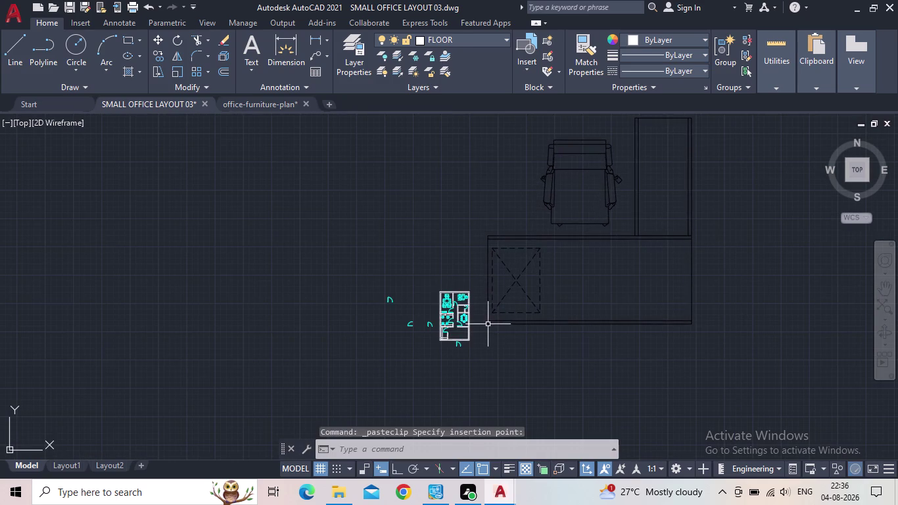
Erase the oversized pasted desk set and return to the furniture drawing.
click(631, 347)
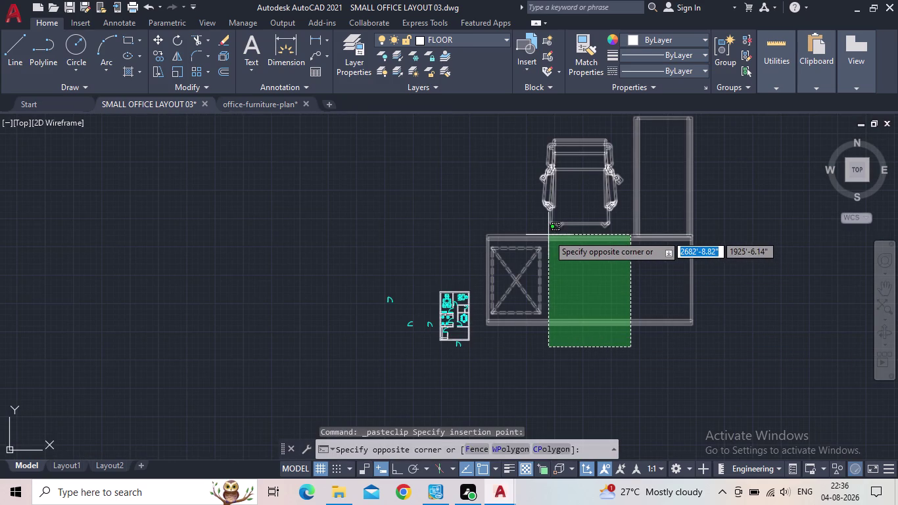
click(548, 235)
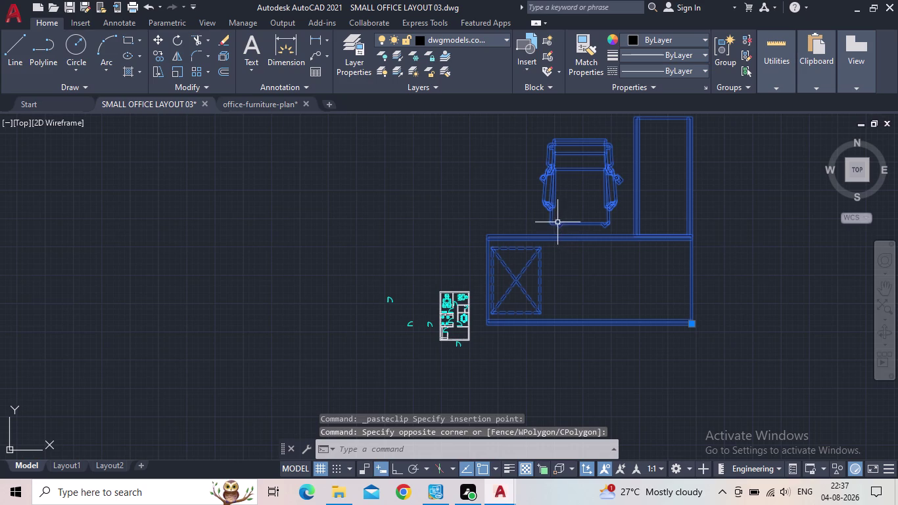
key(Escape)
click(554, 208)
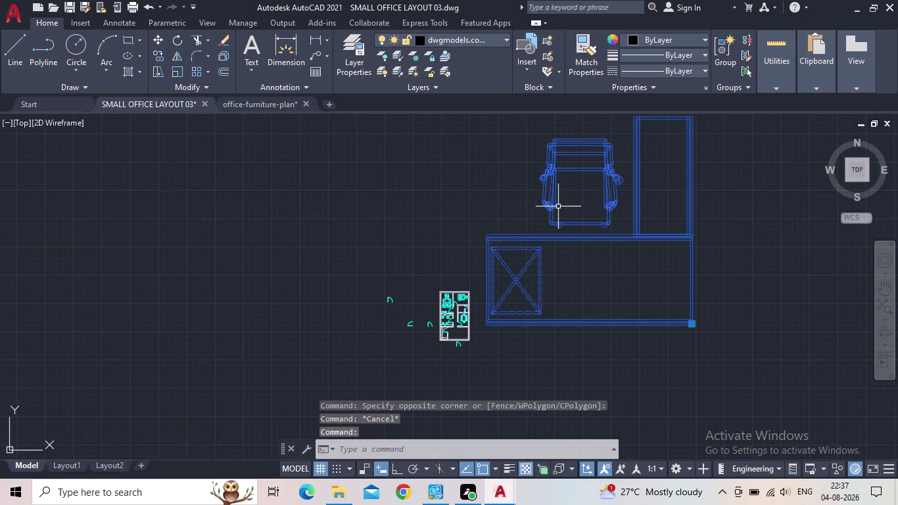
key(Escape)
click(552, 196)
scroll(down, 3)
middle_drag(560, 212, 518, 310)
scroll(up, 3)
middle_drag(519, 335, 511, 321)
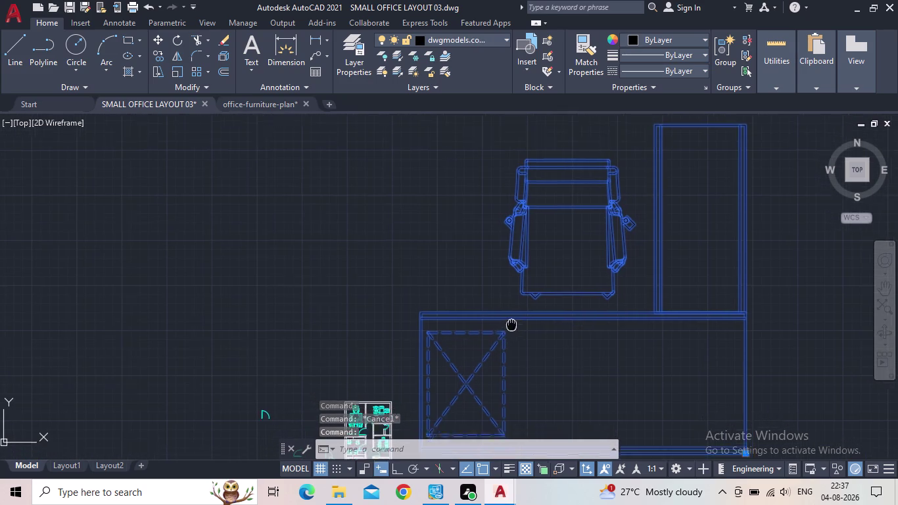
middle_drag(510, 321, 504, 306)
scroll(down, 3)
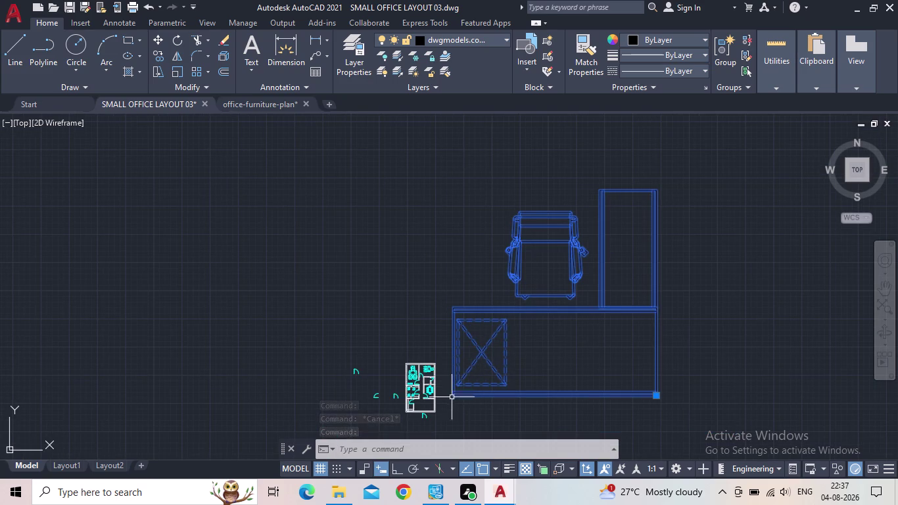
scroll(up, 3)
scroll(down, 3)
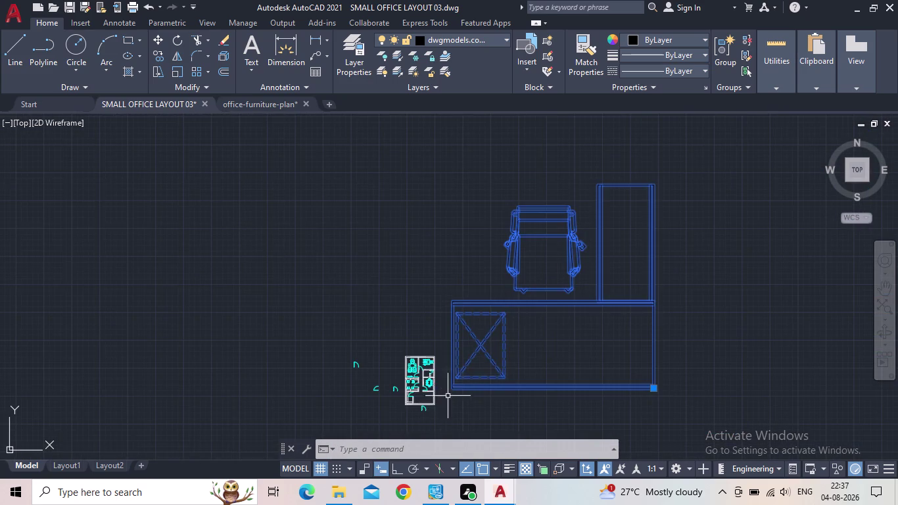
scroll(up, 3)
middle_drag(526, 353, 509, 343)
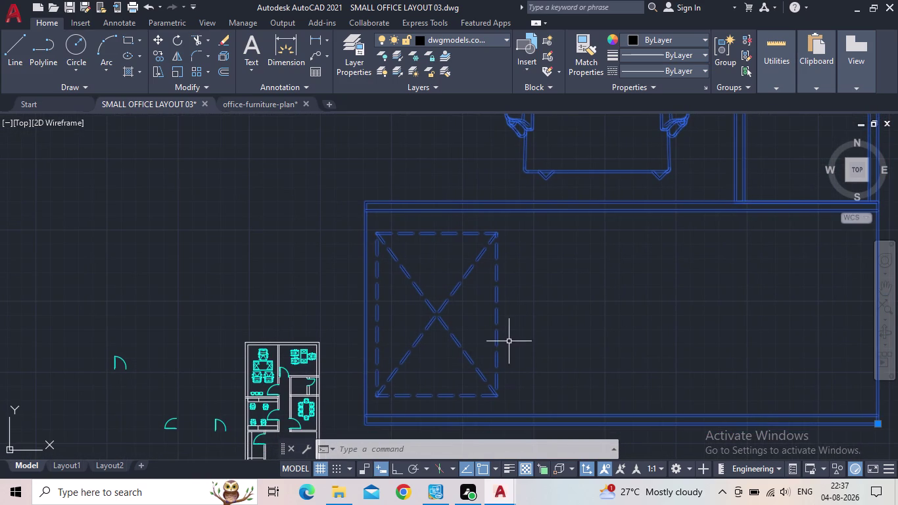
scroll(down, 3)
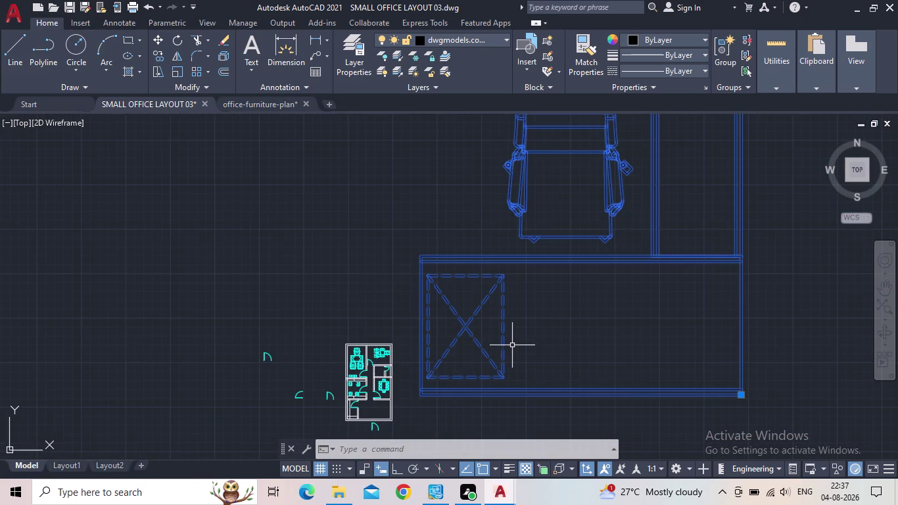
key(Delete)
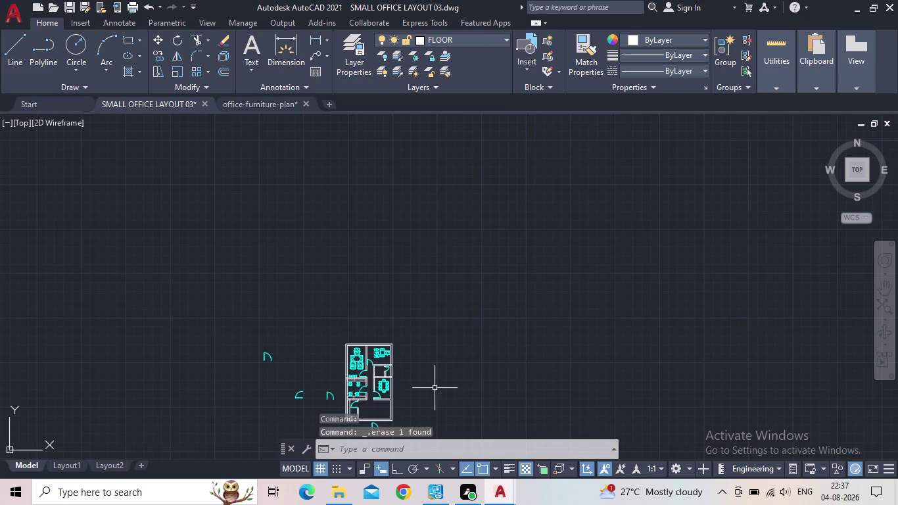
click(264, 104)
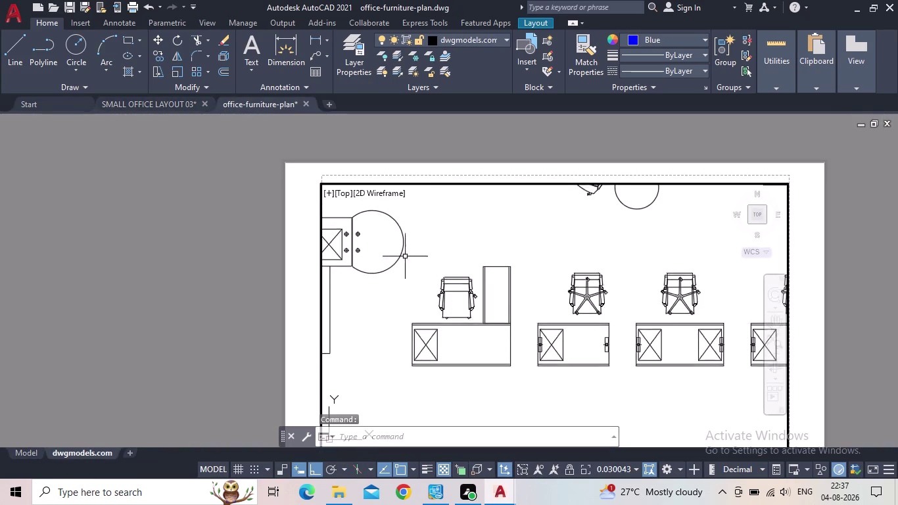
Browse the furniture drawing's desk and chair rows to find the curved desk set.
scroll(down, 3)
scroll(down, 3)
middle_click(415, 274)
scroll(up, 3)
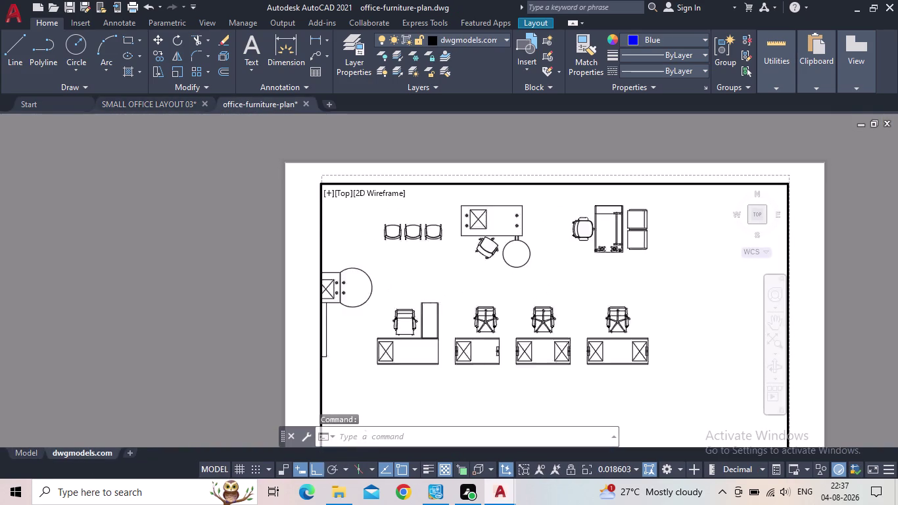
scroll(up, 3)
middle_drag(584, 263, 455, 317)
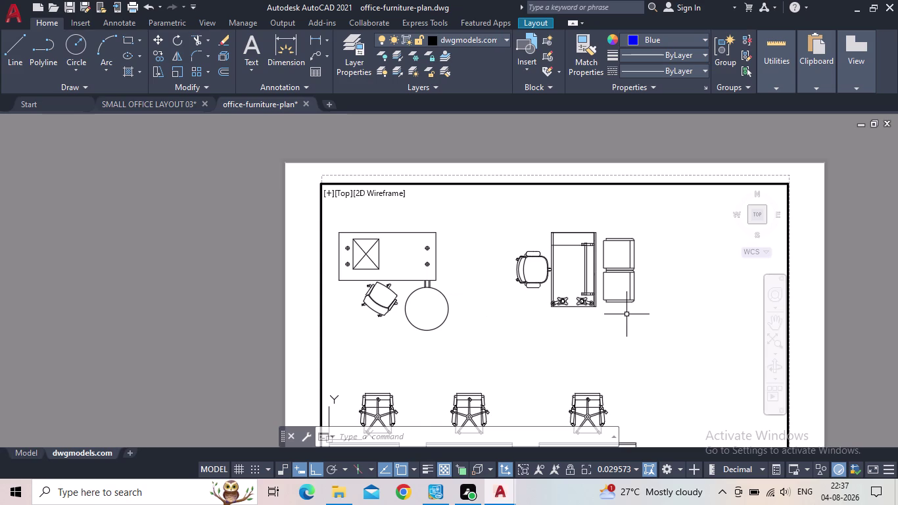
middle_drag(622, 314, 595, 322)
scroll(up, 3)
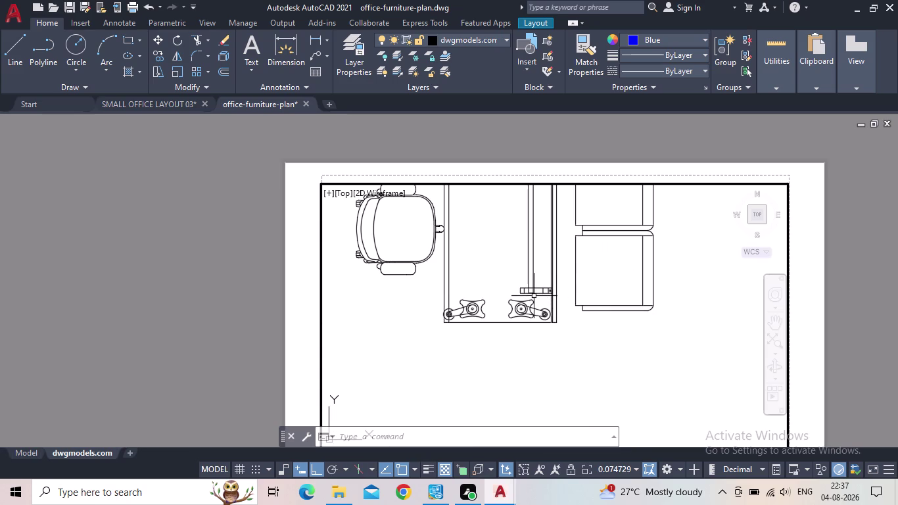
scroll(down, 3)
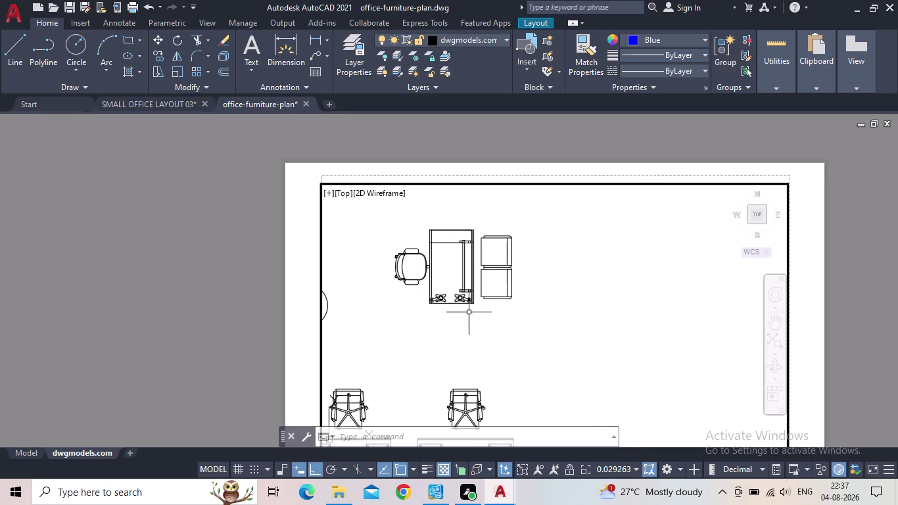
middle_drag(464, 326, 482, 331)
scroll(down, 3)
middle_drag(485, 329, 524, 320)
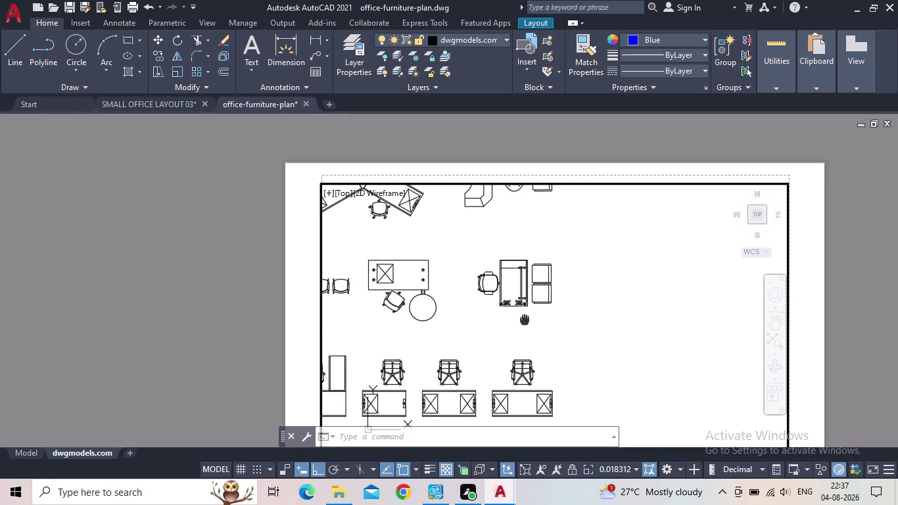
middle_drag(525, 320, 587, 341)
middle_drag(443, 355, 492, 302)
scroll(down, 3)
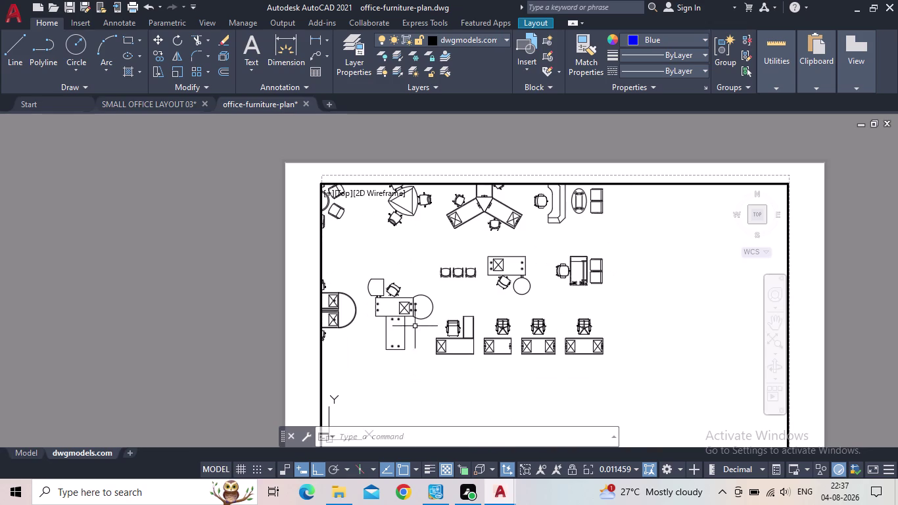
middle_drag(408, 330, 421, 334)
scroll(up, 3)
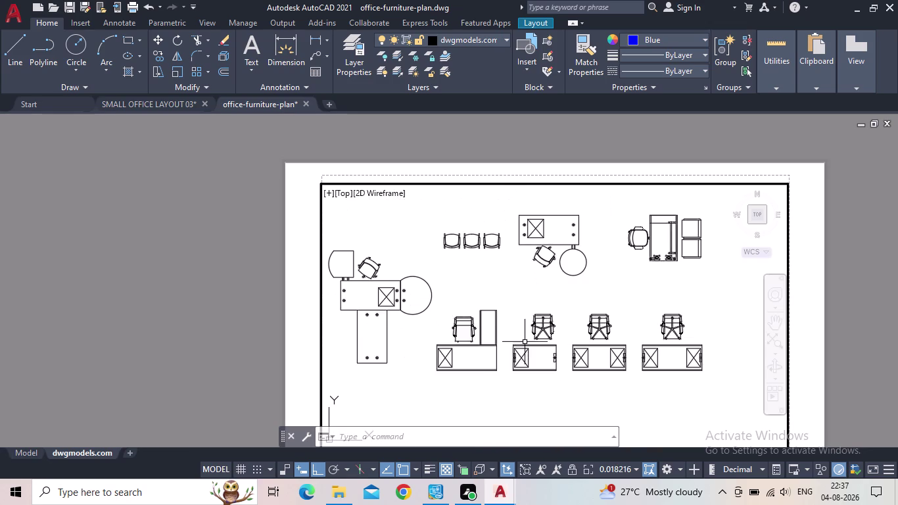
scroll(up, 3)
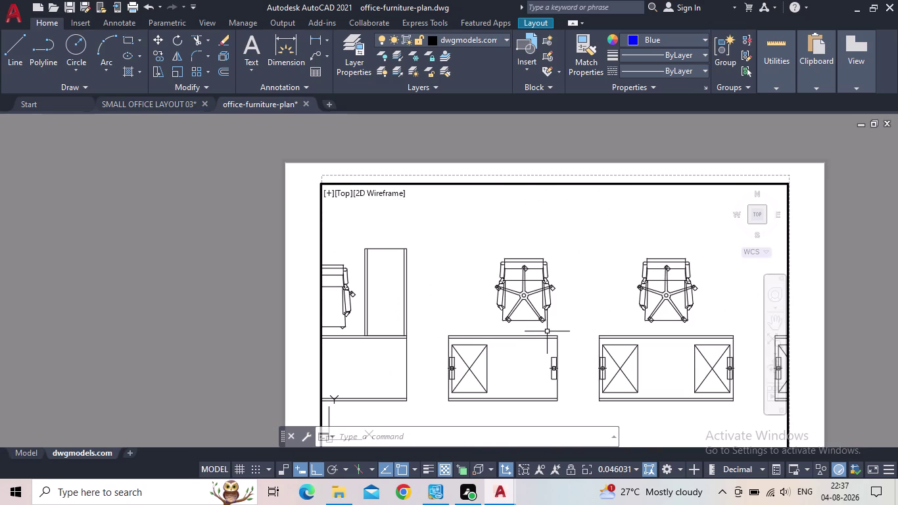
scroll(down, 3)
middle_drag(546, 329, 469, 327)
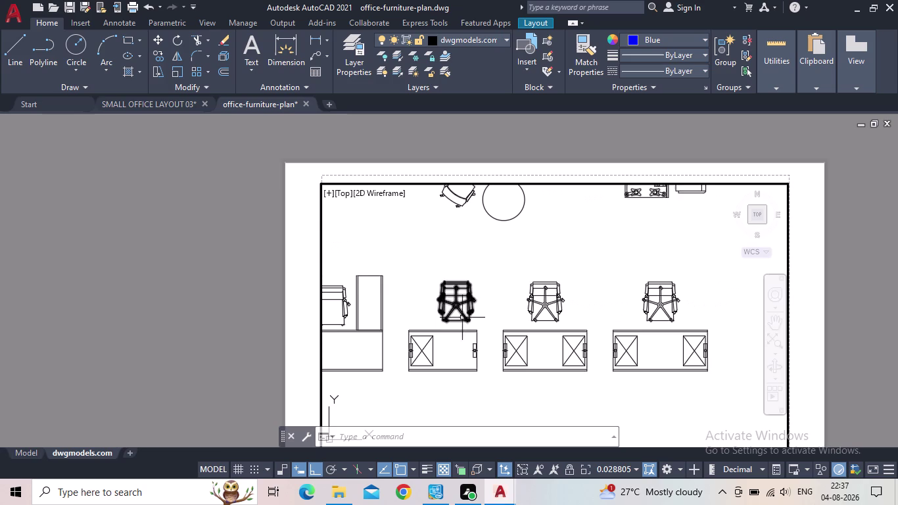
scroll(down, 3)
scroll(up, 3)
middle_drag(448, 306, 452, 353)
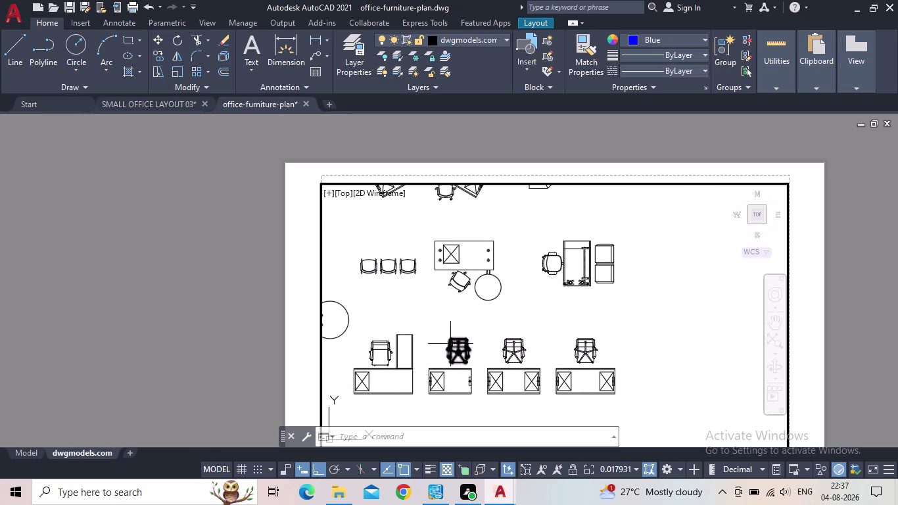
scroll(down, 3)
middle_drag(428, 325, 451, 329)
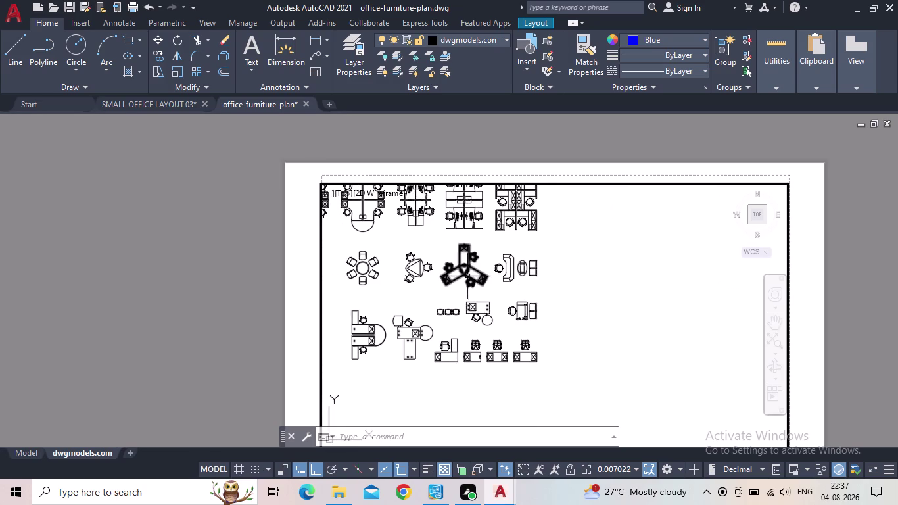
scroll(up, 3)
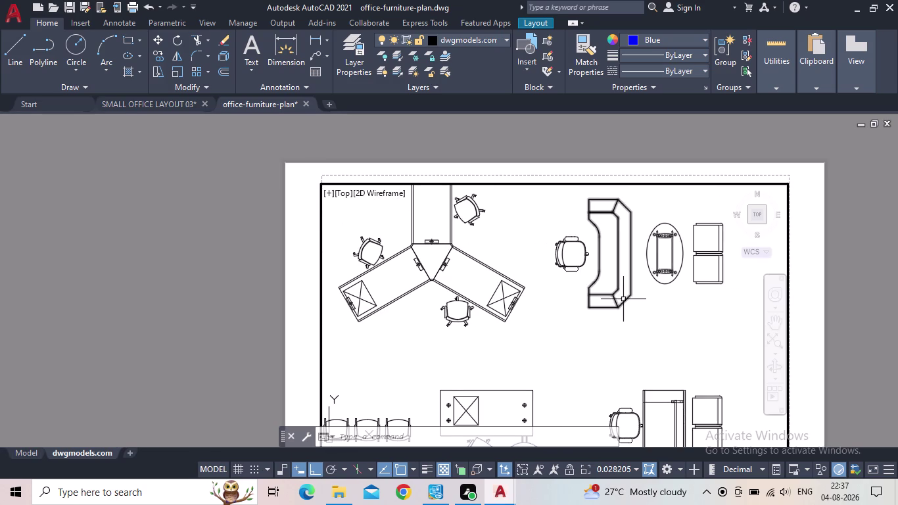
Copy the office chair and curved desk, then show SMALL OFFICE LAYOUT03.
click(626, 317)
click(565, 261)
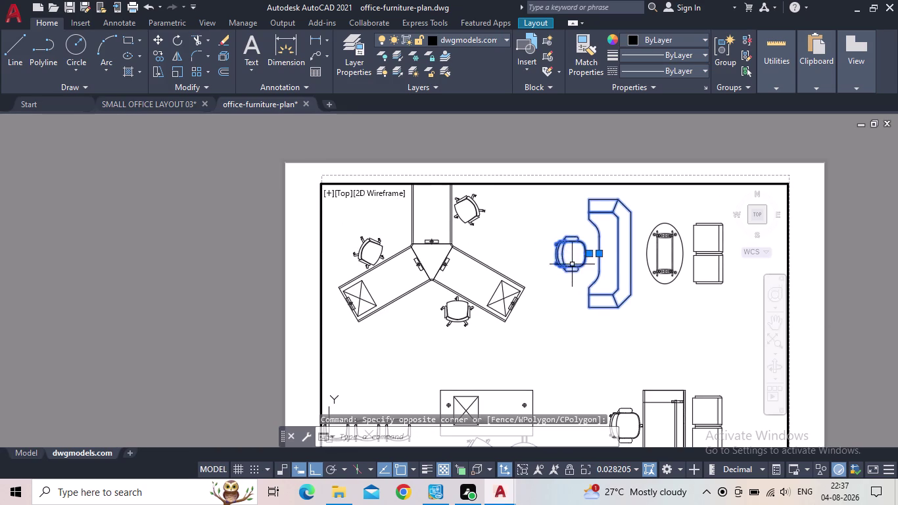
middle_drag(566, 281, 446, 299)
scroll(up, 3)
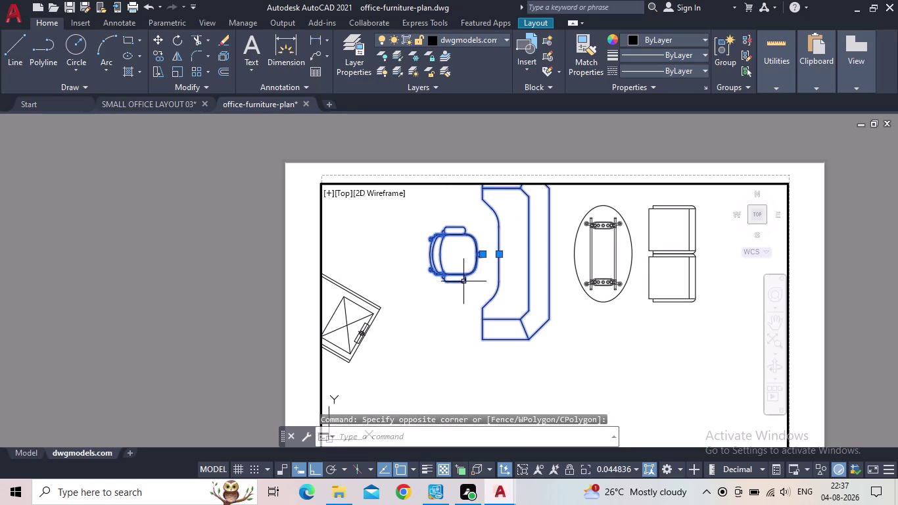
key(ctrl+c)
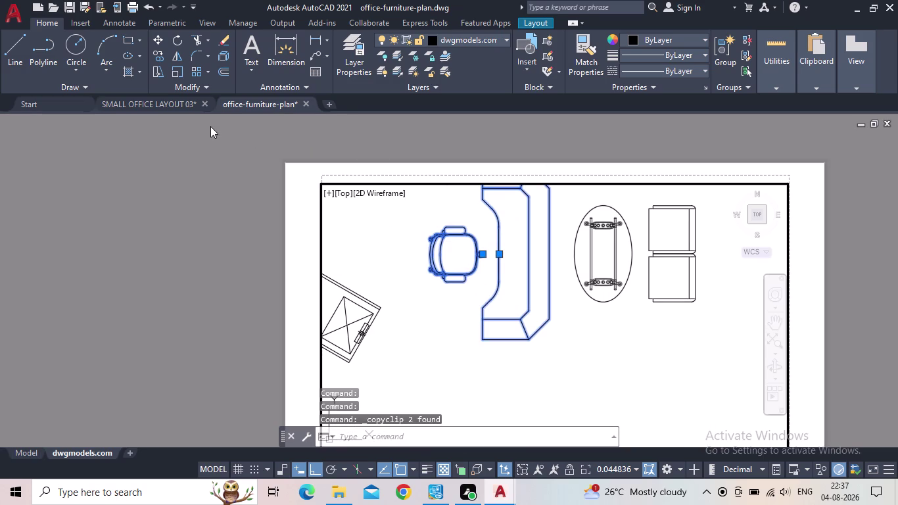
click(160, 100)
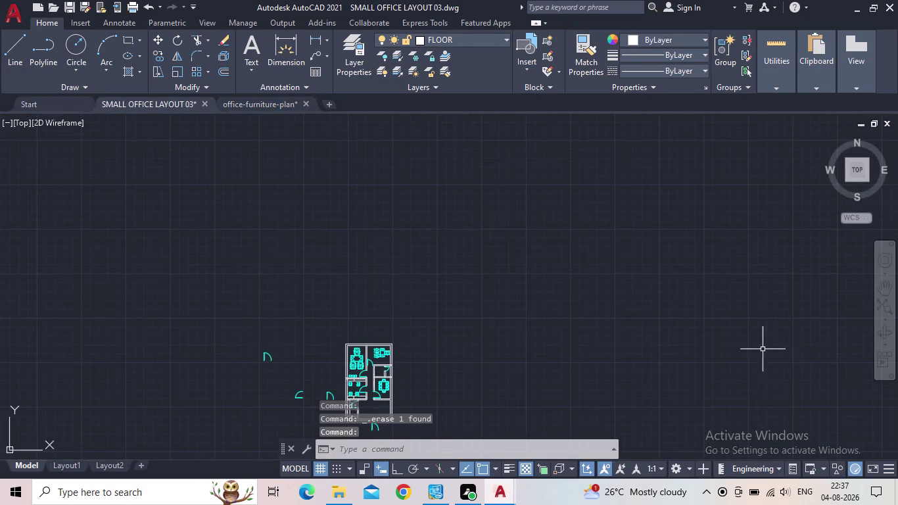
Paste the chair and curved desk beside the office plan.
middle_drag(762, 349, 494, 296)
key(ctrl+v)
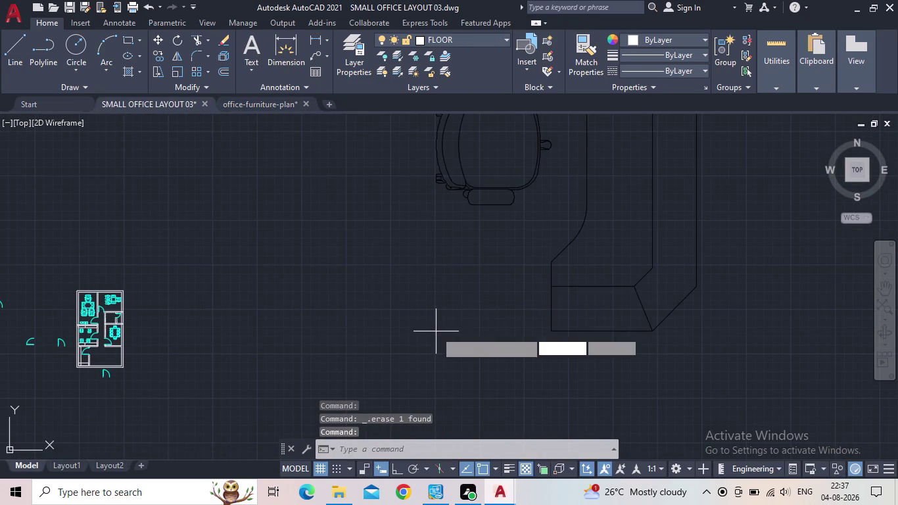
scroll(down, 3)
click(393, 368)
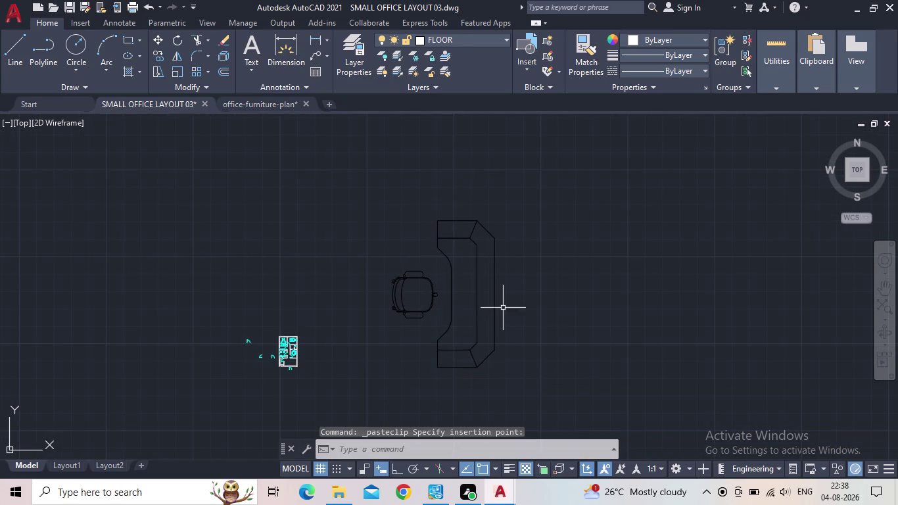
scroll(up, 3)
click(623, 360)
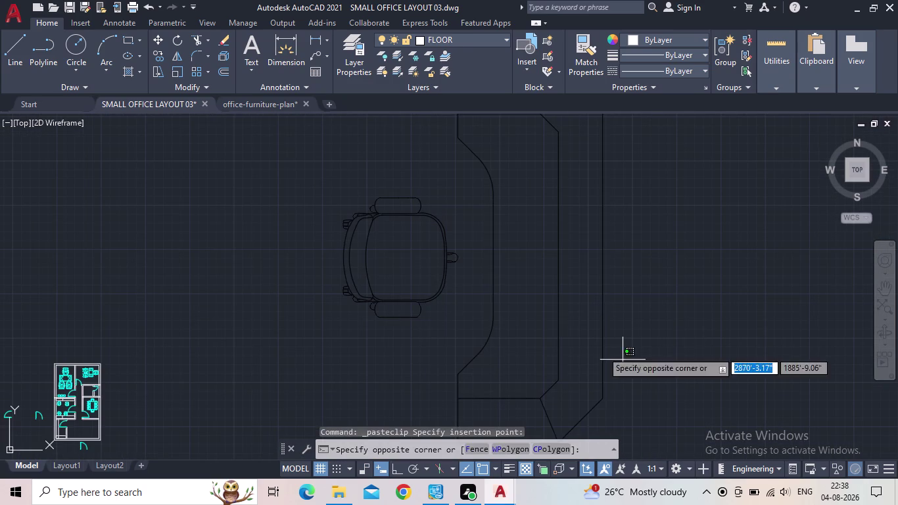
Move the pasted chair and desk onto the DOOR layer.
drag(385, 268, 382, 262)
click(449, 41)
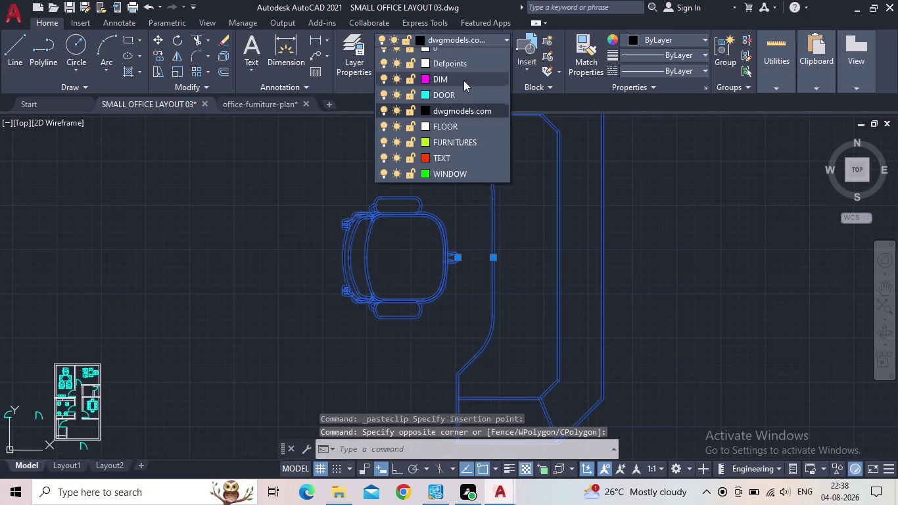
click(442, 105)
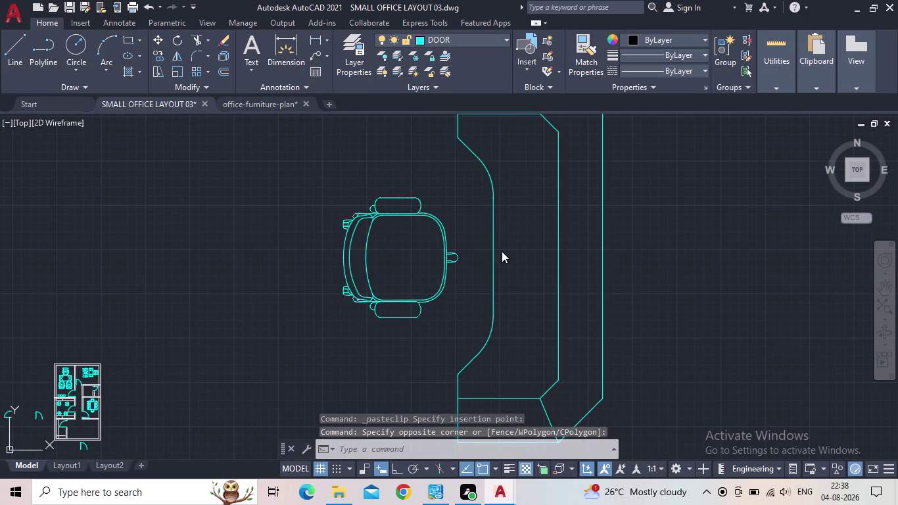
scroll(down, 3)
middle_drag(525, 294, 504, 307)
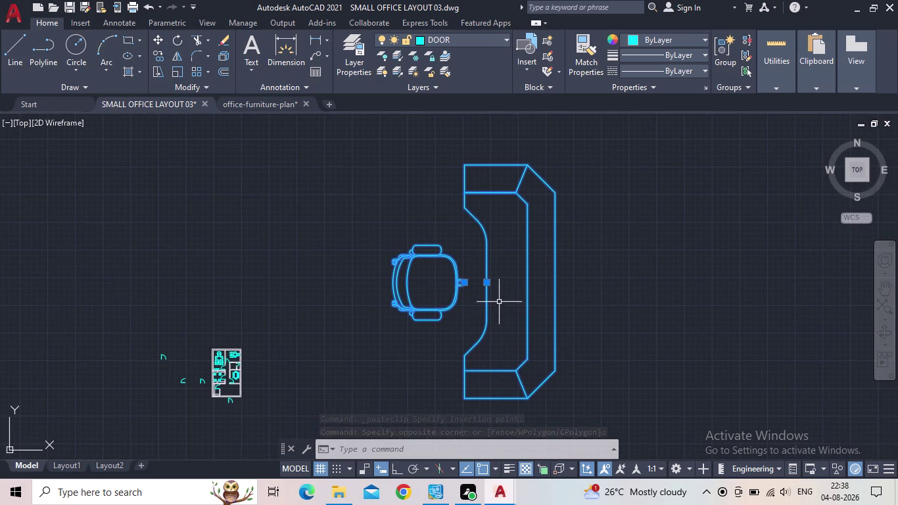
key(Escape)
Shrink the chair and desk with SC from a base point on the desk's edge.
drag(543, 311, 515, 305)
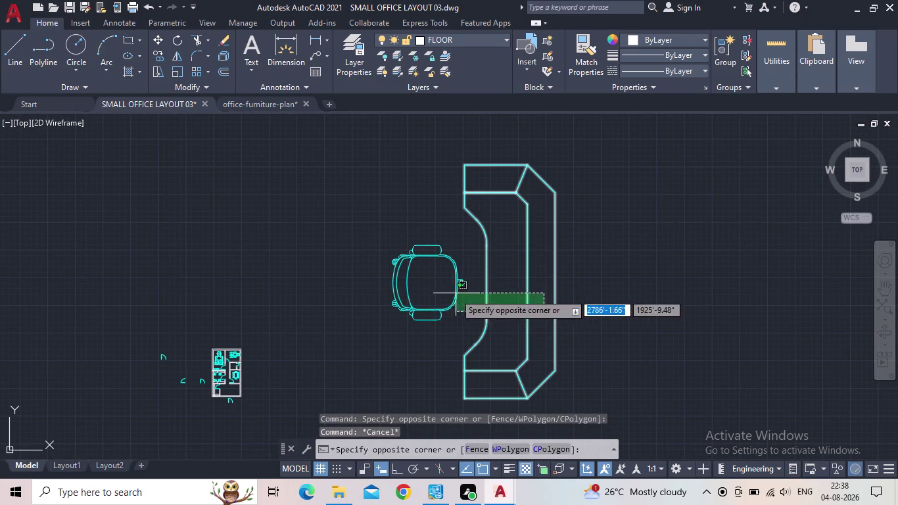
click(419, 286)
key(s)
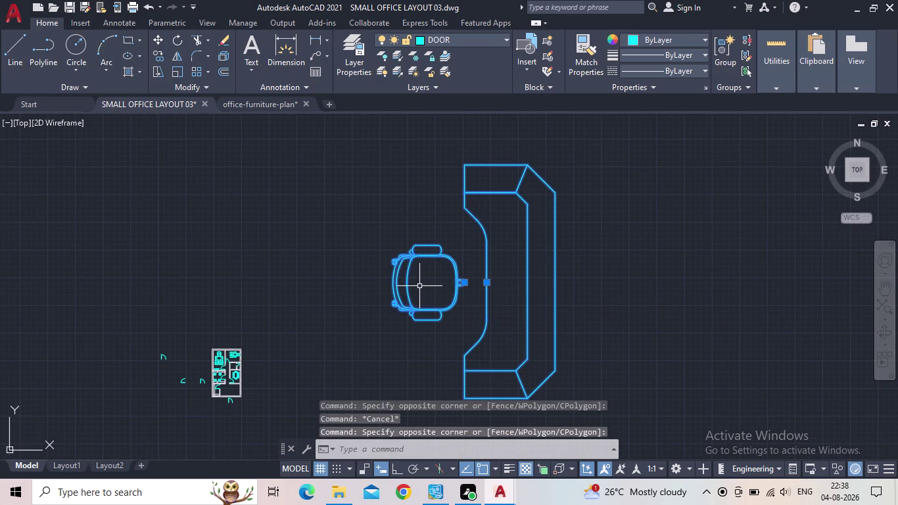
text(c)
key(space)
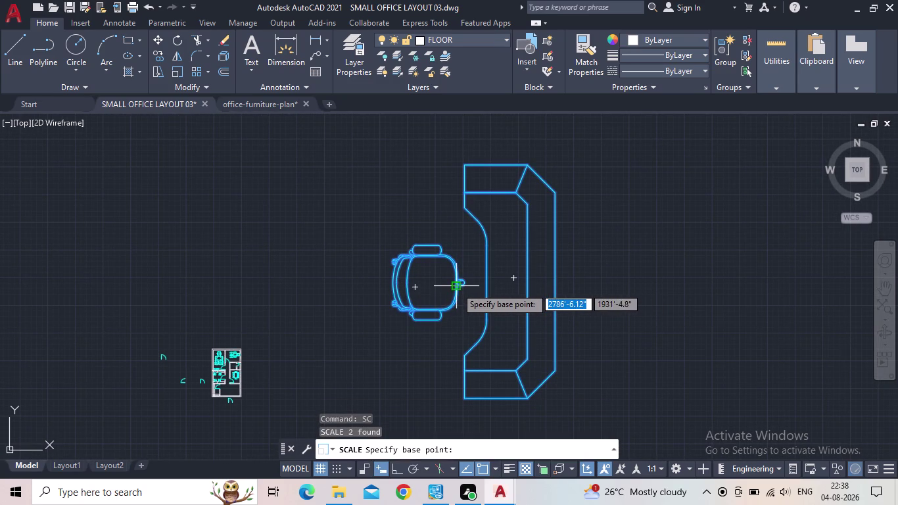
click(456, 287)
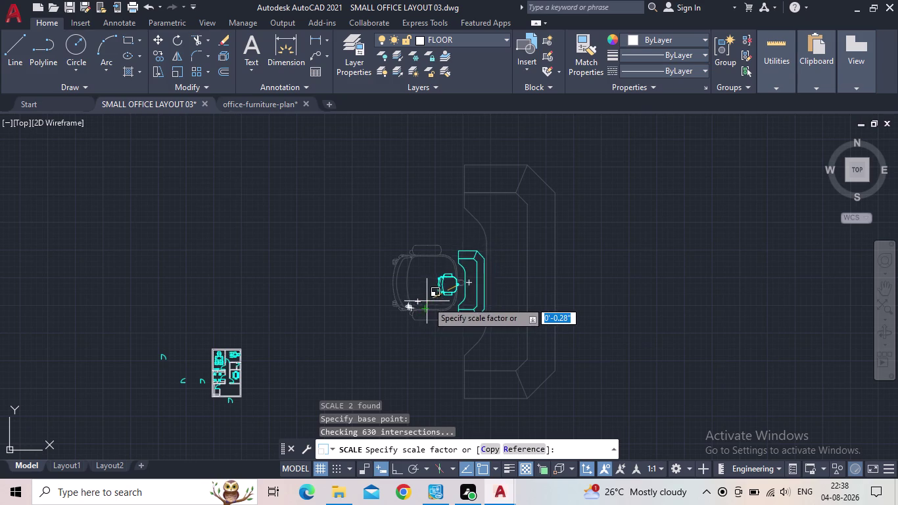
scroll(up, 3)
scroll(up, 3)
scroll(up, 3)
click(466, 272)
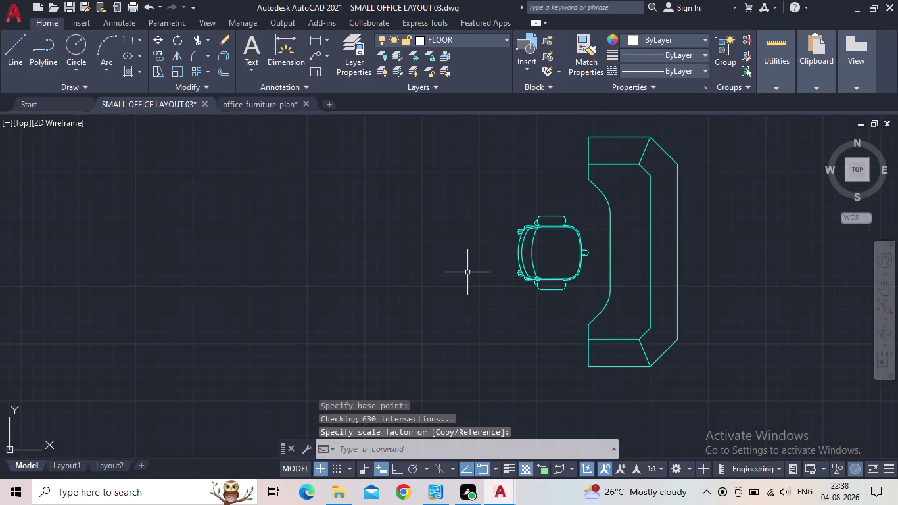
drag(703, 287, 692, 284)
click(530, 261)
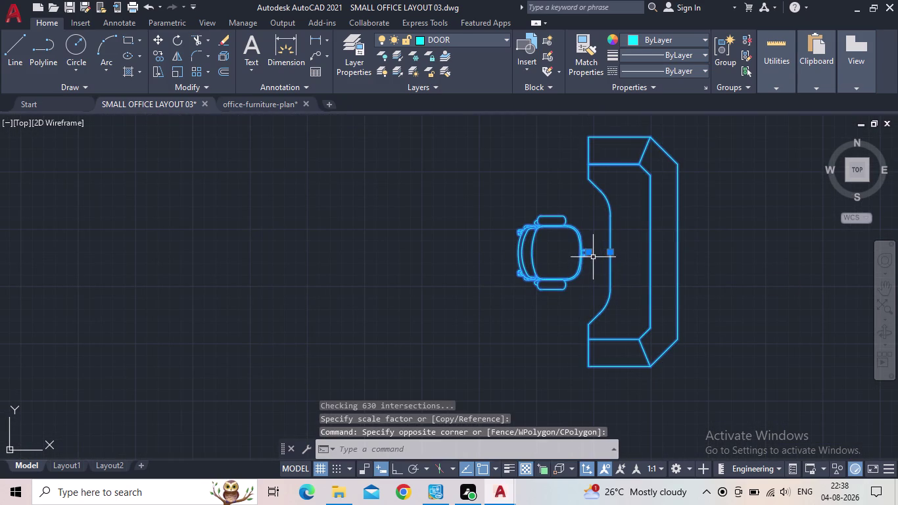
Move the chair and desk from the desk edge to just right of the floor plan.
key(m)
key(space)
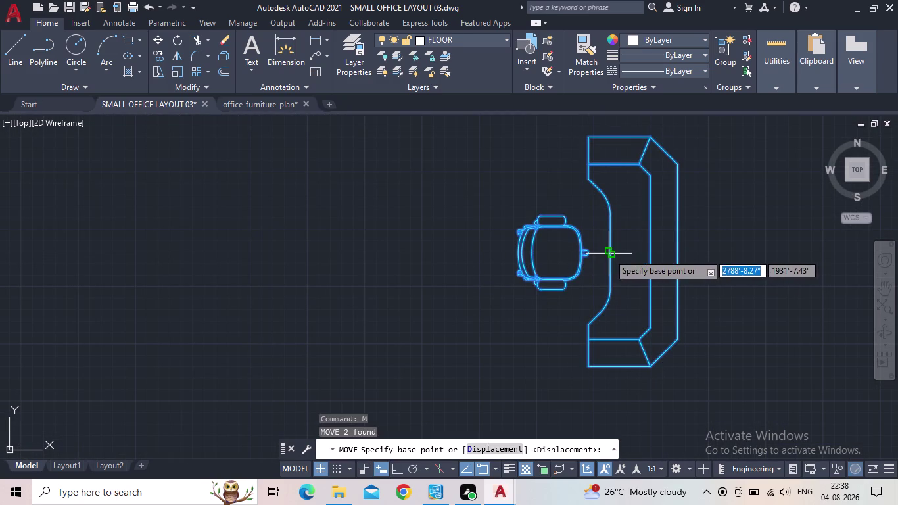
click(609, 254)
middle_drag(348, 307, 577, 287)
scroll(down, 3)
middle_drag(432, 325, 398, 299)
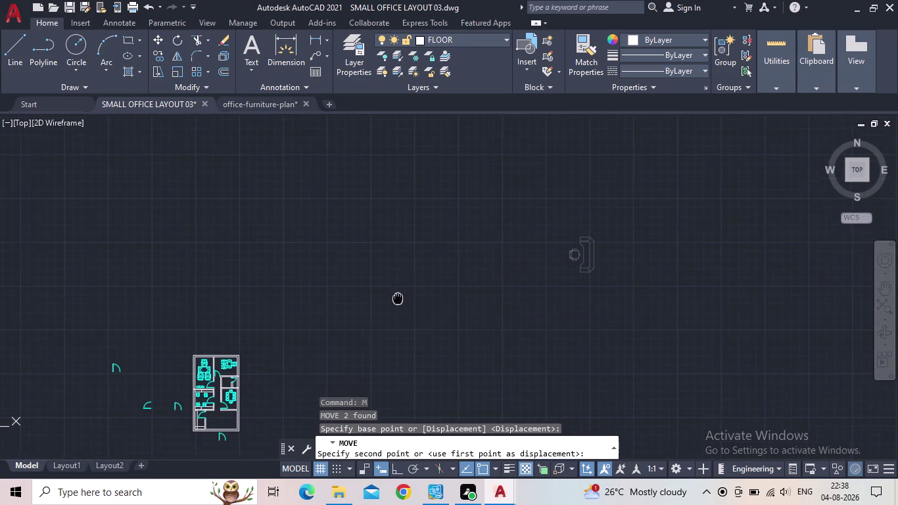
middle_drag(397, 299, 397, 298)
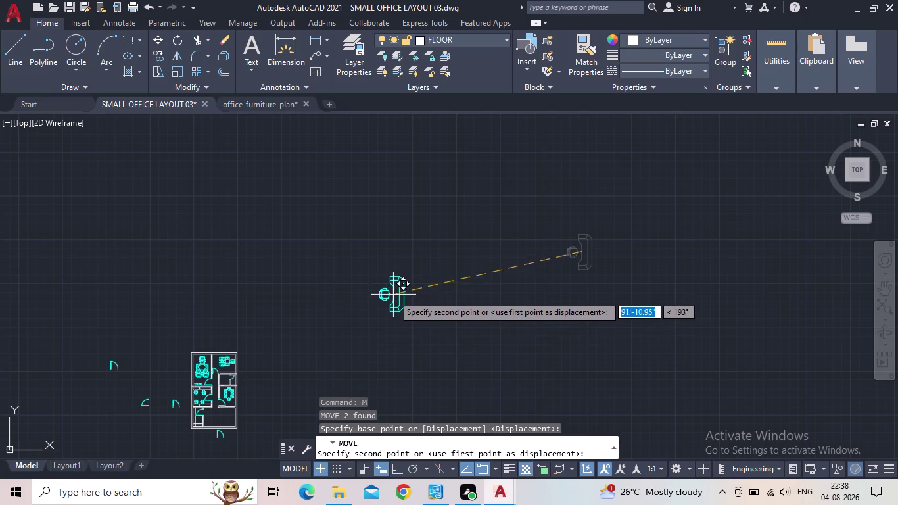
middle_drag(390, 296, 391, 265)
scroll(up, 3)
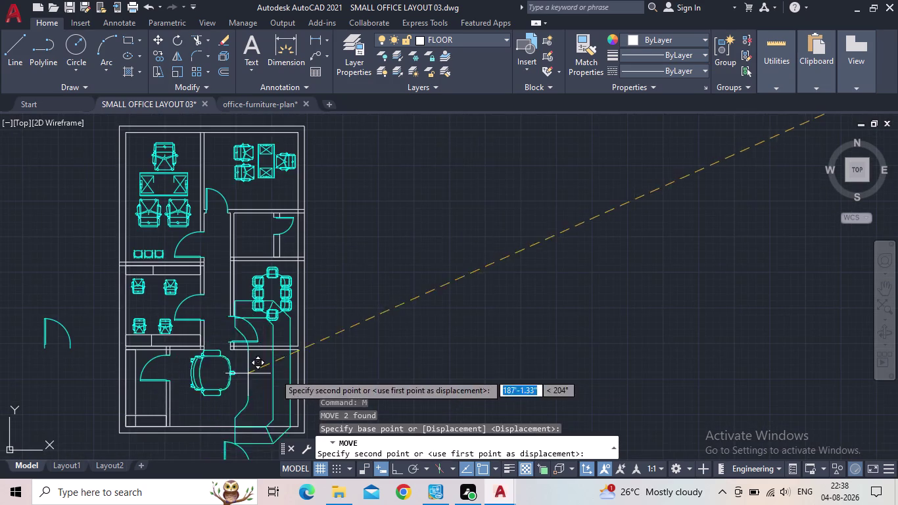
scroll(down, 3)
middle_drag(350, 377, 350, 343)
scroll(up, 3)
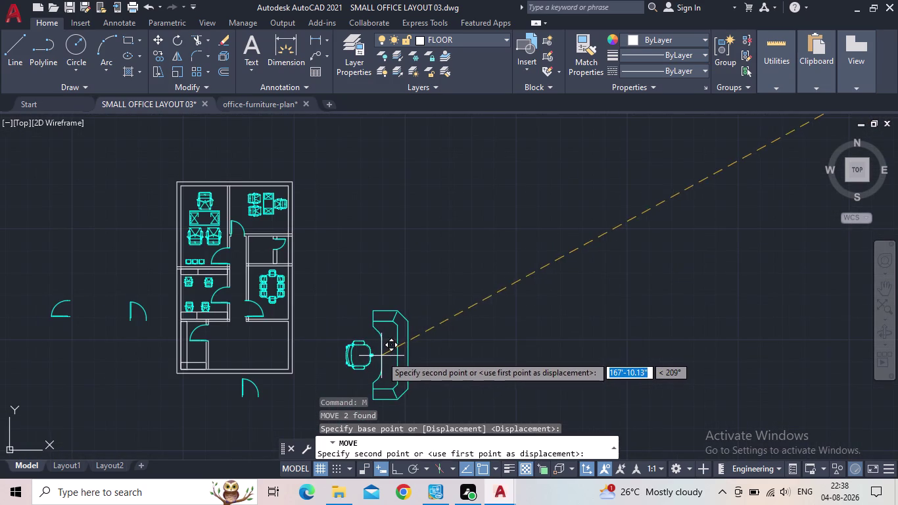
click(378, 347)
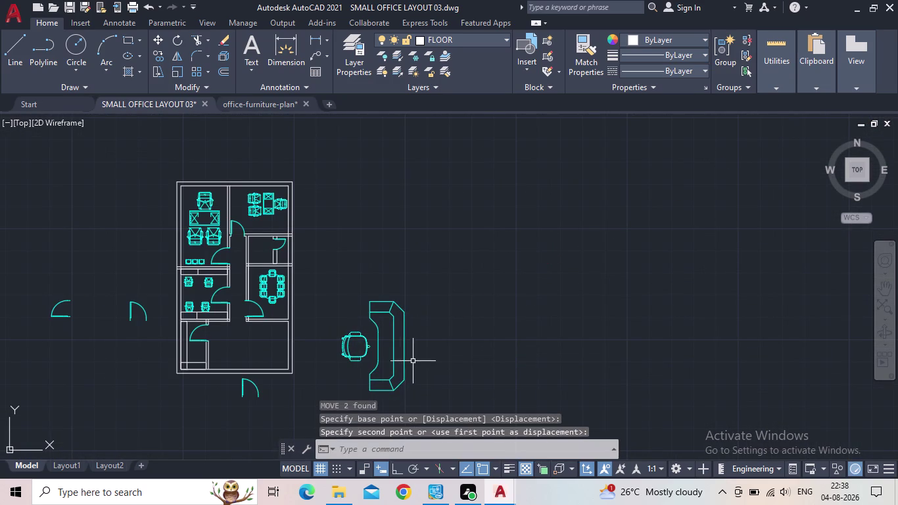
Select the moved furniture together with the plan's right wall.
scroll(up, 3)
middle_drag(394, 343, 400, 311)
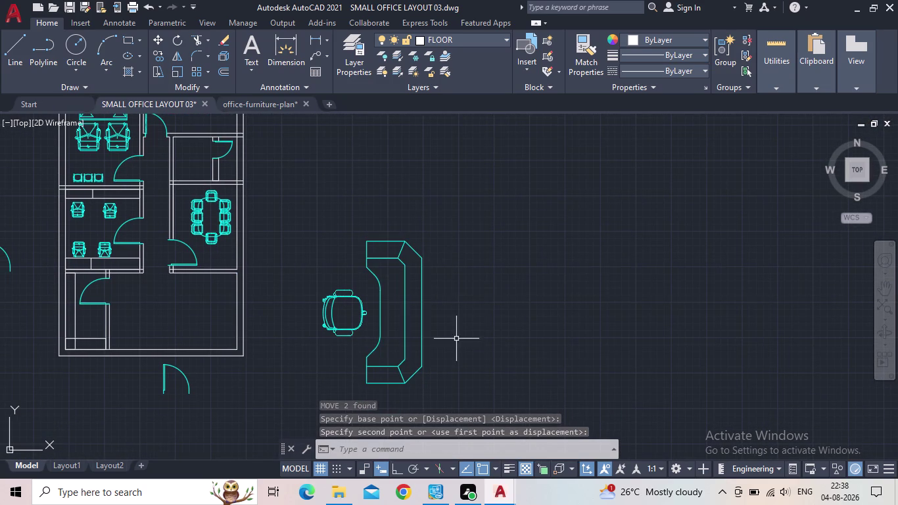
drag(456, 338, 427, 332)
click(216, 291)
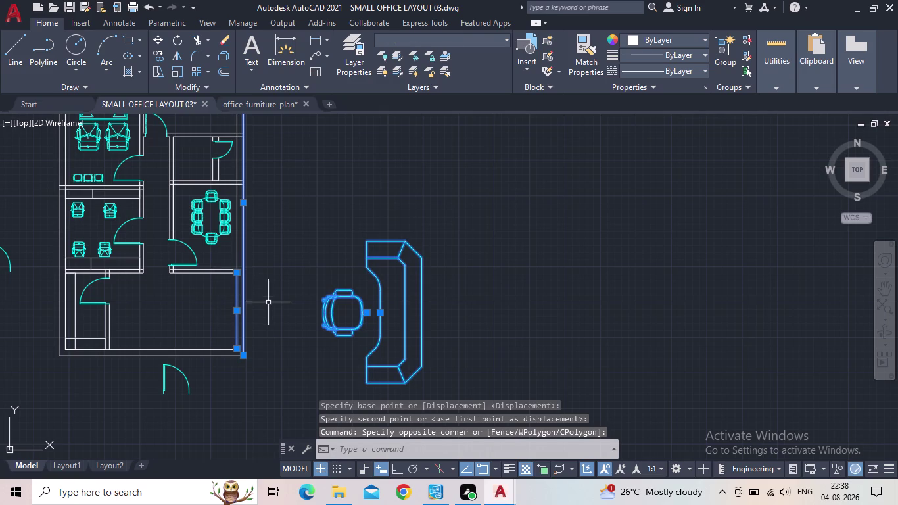